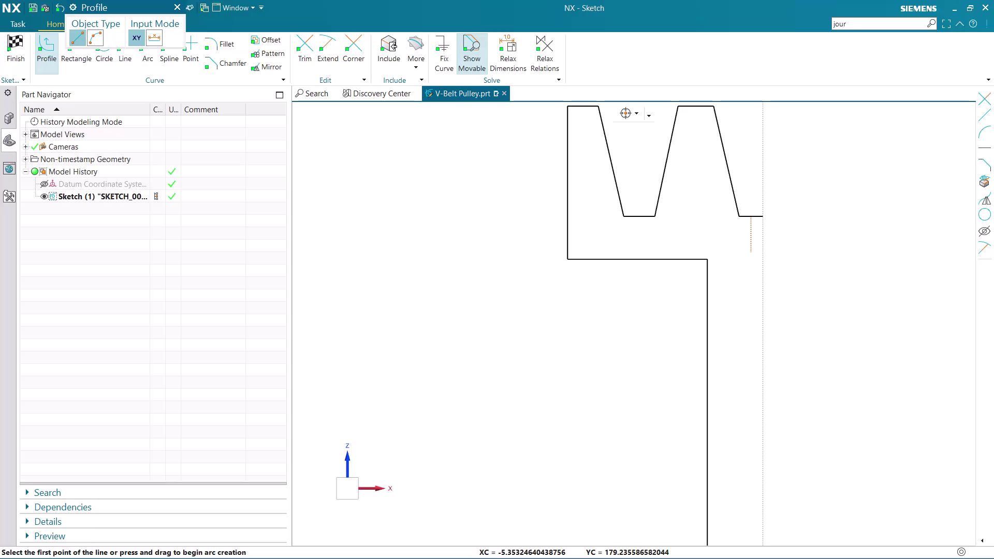
Zoom over the pulley profile and end the Profile tool.
scroll(down, 3)
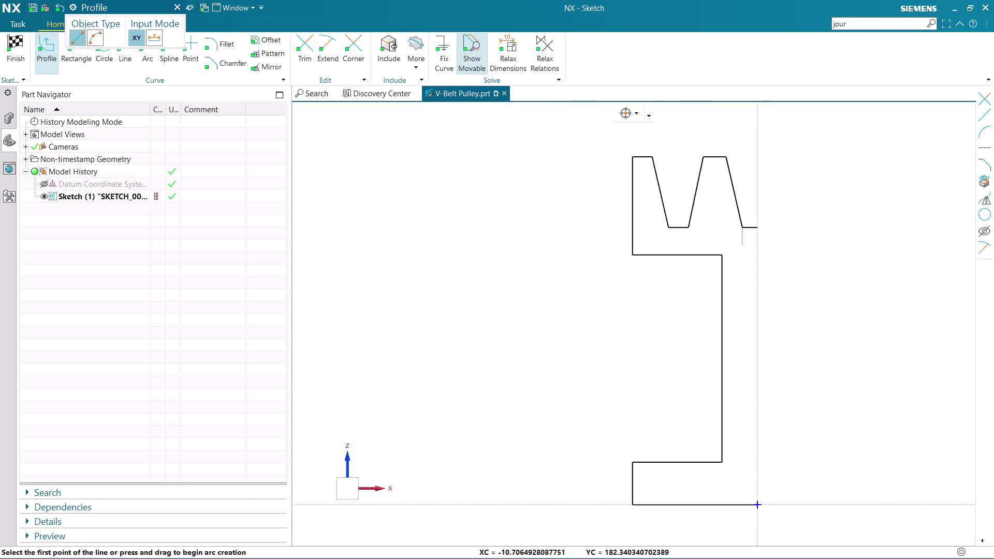
scroll(down, 3)
scroll(down, 3)
scroll(up, 3)
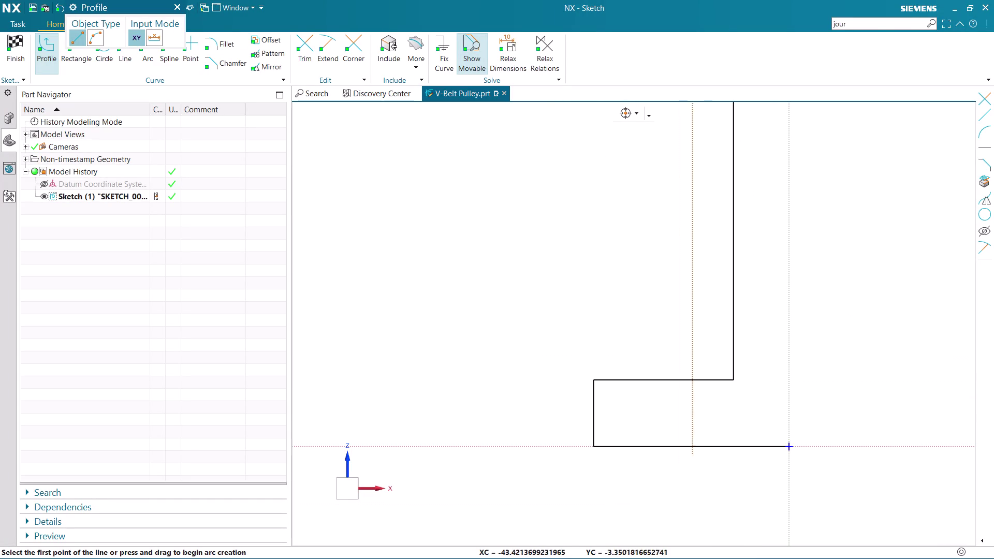
key(Escape)
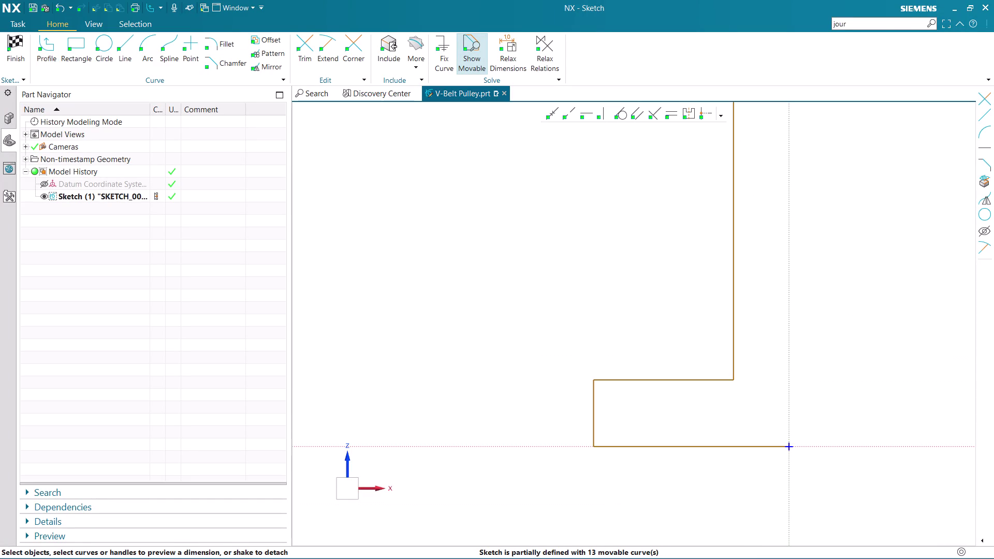
Change the 88 bottom-edge dimension to 35, scaling the entire sketch.
click(706, 450)
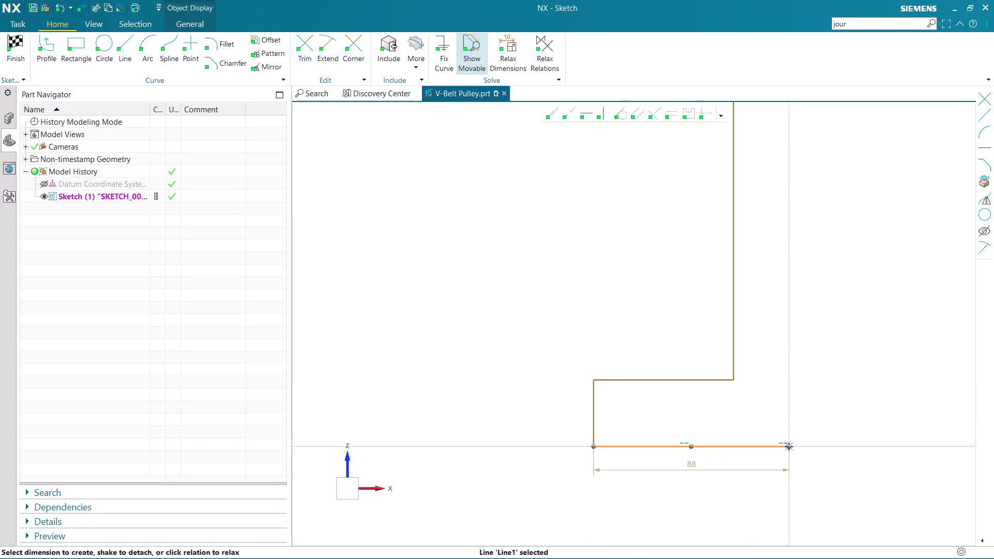
scroll(up, 3)
double_click(700, 461)
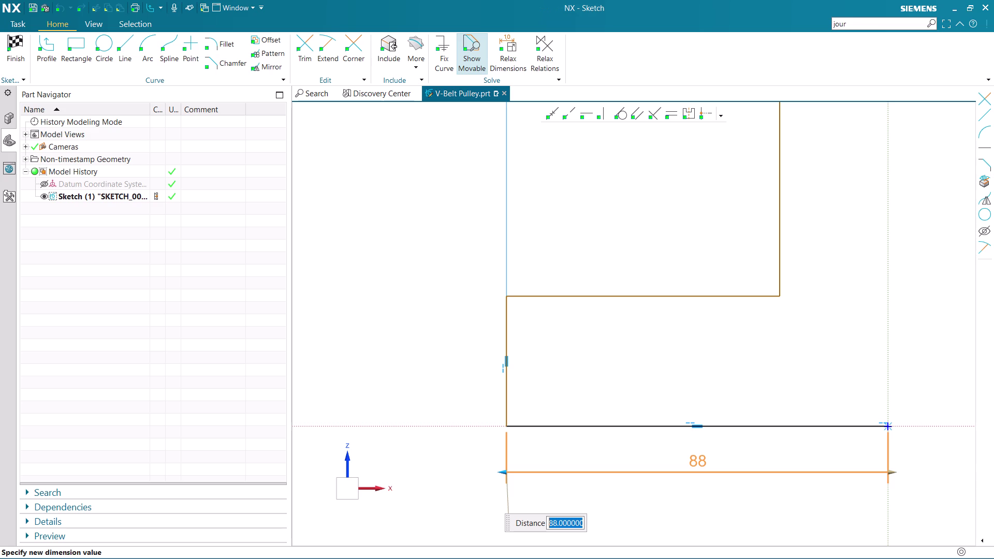
text(35)
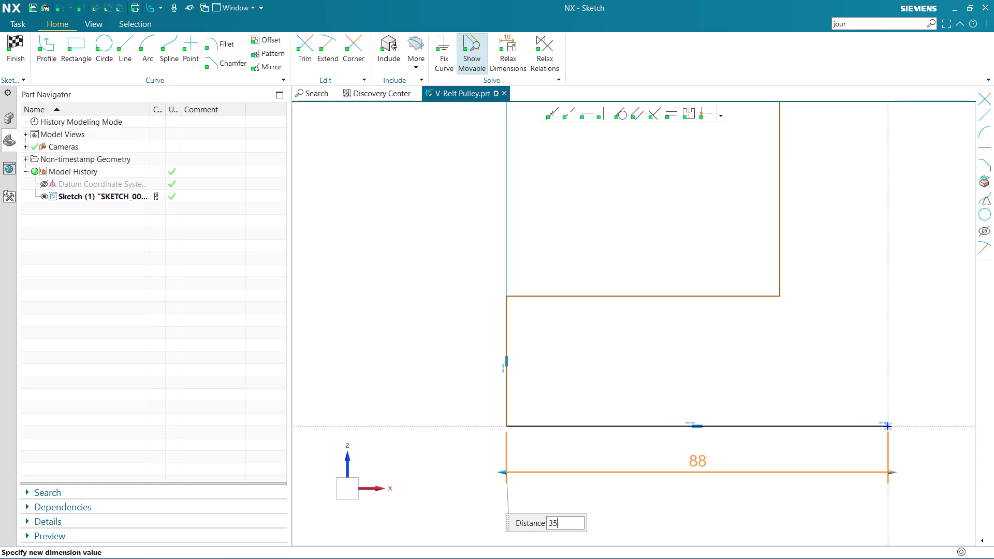
key(Return)
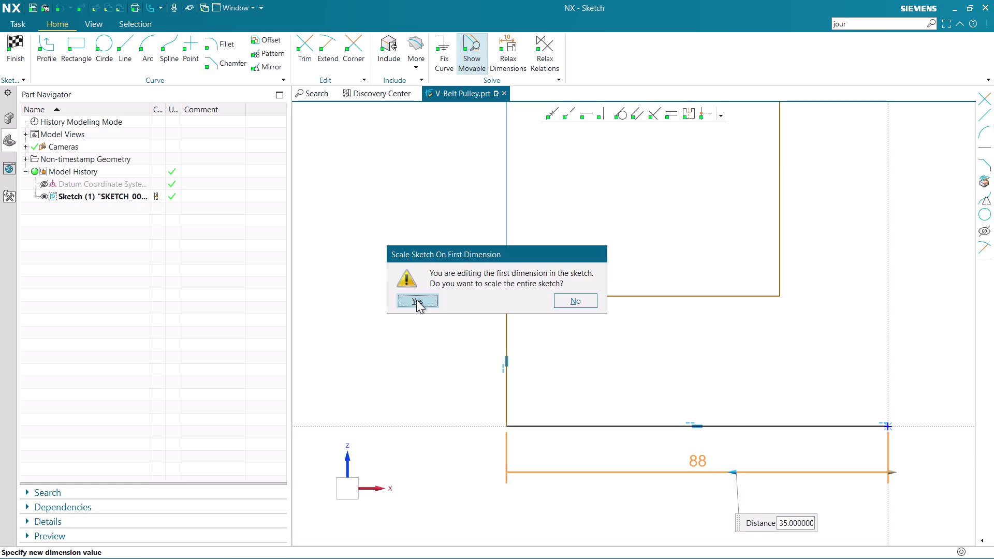
click(417, 300)
scroll(down, 3)
scroll(up, 3)
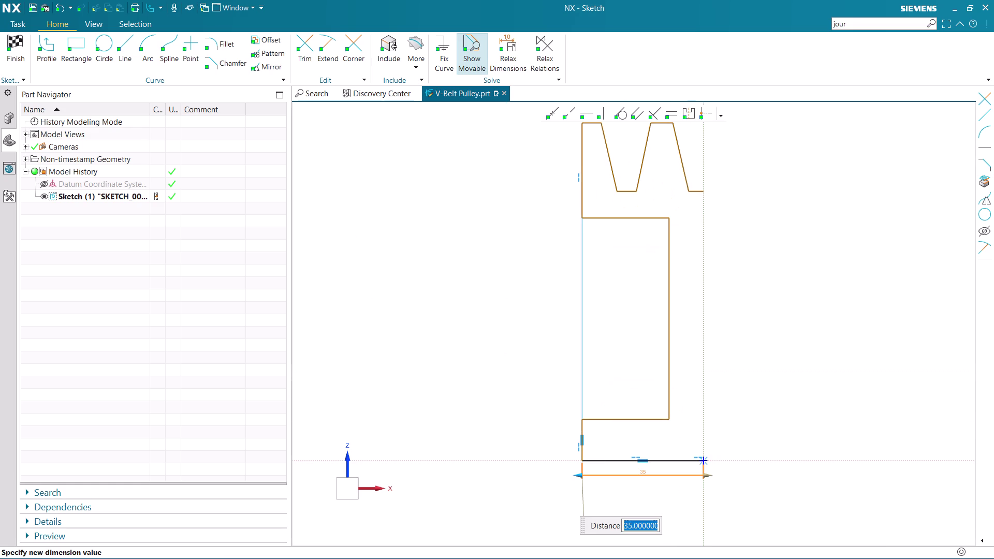
middle_click(690, 420)
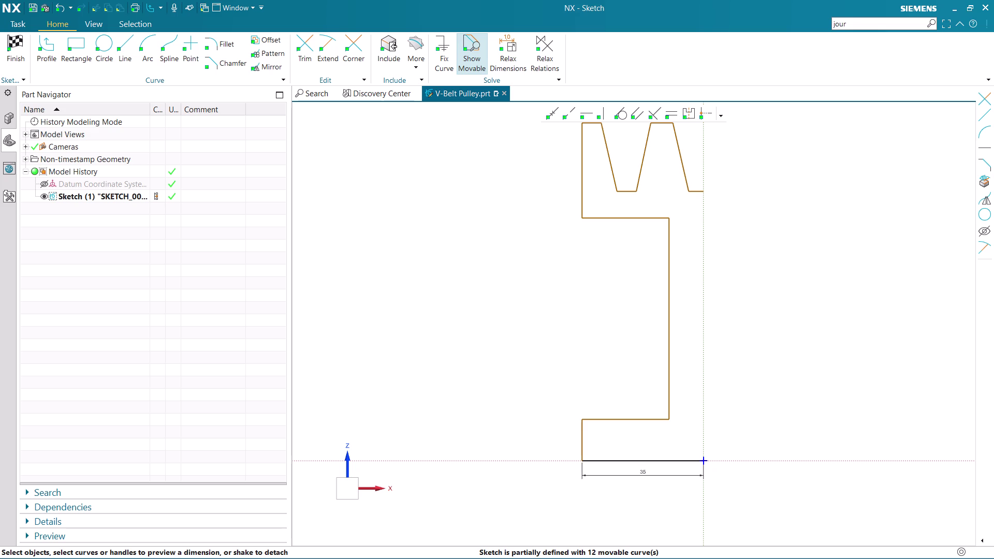
Zoom in and out to inspect the rescaled profile and its grooves.
scroll(up, 3)
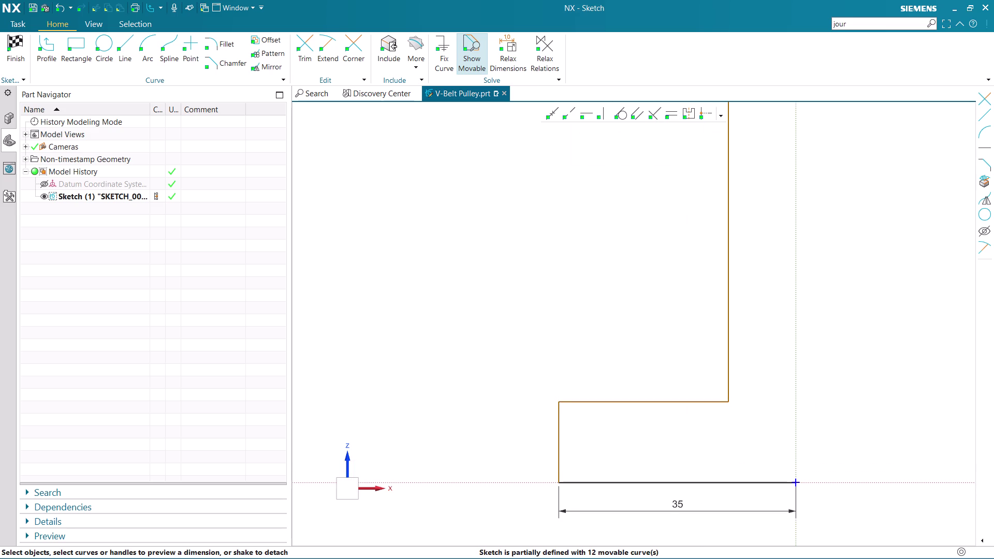
scroll(up, 3)
scroll(down, 3)
scroll(down, 3)
scroll(up, 3)
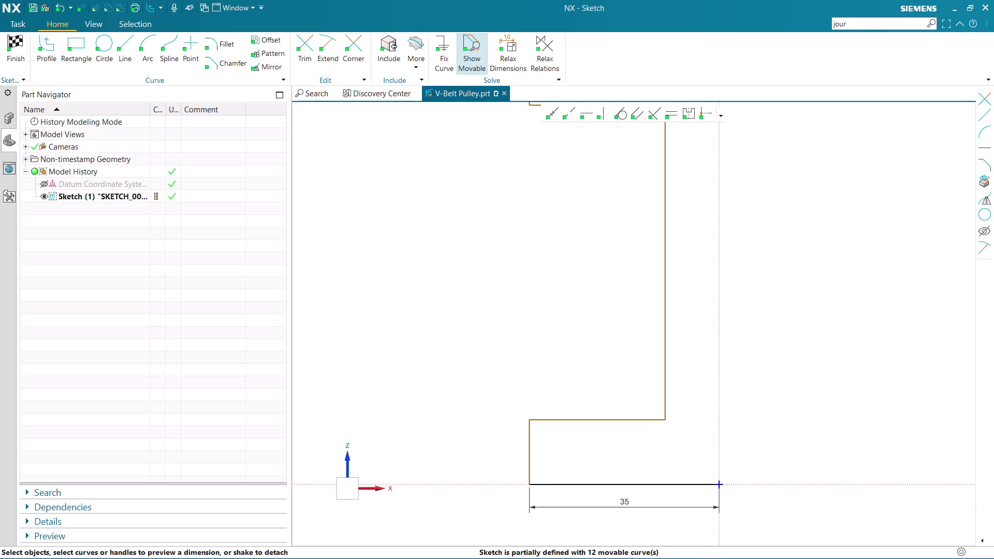
scroll(down, 3)
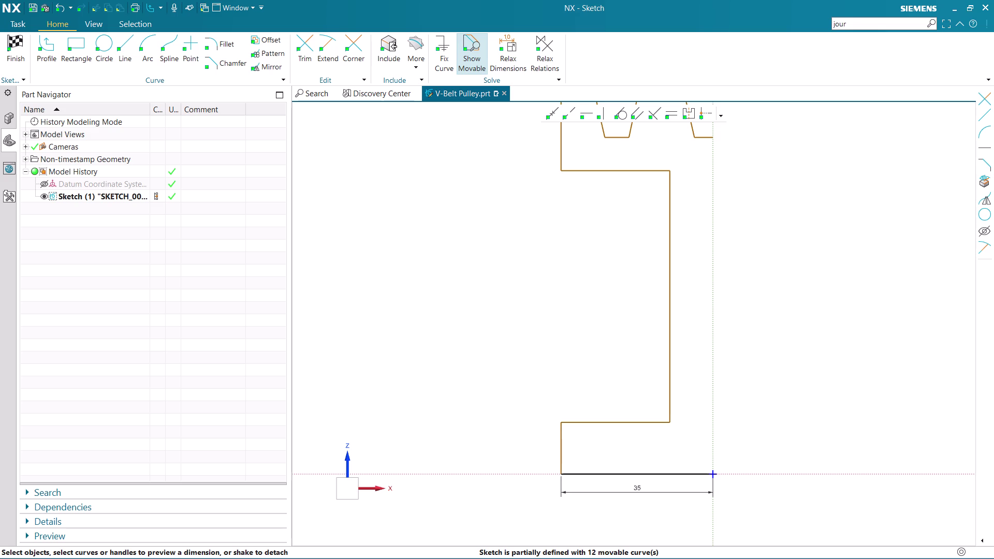
scroll(down, 3)
scroll(up, 3)
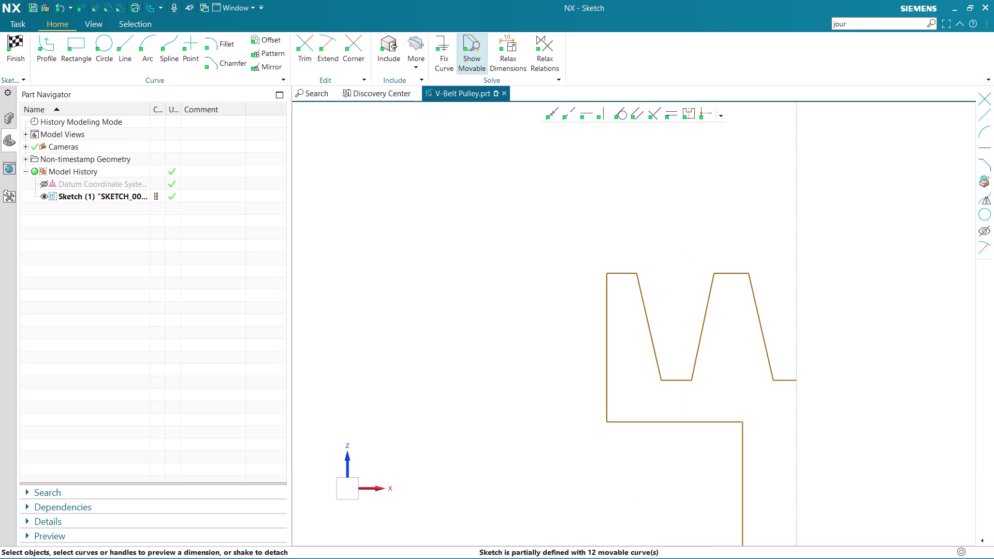
Add an angular dimension of about 24.9° between the first groove's two flanks.
key(d)
click(190, 151)
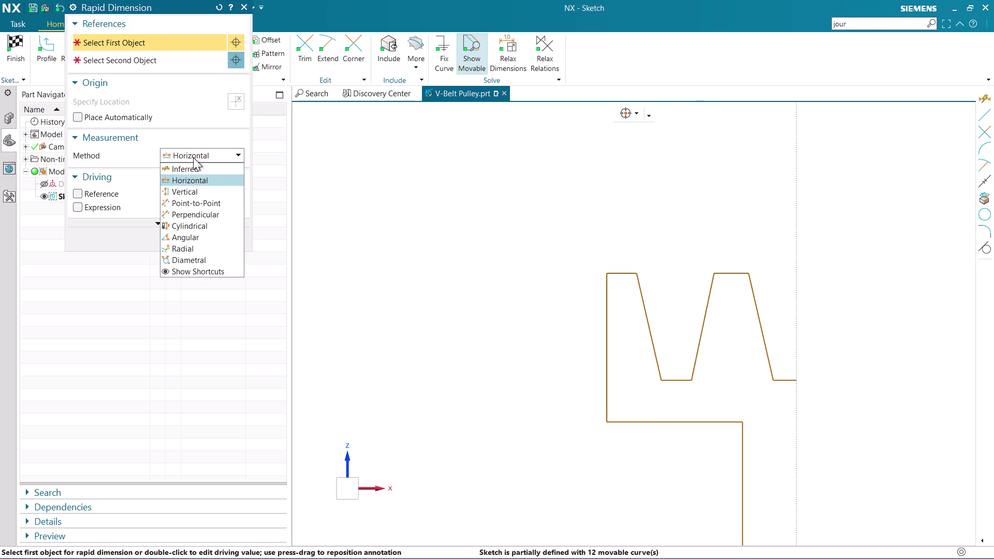
click(197, 241)
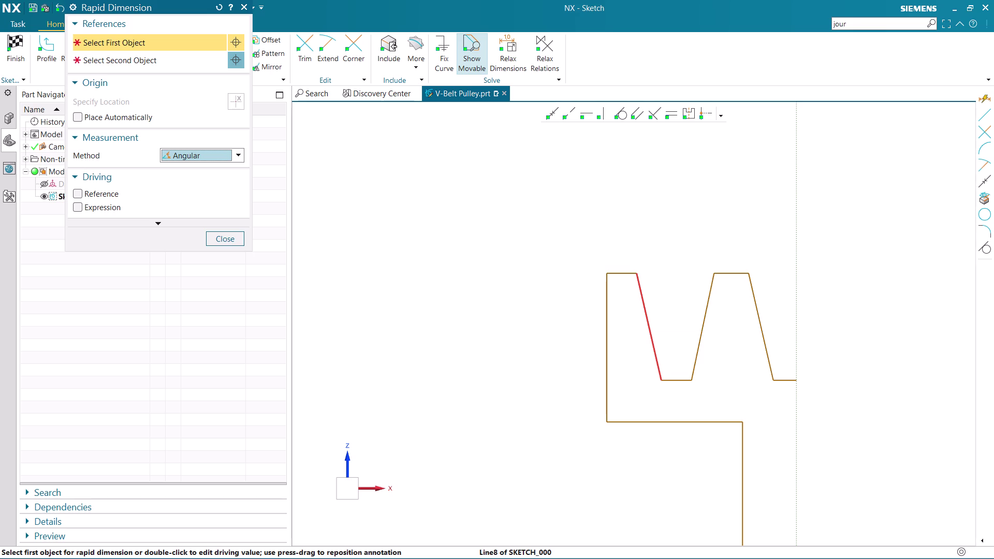
click(646, 315)
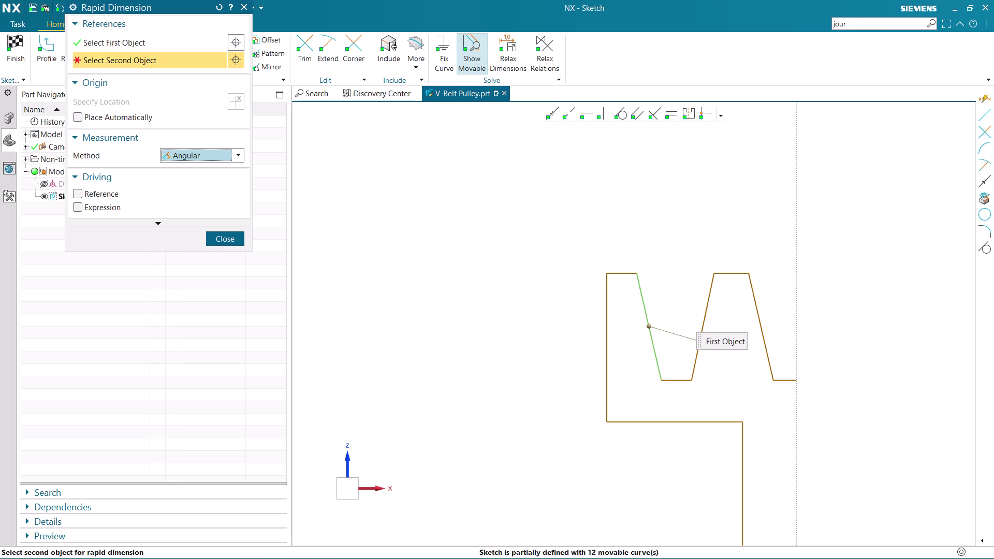
click(705, 316)
click(682, 295)
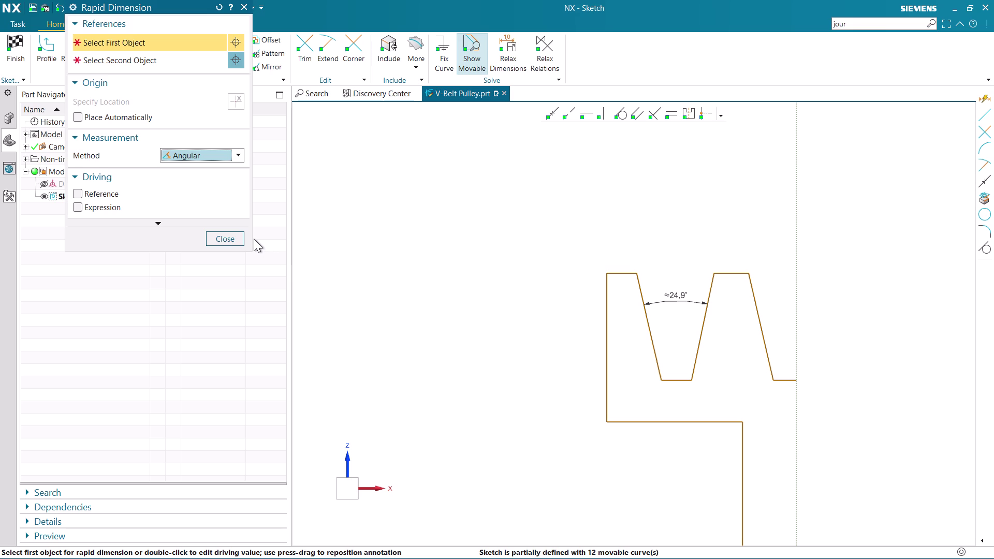
click(216, 237)
scroll(up, 3)
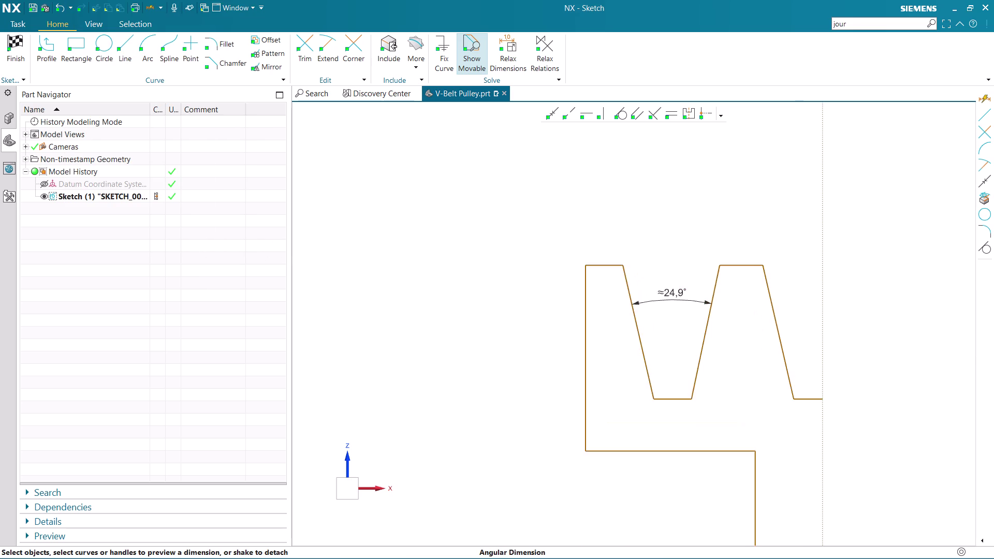
double_click(675, 290)
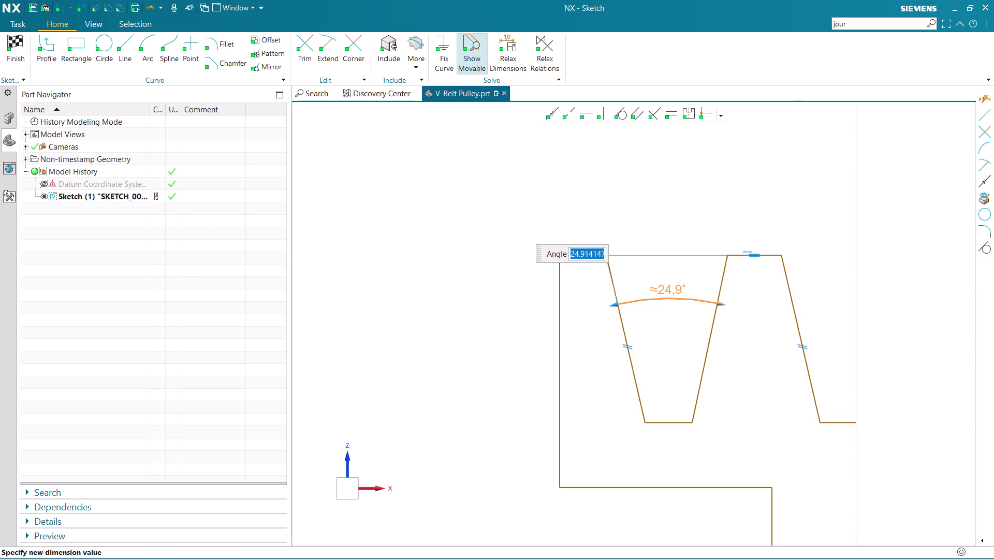
key(4)
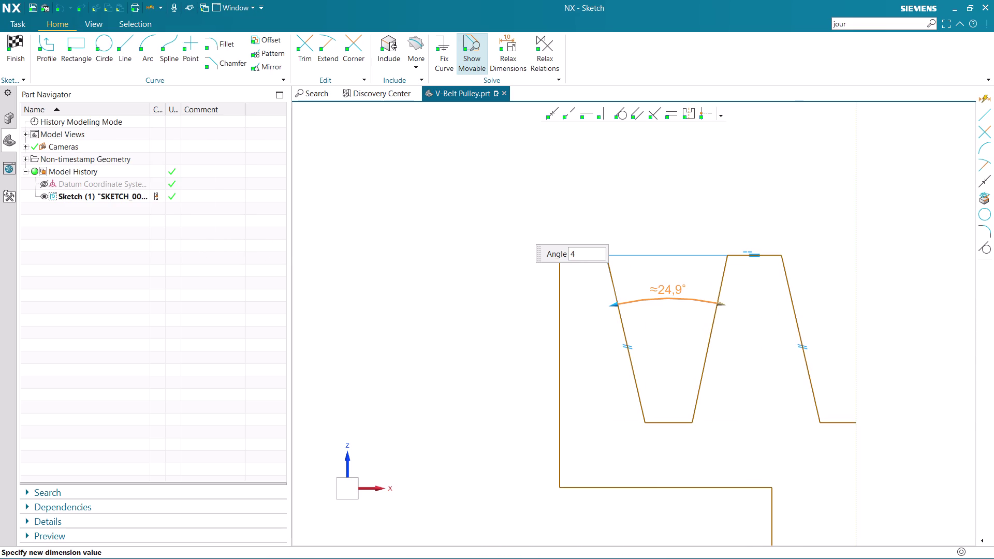
key(0)
key(Return)
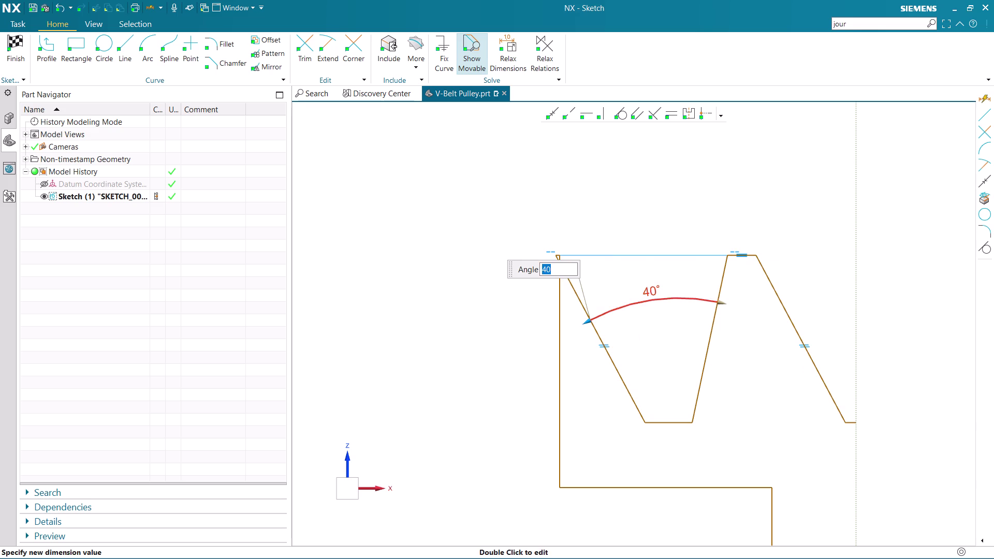
scroll(down, 3)
scroll(up, 3)
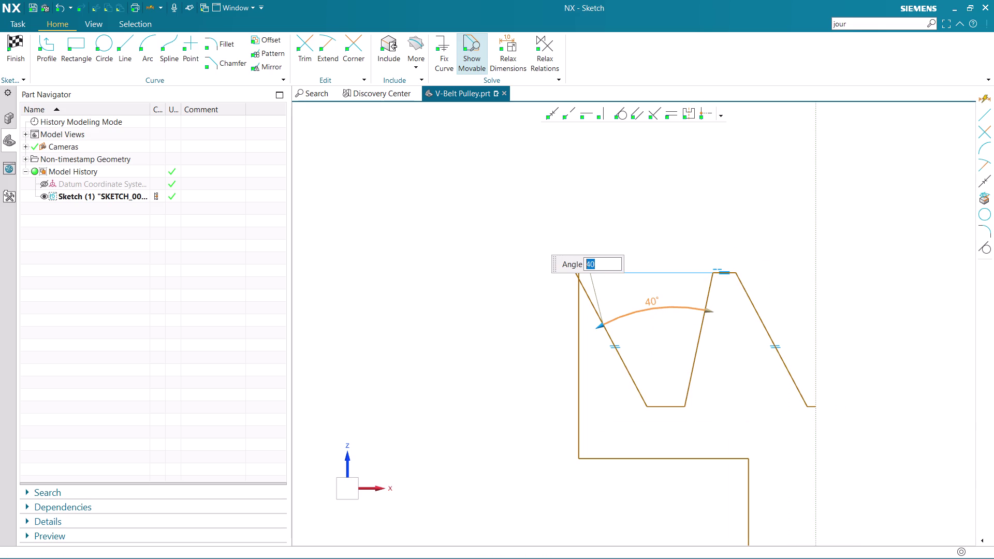
scroll(up, 3)
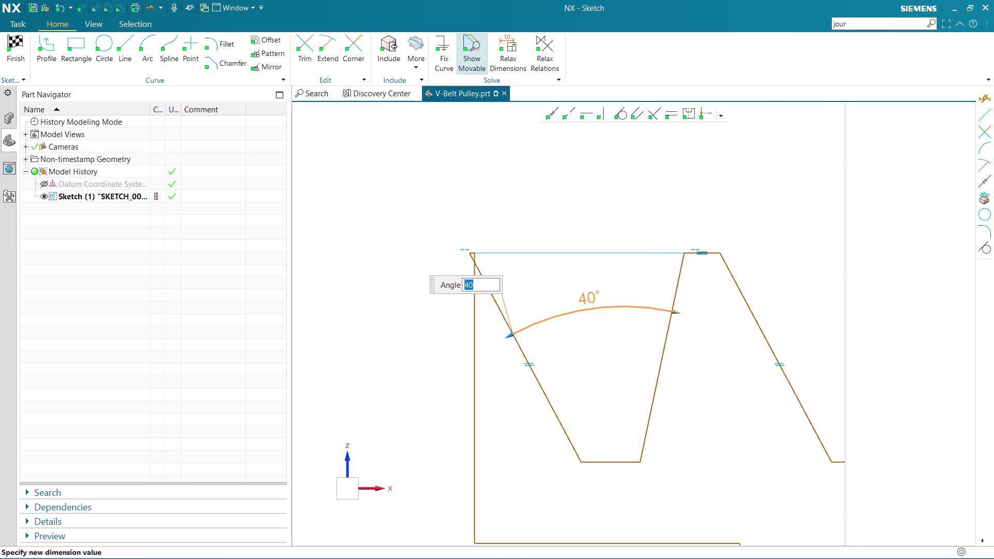
scroll(down, 3)
scroll(down, 3)
scroll(up, 3)
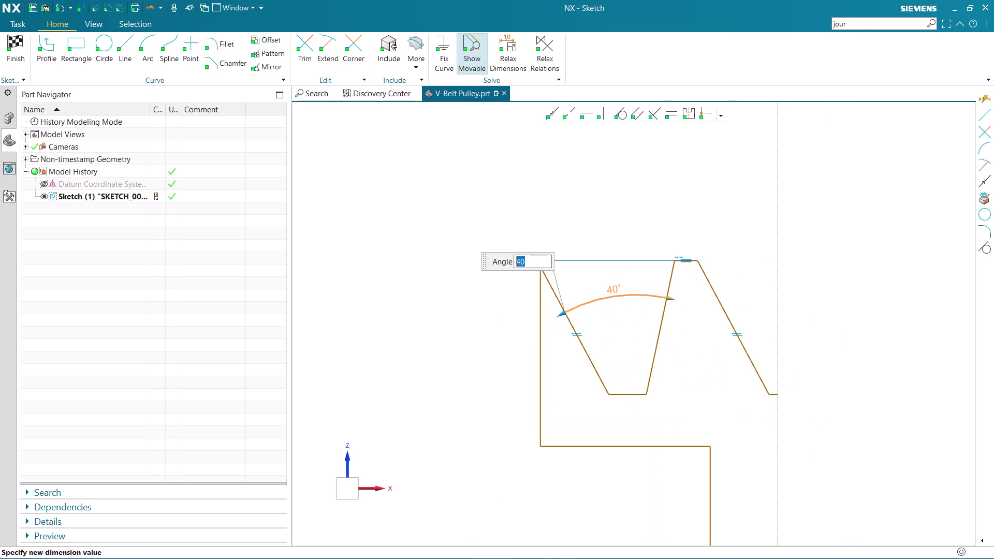
scroll(up, 3)
scroll(down, 3)
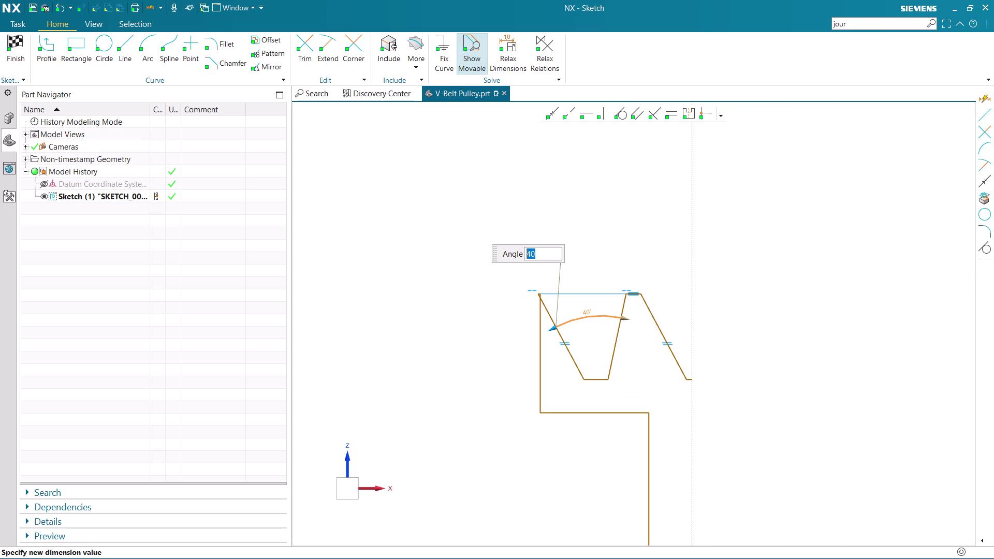
scroll(up, 3)
scroll(up, 3)
scroll(up, 3)
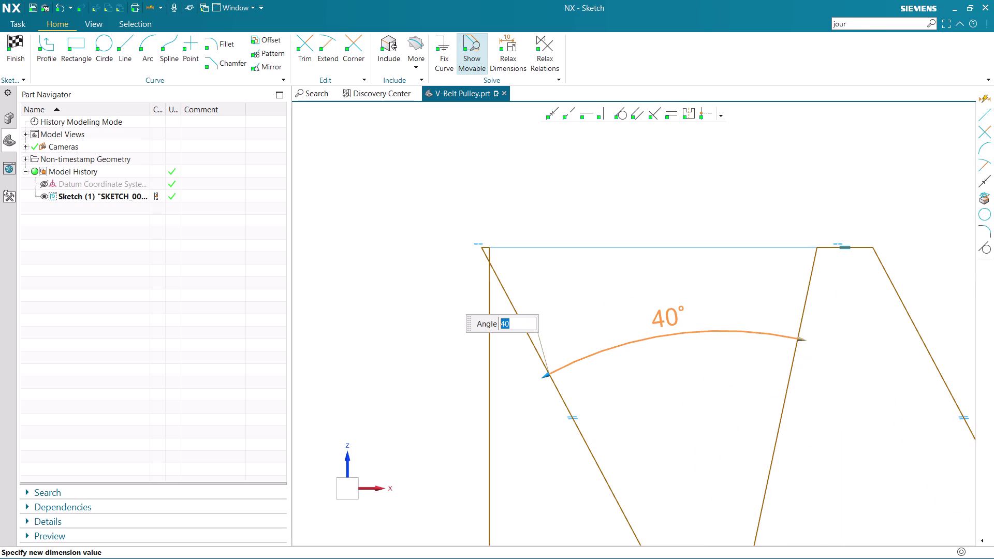
scroll(up, 3)
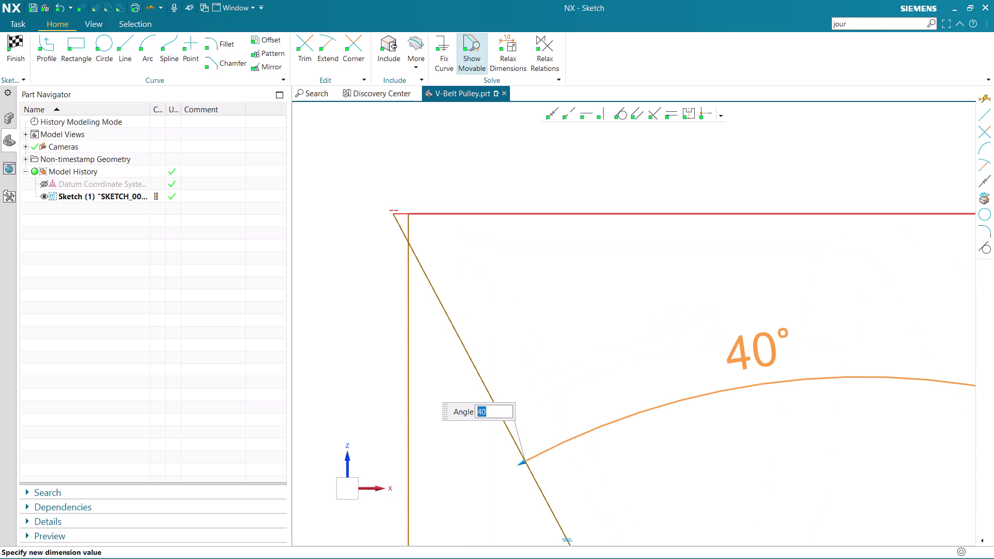
scroll(down, 3)
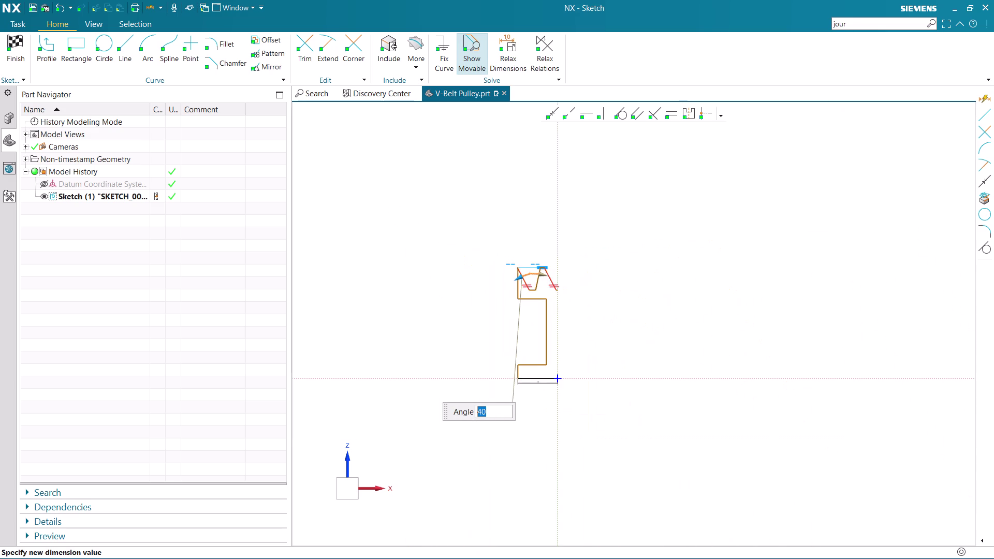
scroll(up, 3)
scroll(down, 3)
scroll(up, 3)
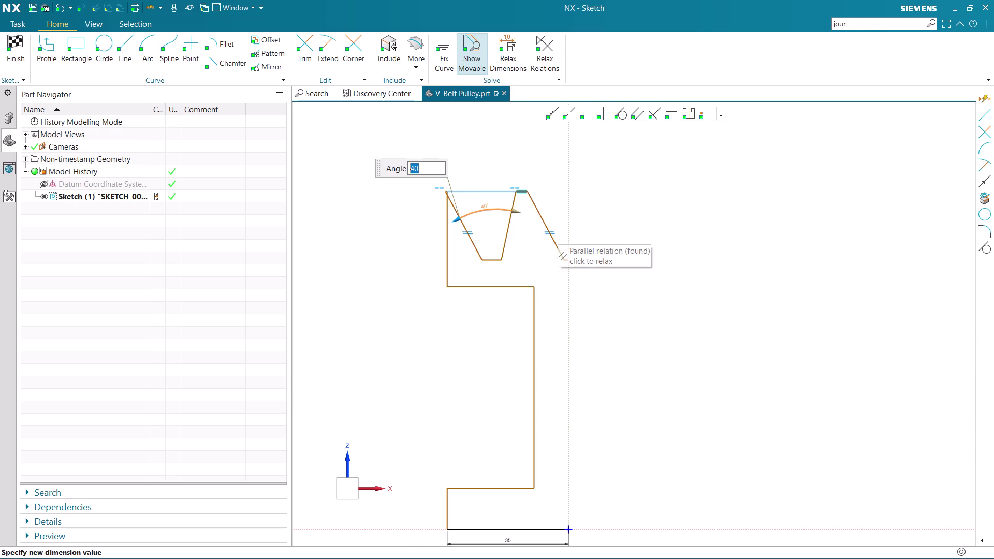
key(ctrl+z)
scroll(up, 3)
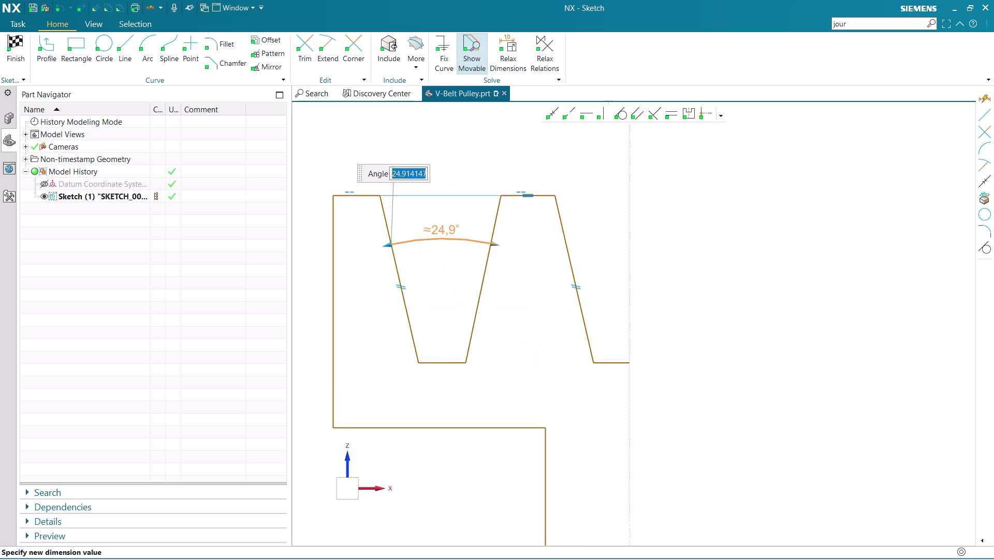
click(511, 200)
scroll(up, 3)
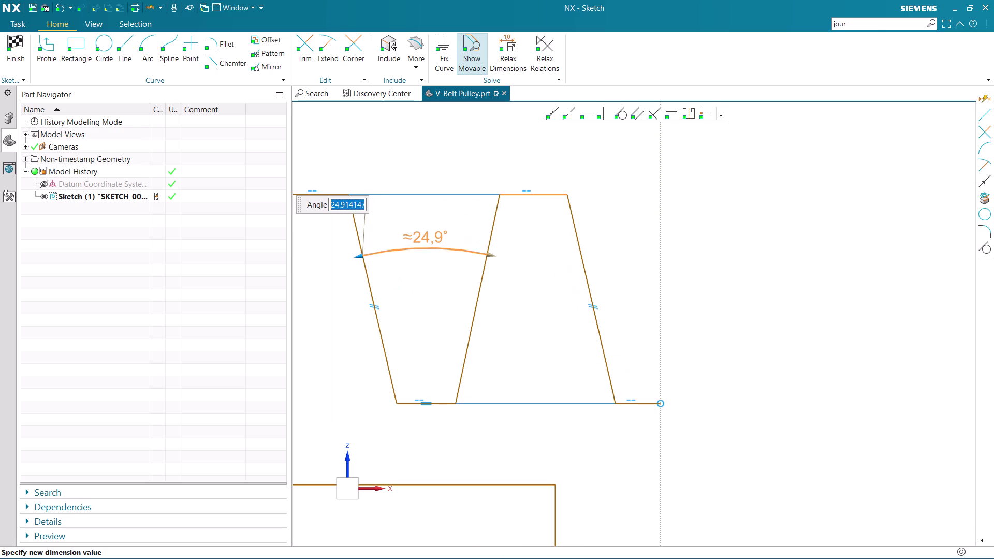
scroll(up, 3)
scroll(up, 3)
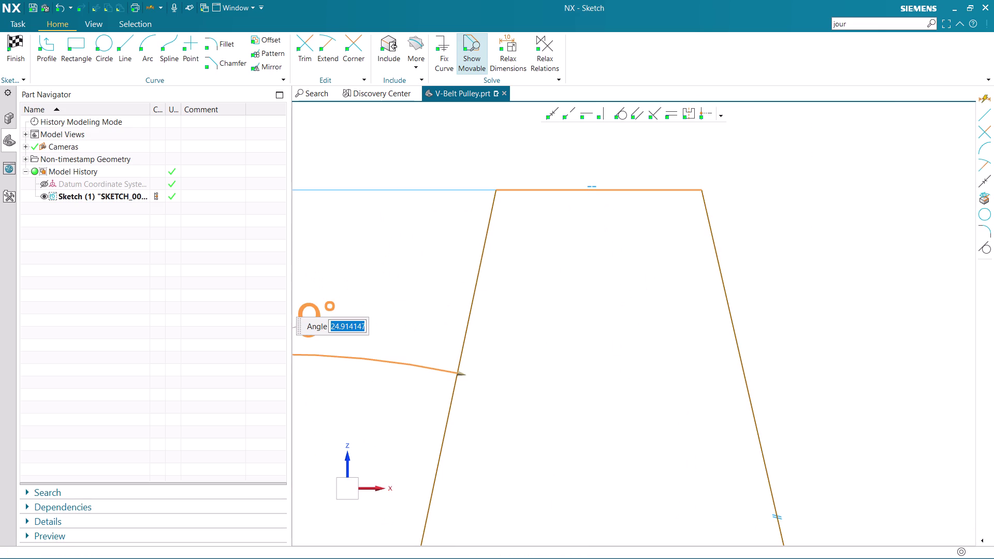
scroll(down, 3)
key(ctrl+z)
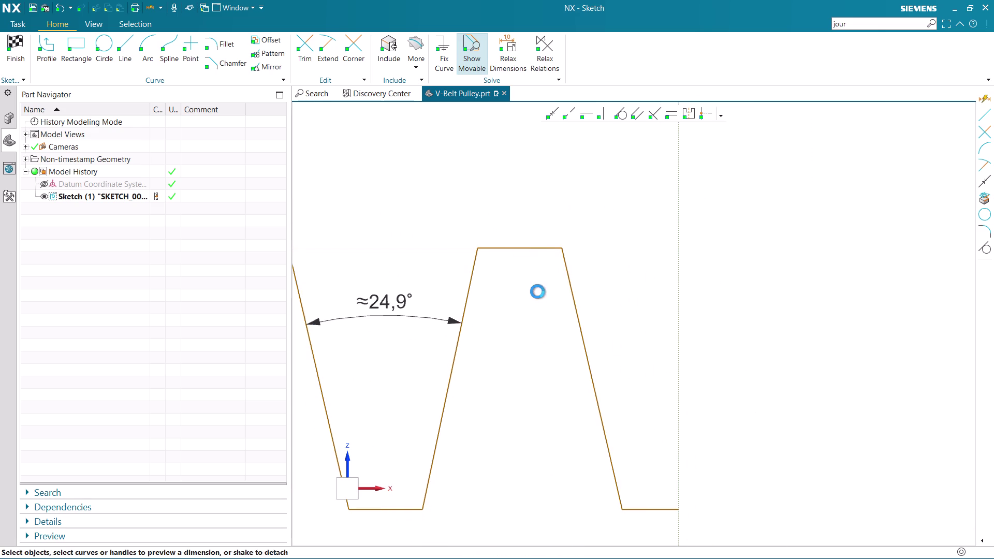
key(ctrl+z)
key(ctrl+z)
key(ctrl+z)
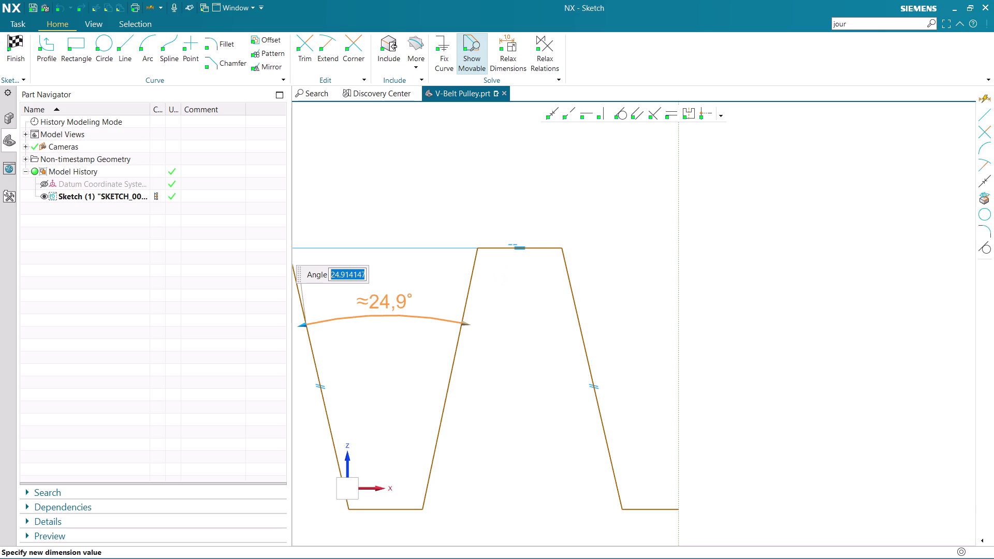
key(Escape)
click(401, 300)
key(Delete)
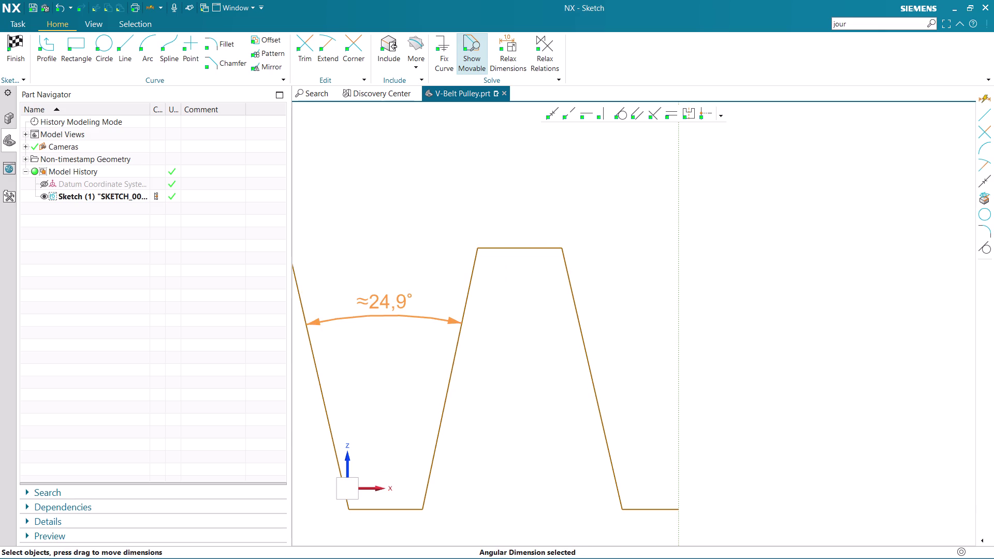
scroll(up, 3)
click(474, 248)
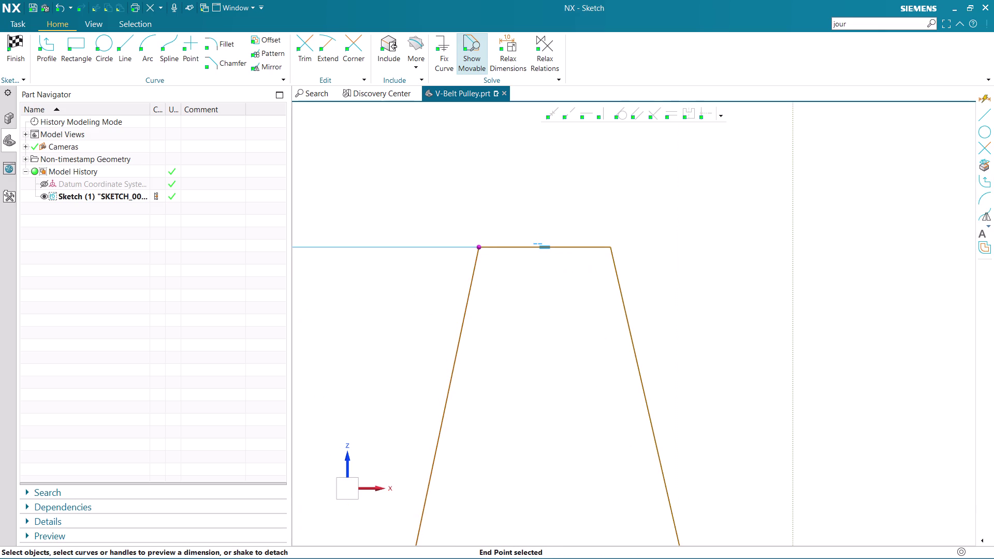
drag(480, 248, 534, 250)
scroll(up, 3)
scroll(up, 3)
Dimension the top land left of the first groove to a width of 5.
scroll(down, 3)
scroll(up, 3)
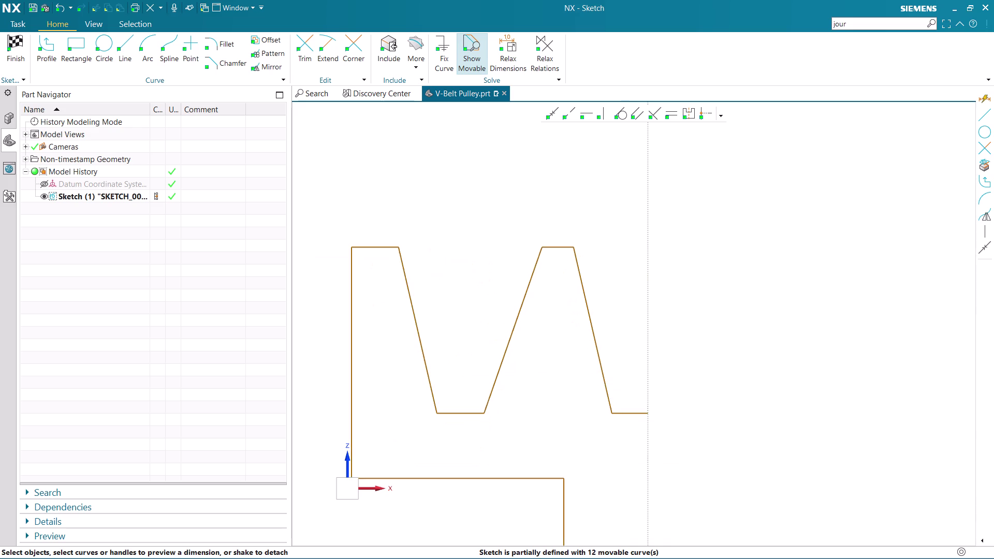
scroll(down, 3)
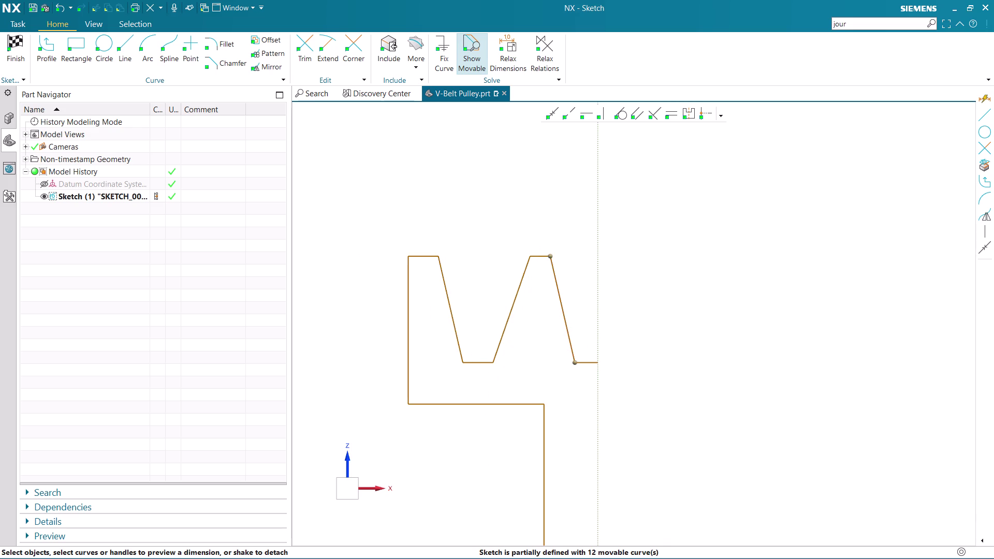
click(427, 255)
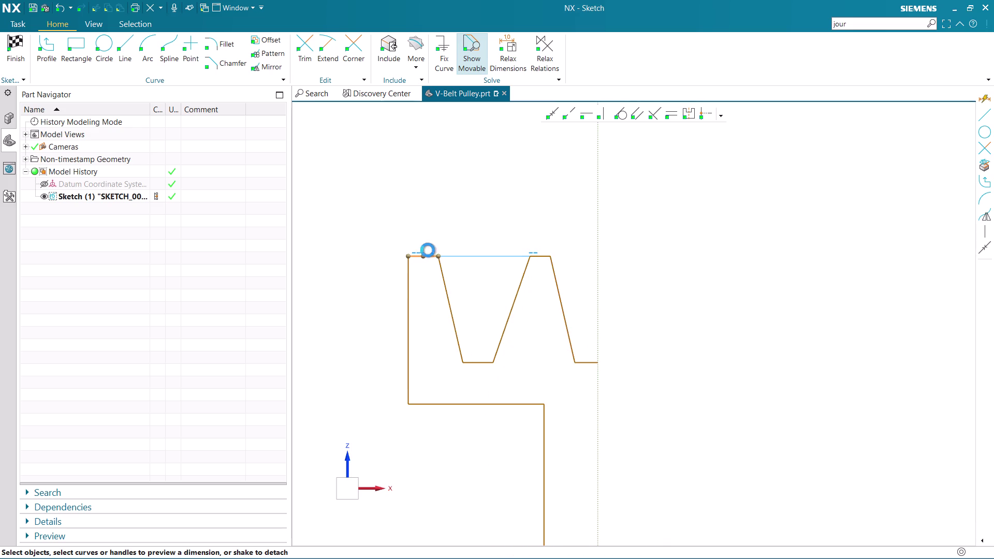
triple_click(425, 274)
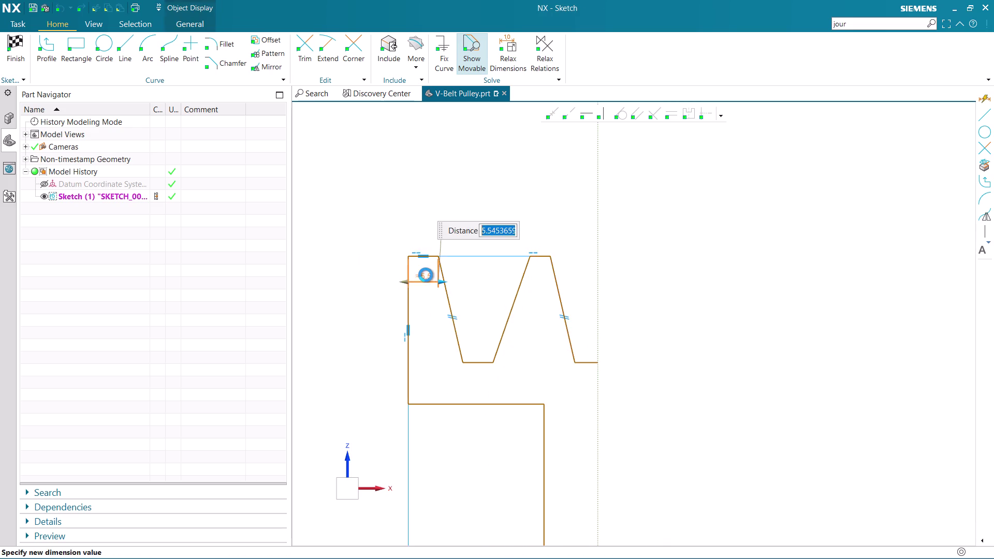
double_click(425, 275)
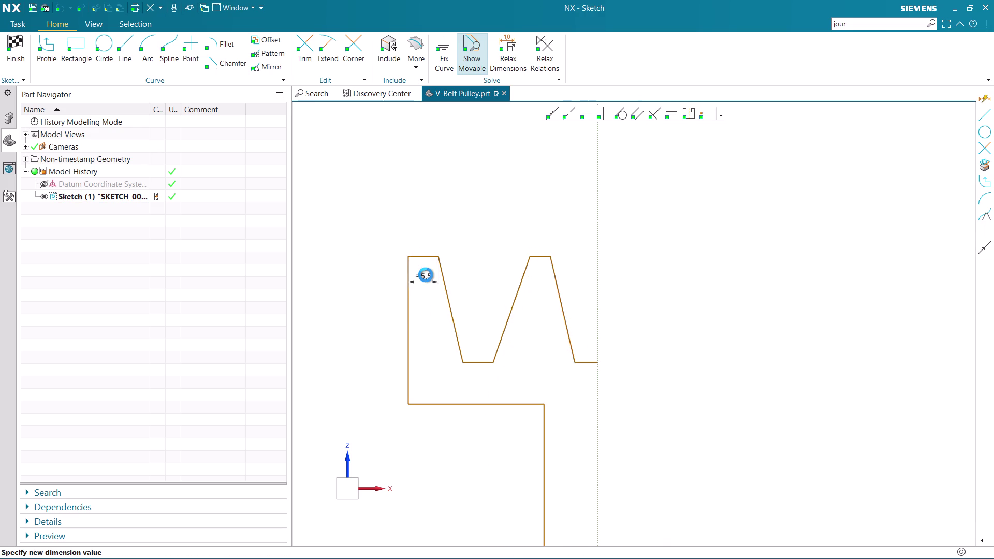
key(5)
key(Return)
key(Return)
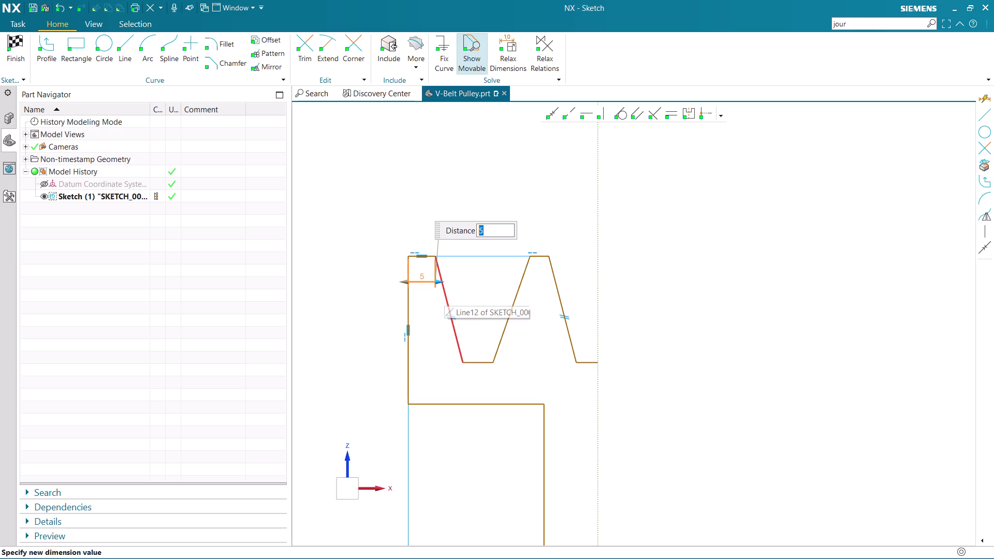
click(589, 227)
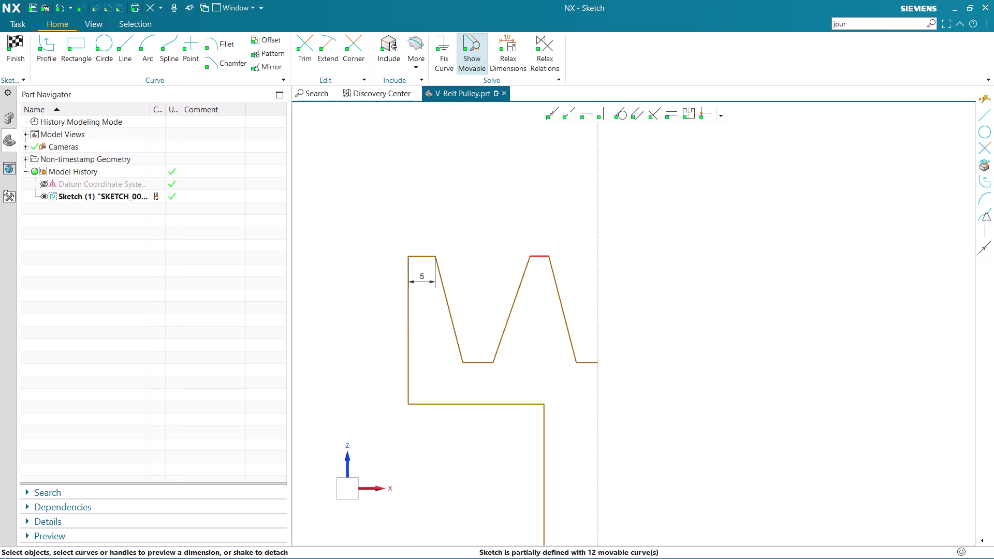
scroll(up, 3)
click(542, 261)
Add a width dimension on the groove peak top, keeping its measured 3.4.
double_click(543, 308)
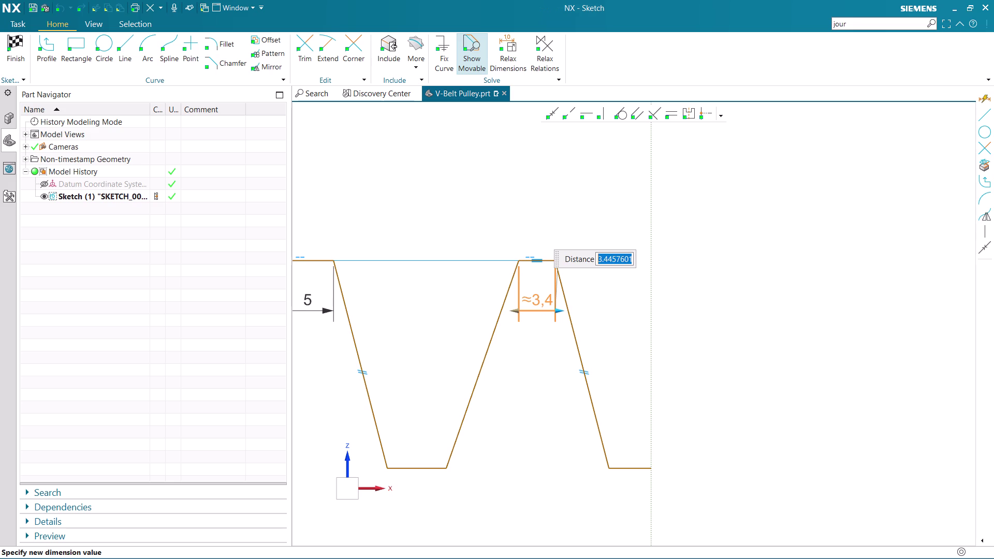
key(Escape)
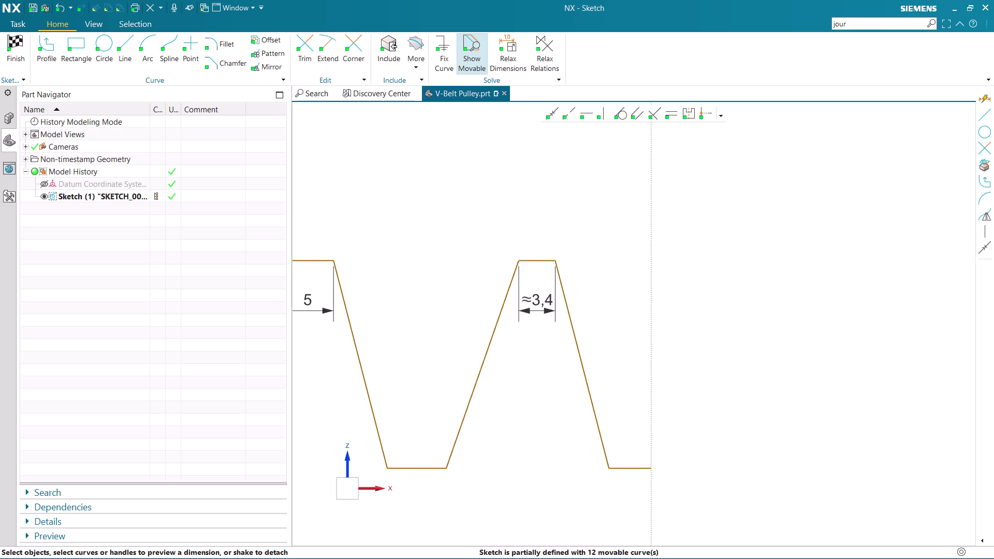
scroll(down, 3)
scroll(up, 3)
Change the left top land width dimension from 5 to 10.
double_click(490, 323)
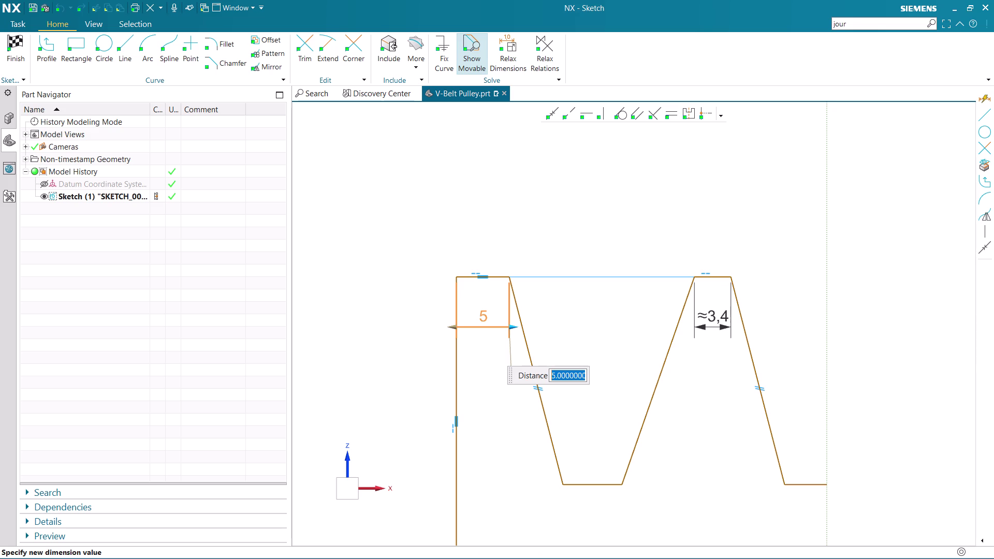
text(10)
key(Return)
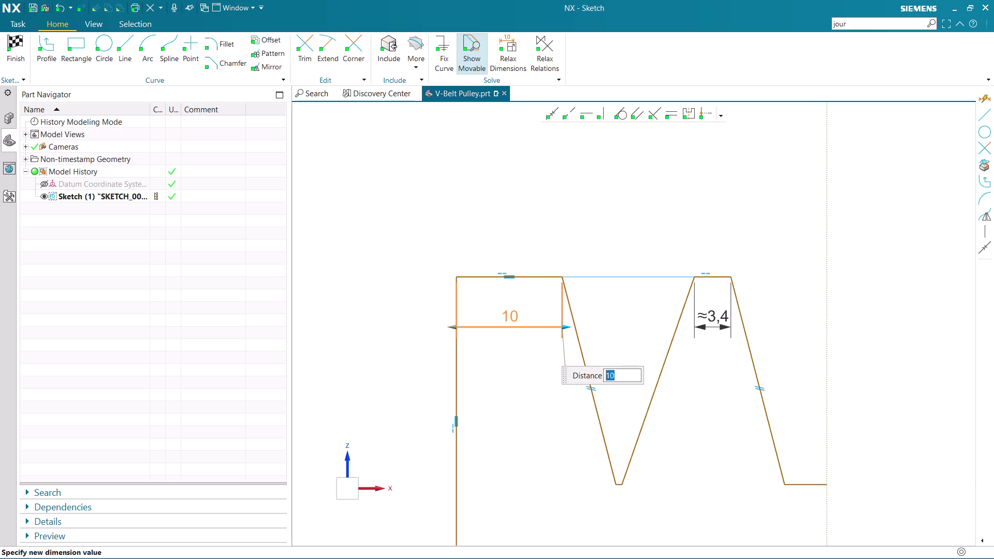
drag(514, 317, 511, 248)
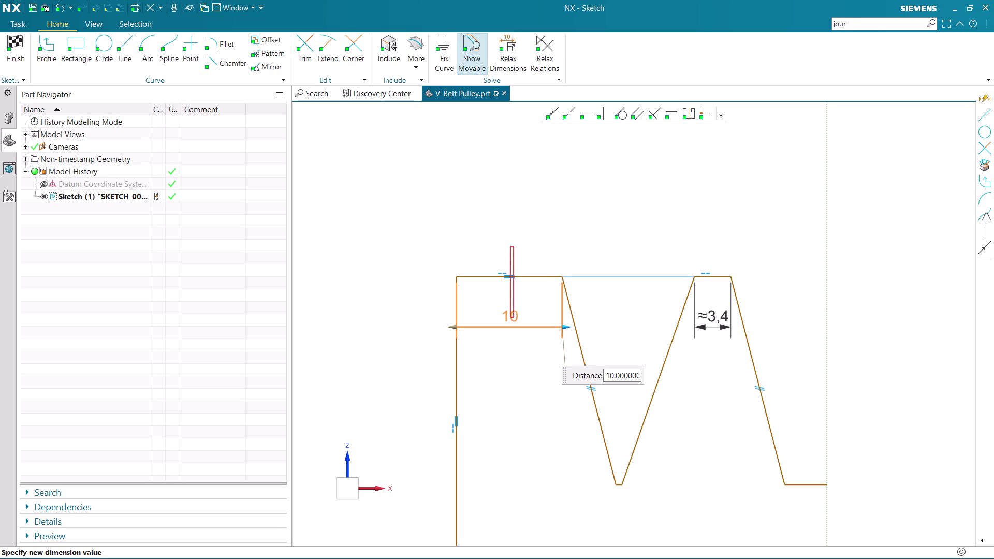
drag(511, 248, 515, 220)
key(Escape)
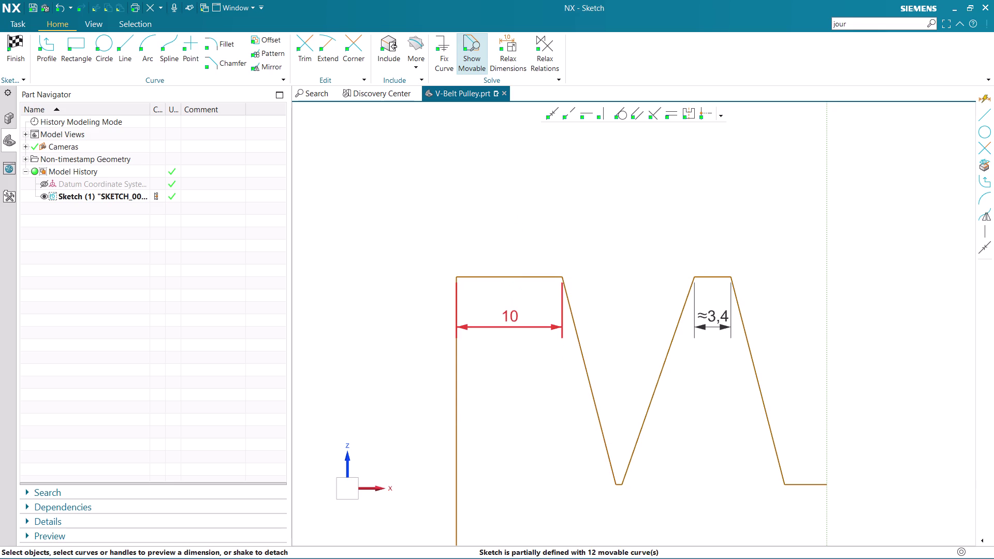
drag(515, 325, 524, 221)
scroll(down, 3)
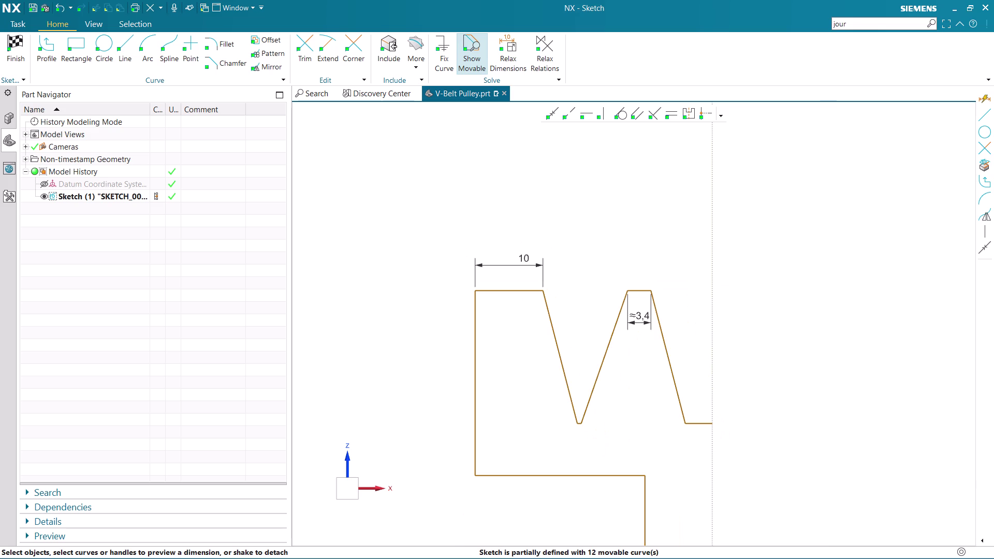
scroll(up, 3)
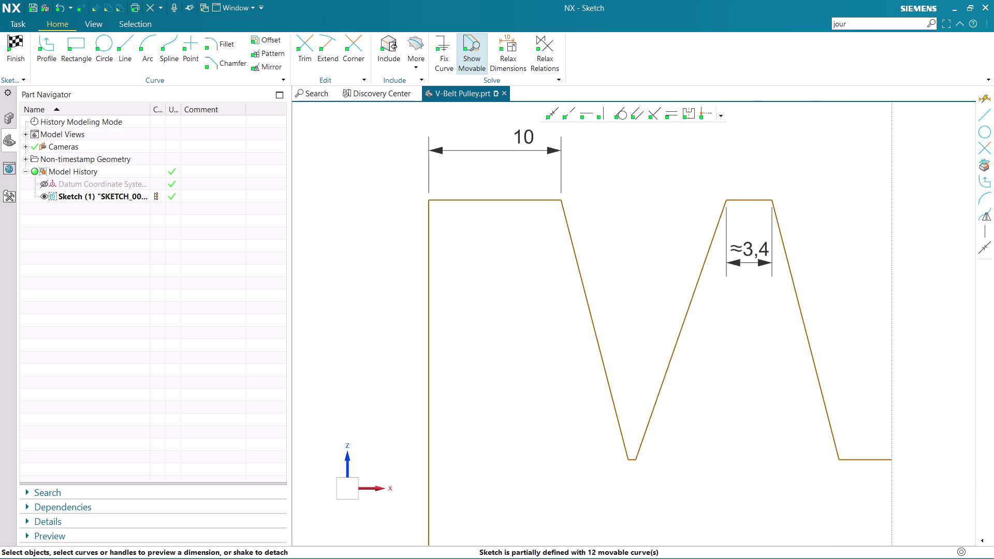
scroll(down, 3)
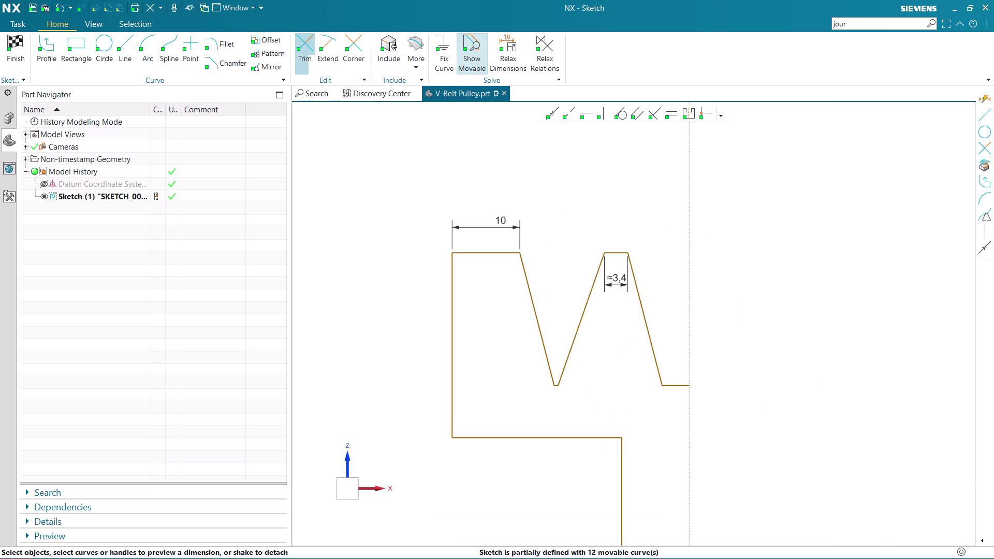
Change the peak top width dimension from 3.4 to 5.
double_click(620, 283)
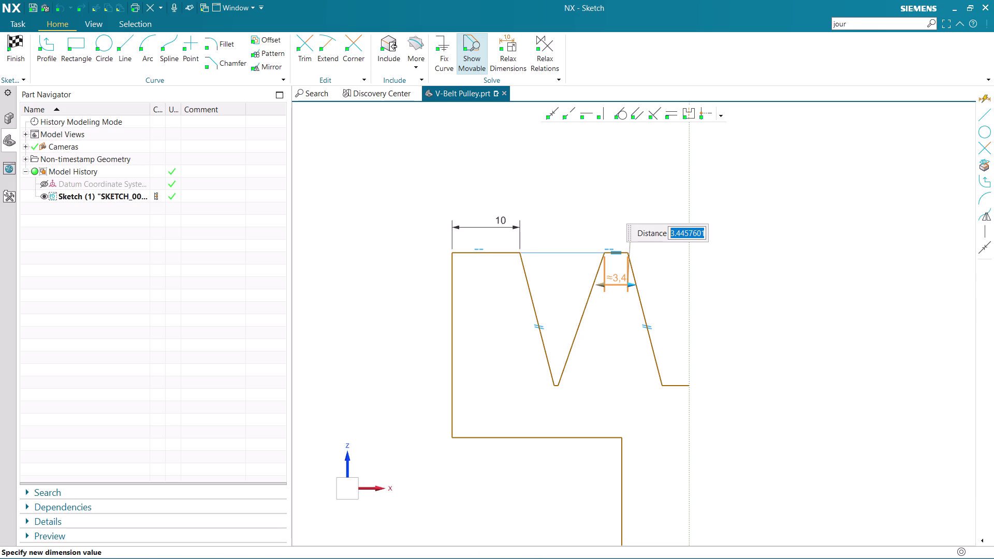
key(5)
key(Return)
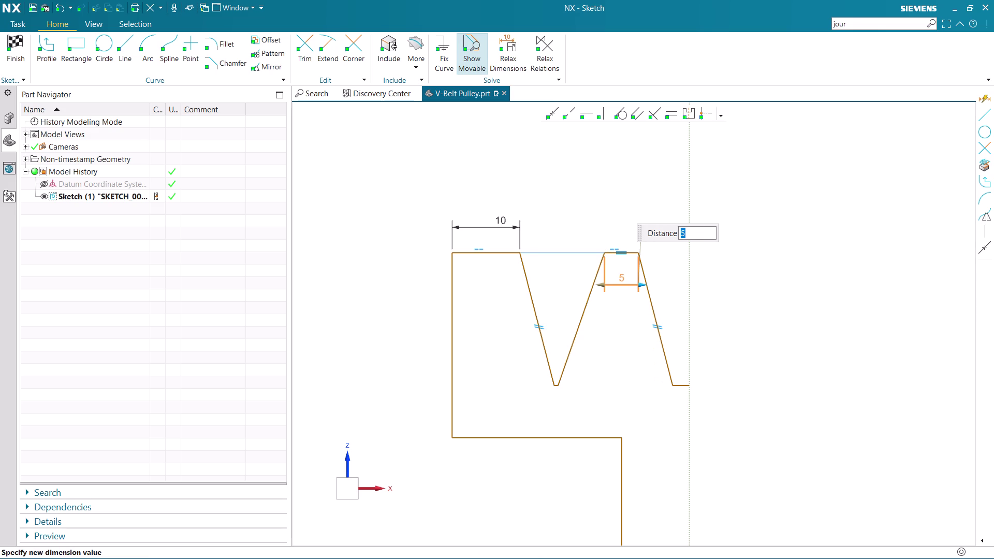
middle_click(628, 276)
scroll(up, 3)
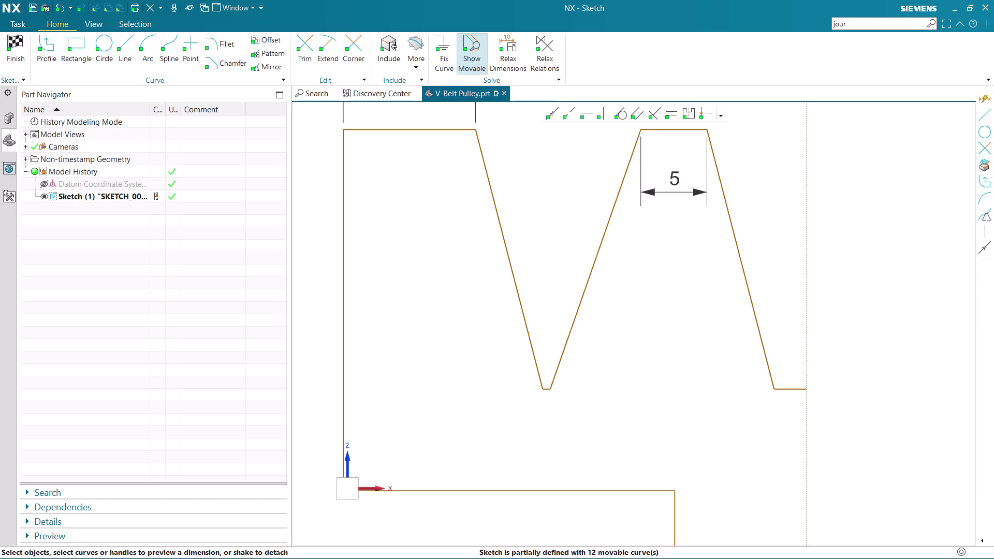
Delete the short line at the profile's right end.
click(791, 393)
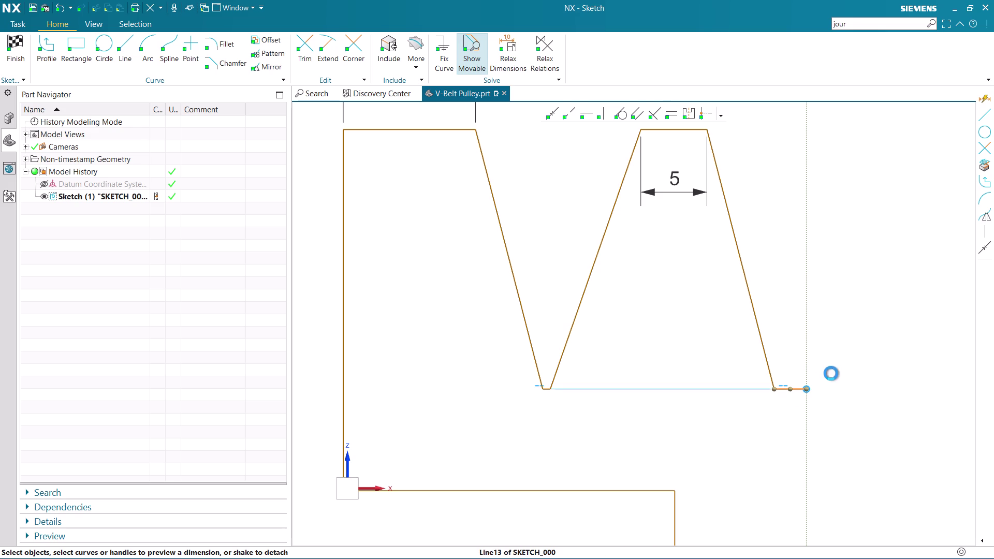
key(Delete)
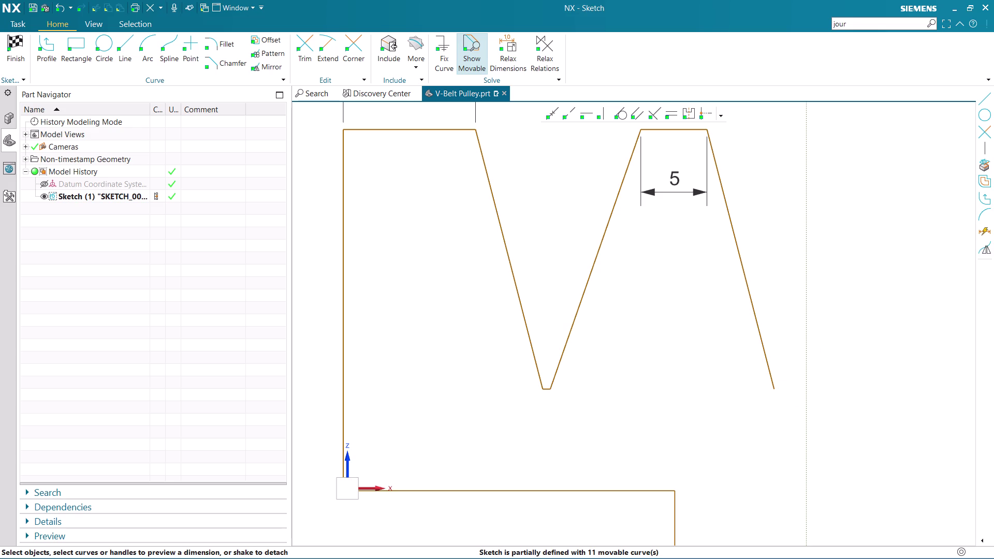
scroll(up, 3)
scroll(up, 3)
Dimension the groove bottom line to a width of 5.
click(655, 475)
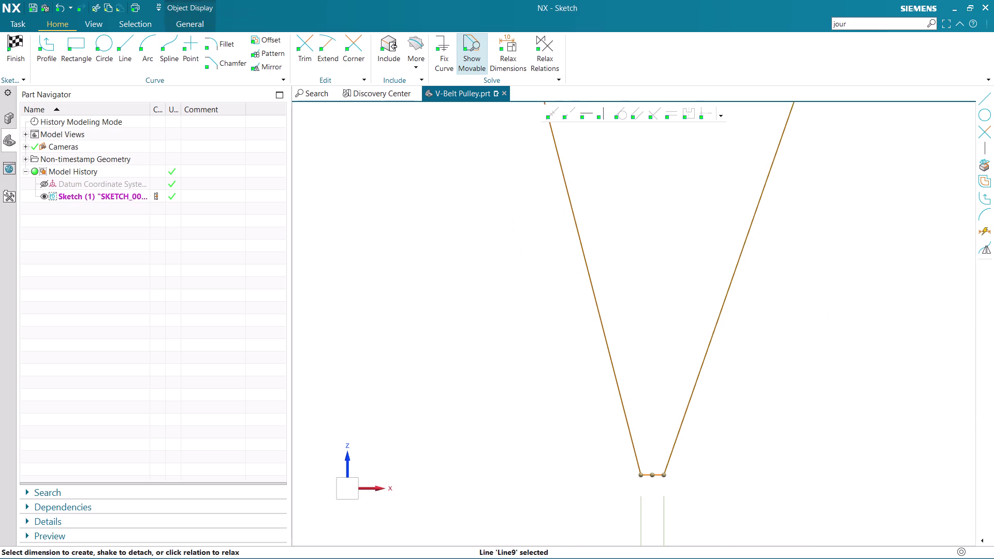
scroll(down, 3)
scroll(down, 3)
double_click(657, 517)
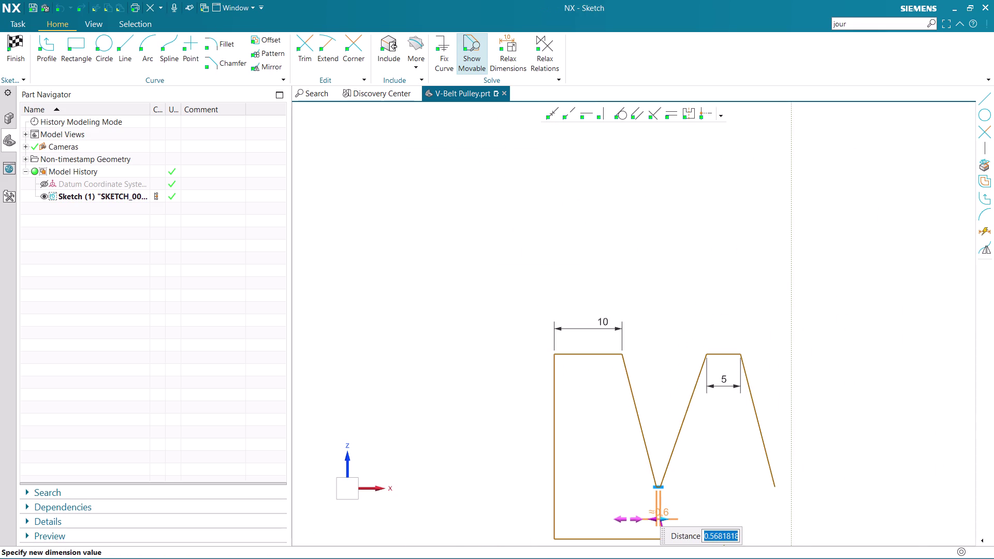
key(5)
key(Return)
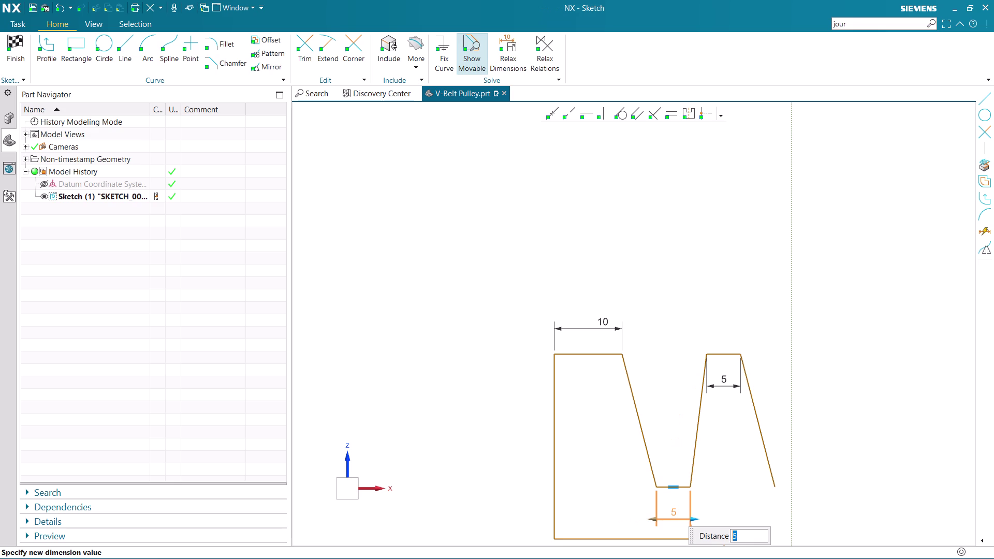
middle_click(728, 446)
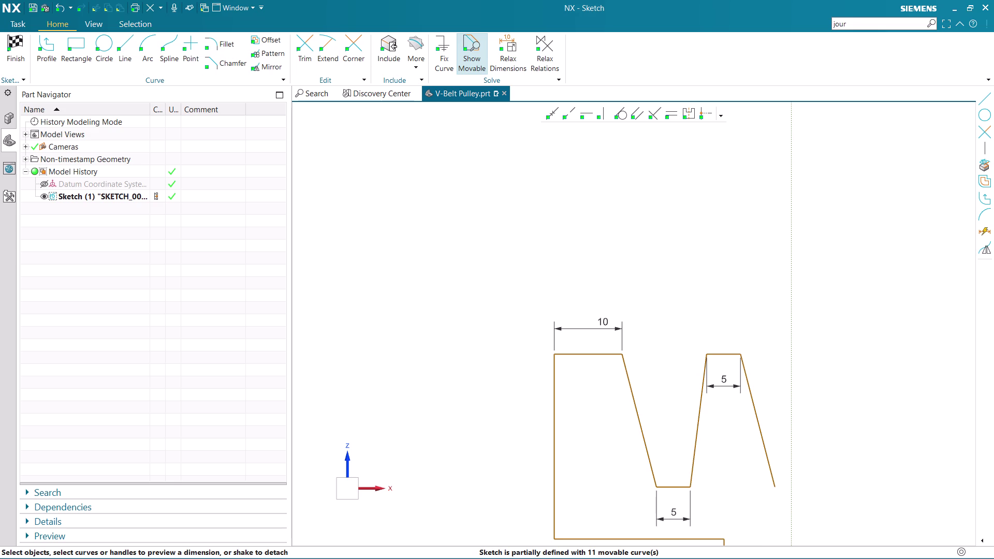
key(d)
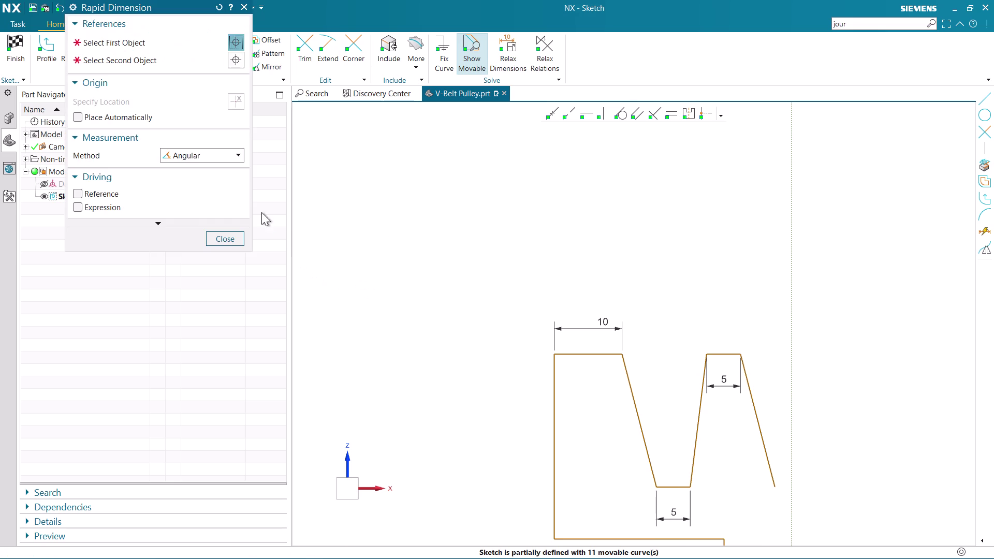
click(638, 395)
click(699, 413)
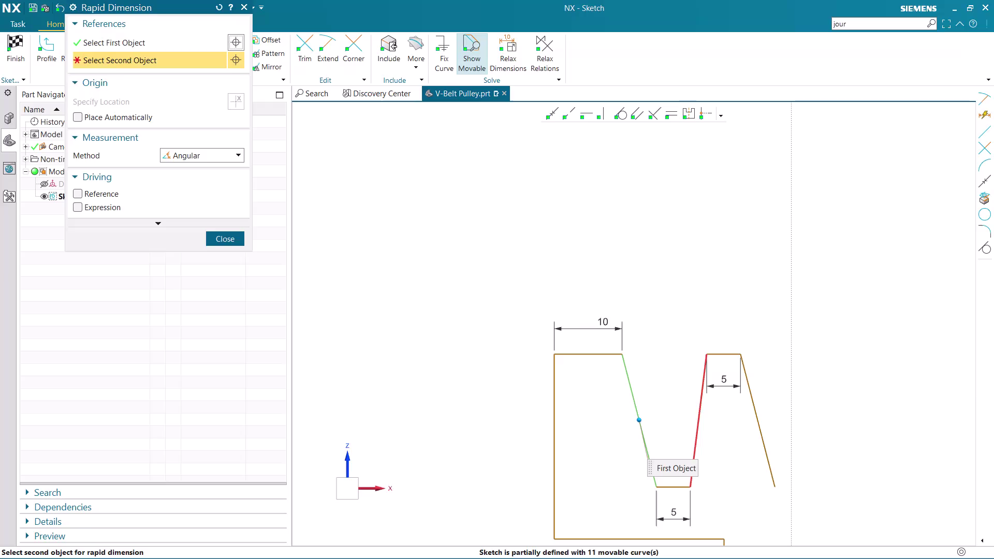
click(669, 394)
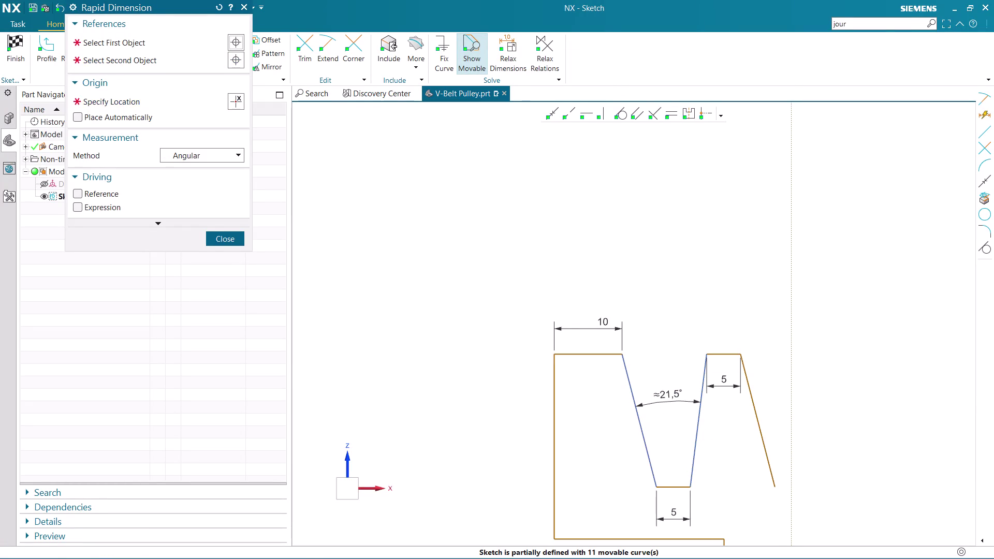
click(217, 235)
double_click(675, 389)
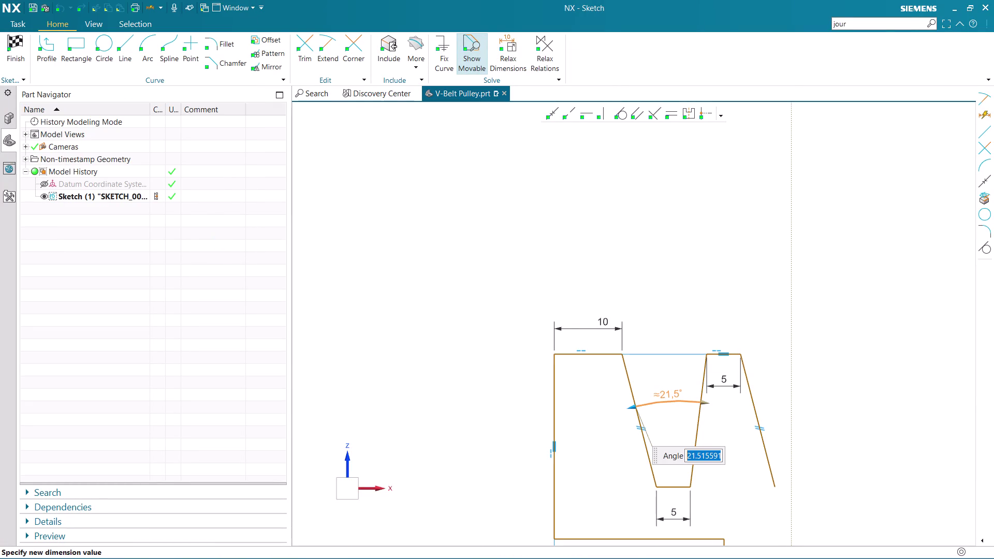
key(4)
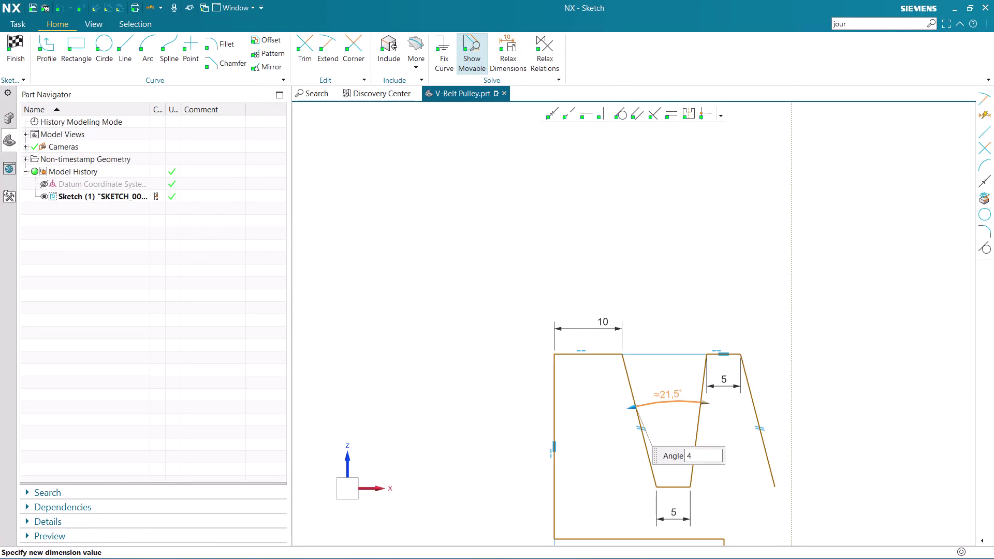
key(0)
key(Return)
scroll(down, 3)
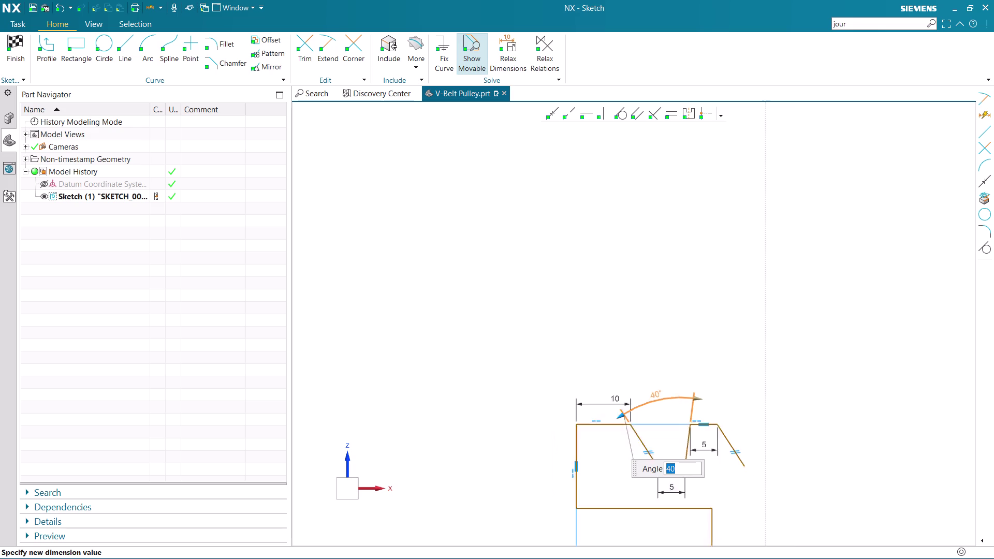
scroll(down, 3)
scroll(down, 3)
scroll(up, 3)
scroll(up, 3)
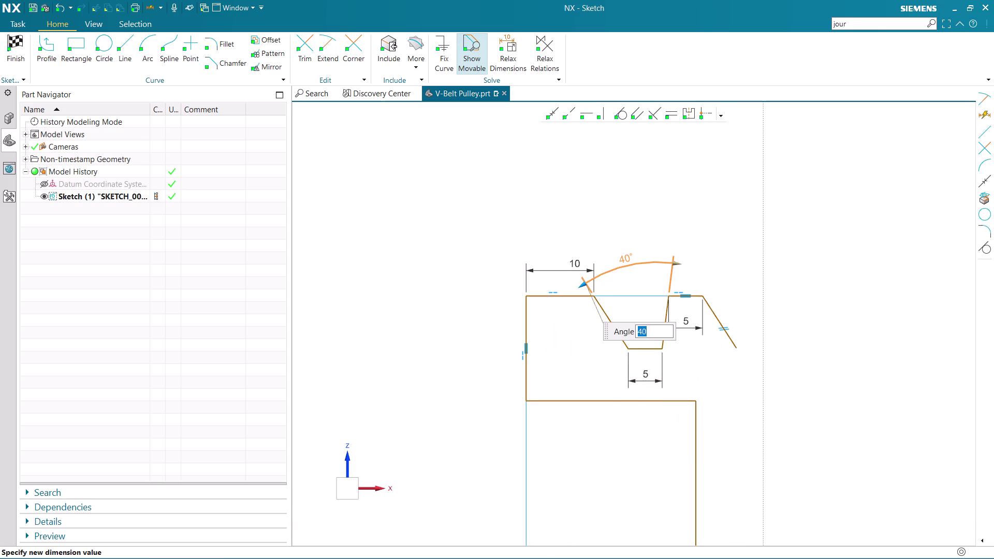
scroll(up, 3)
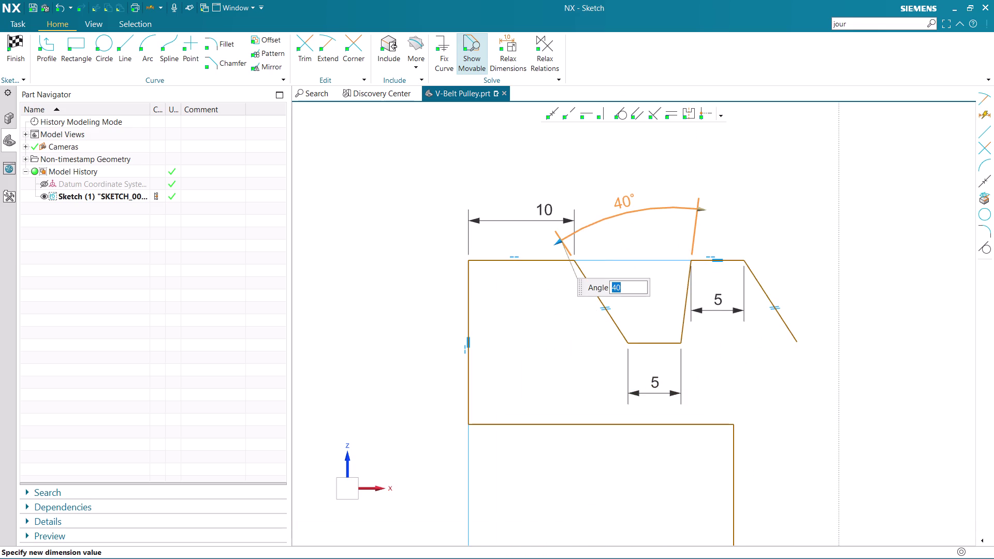
drag(626, 202, 687, 191)
drag(627, 201, 655, 201)
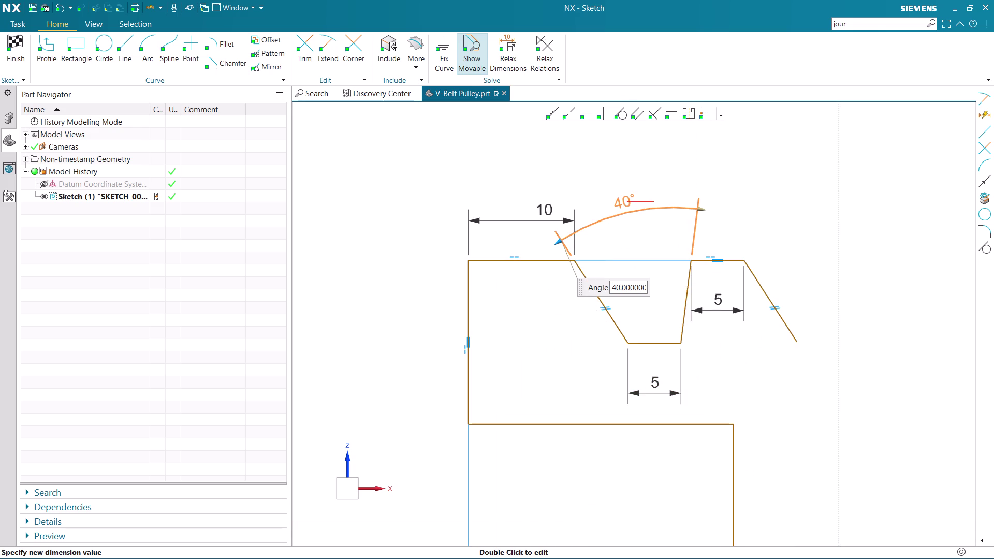
drag(655, 201, 688, 220)
drag(703, 206, 714, 229)
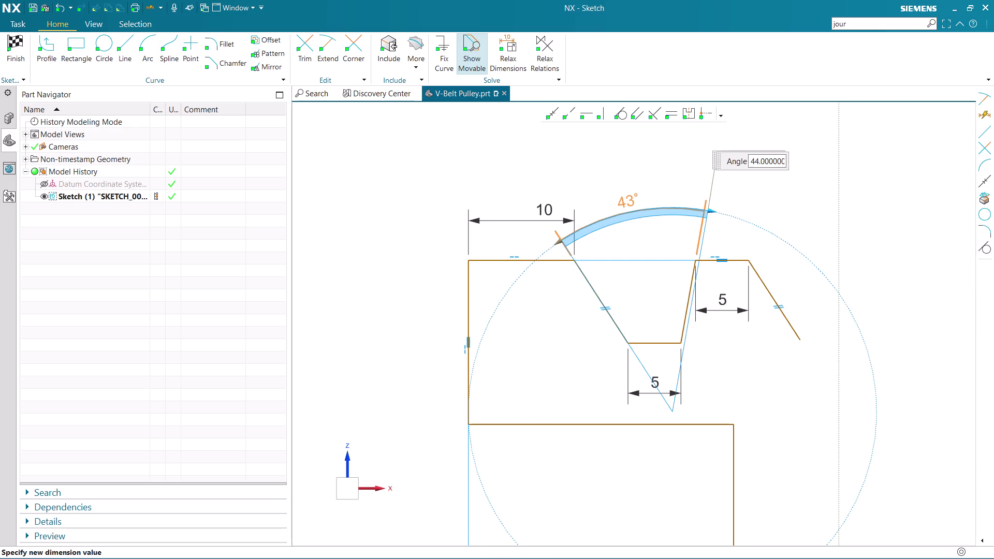
drag(713, 228, 715, 240)
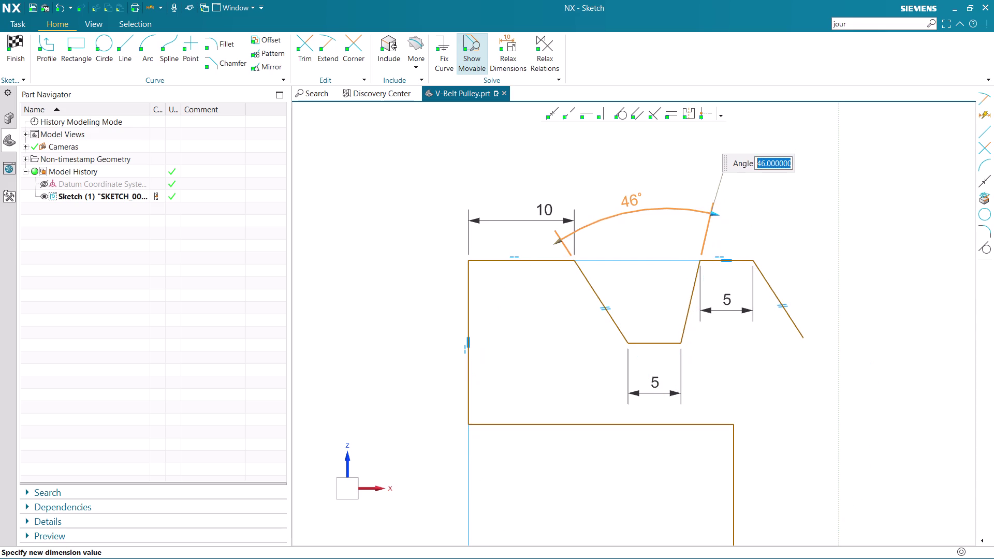
key(ctrl+z)
key(ctrl+z)
key(ctrl+z)
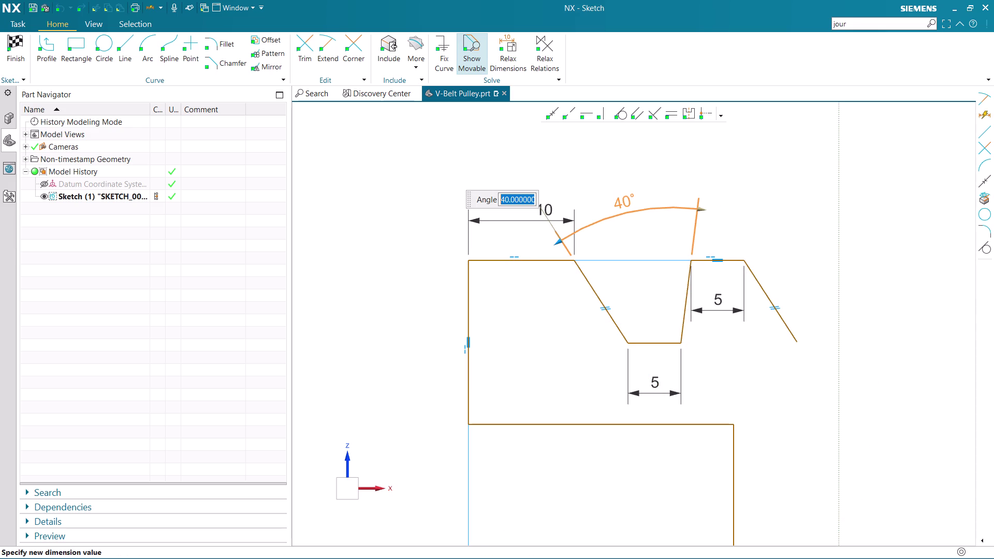
key(Escape)
key(ctrl+z)
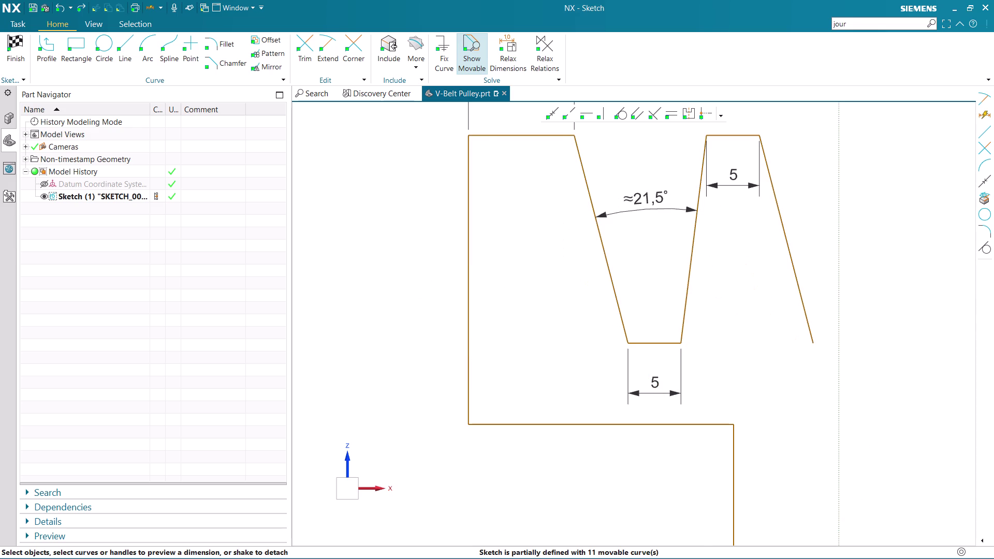
scroll(down, 3)
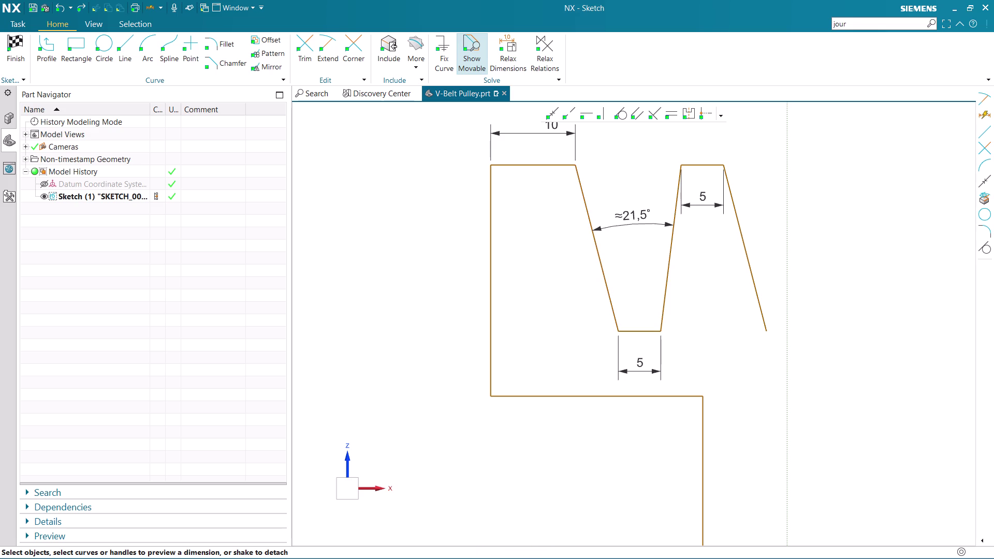
key(ctrl+z)
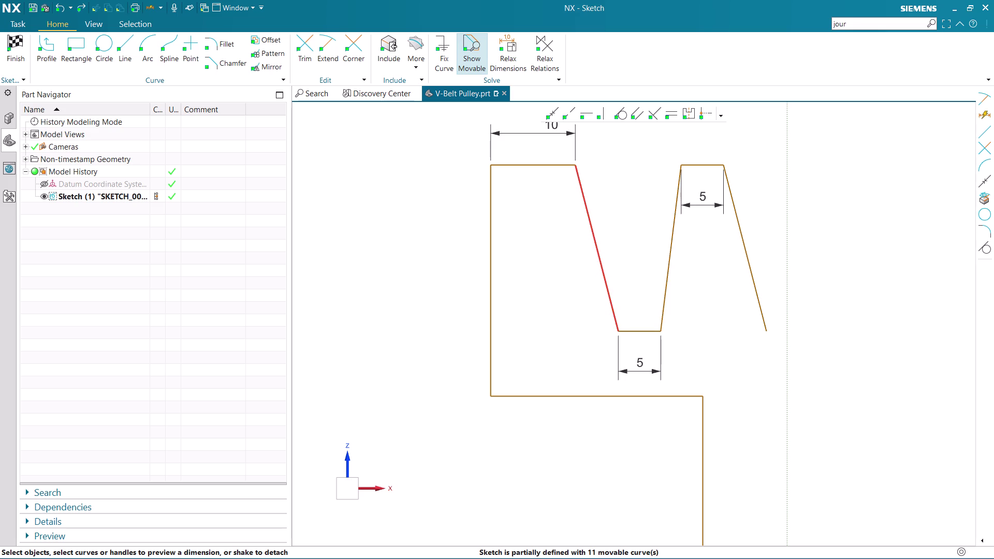
Add a vertical groove depth dimension of 18 from the top edge to the groove bottom.
click(591, 232)
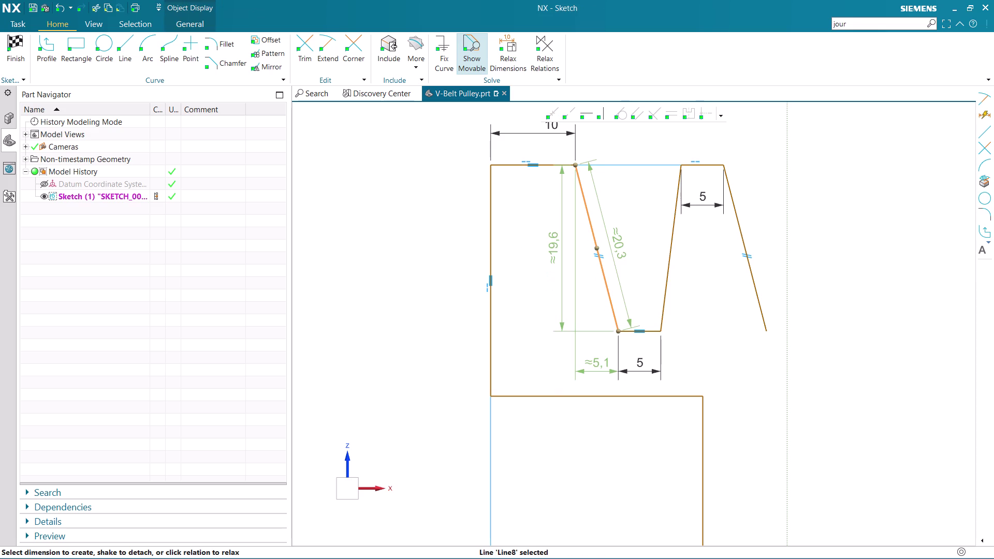
drag(558, 256, 479, 254)
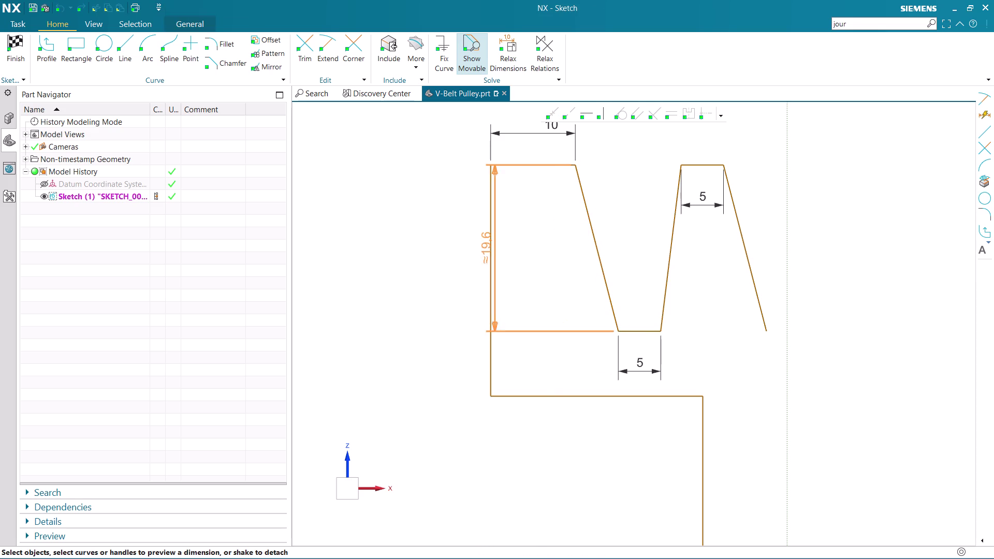
drag(480, 254, 433, 253)
double_click(436, 247)
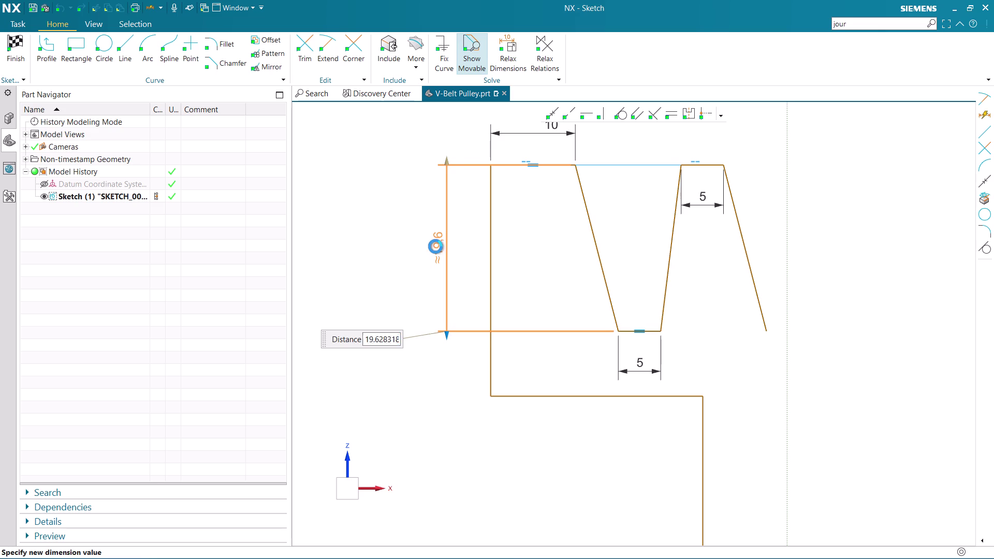
double_click(438, 243)
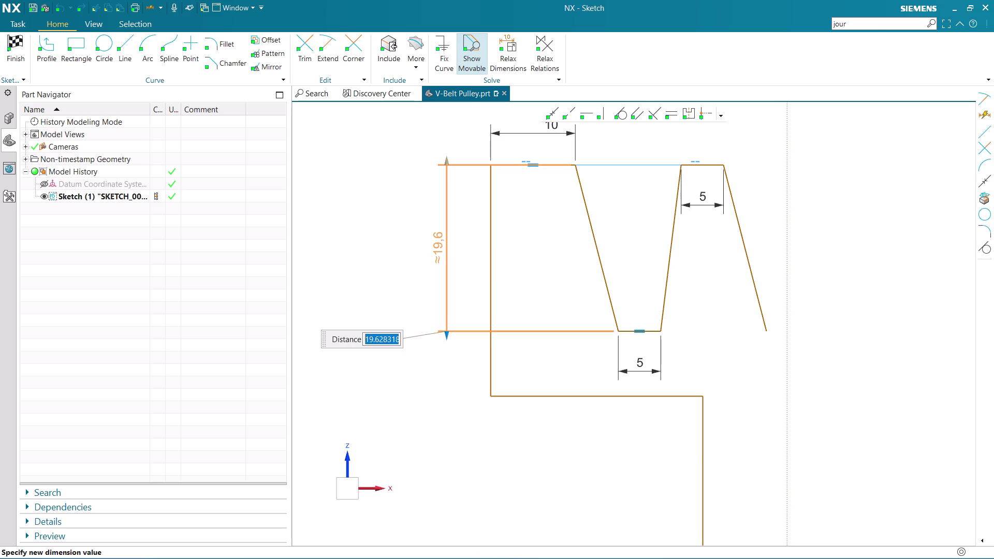
text(18)
key(Return)
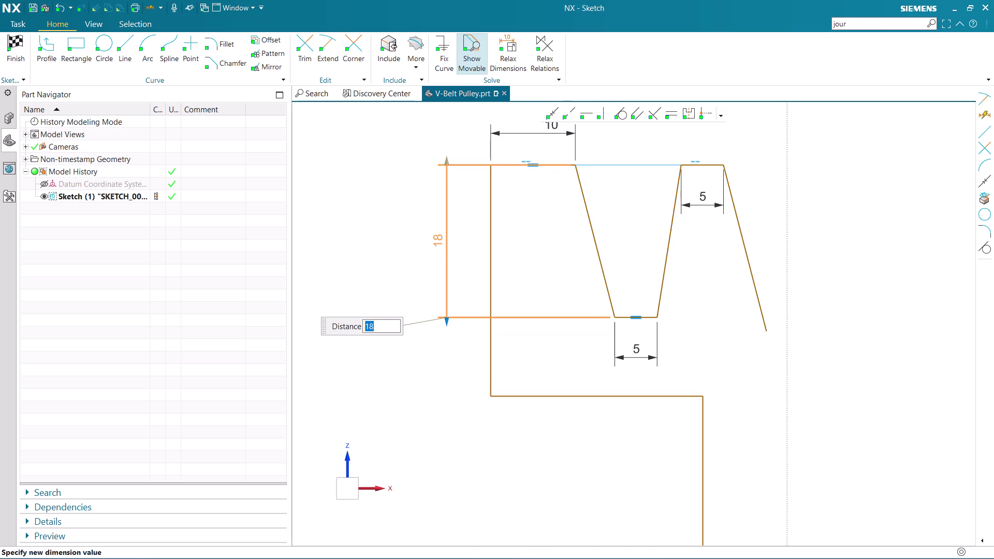
middle_click(478, 239)
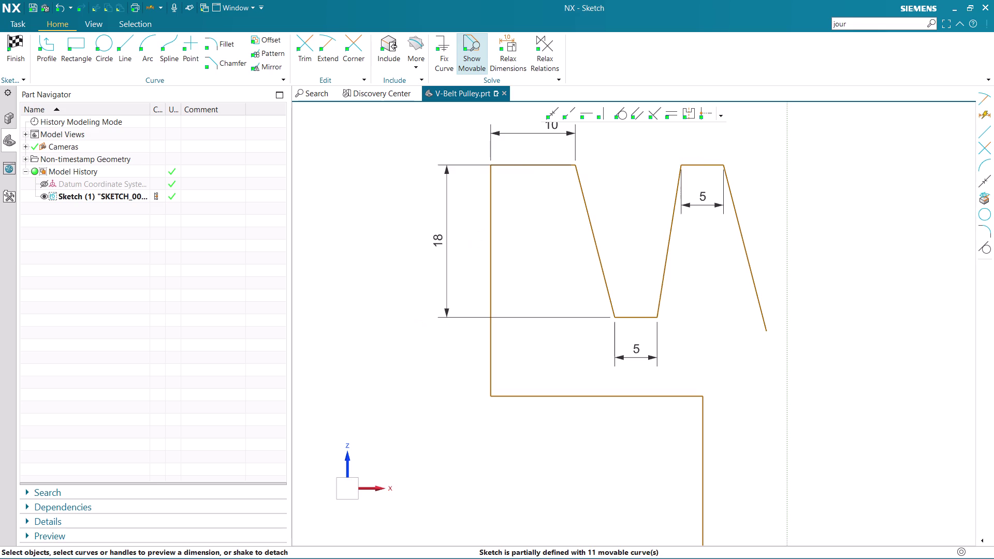
scroll(down, 3)
scroll(up, 3)
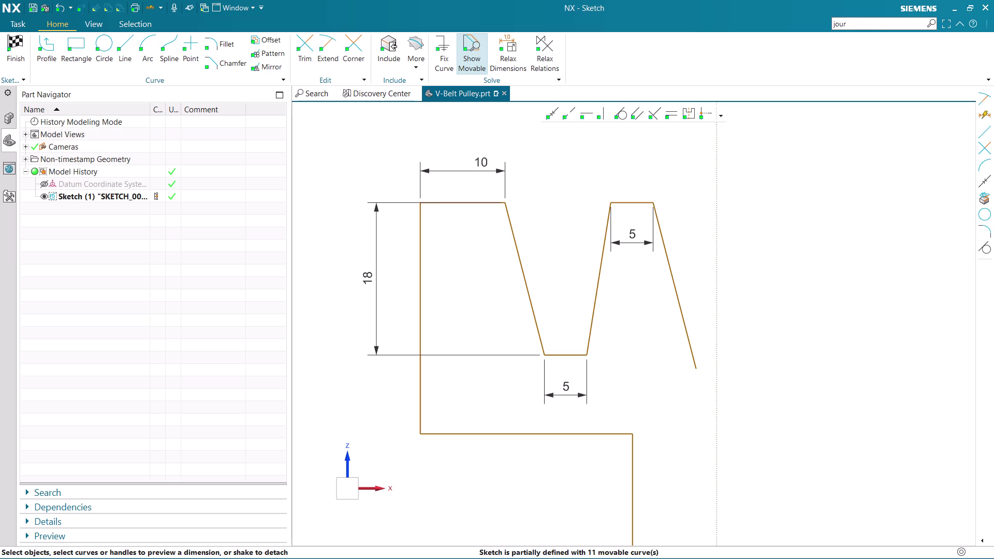
Add a 40° angle dimension between the groove's two sloping sides.
key(d)
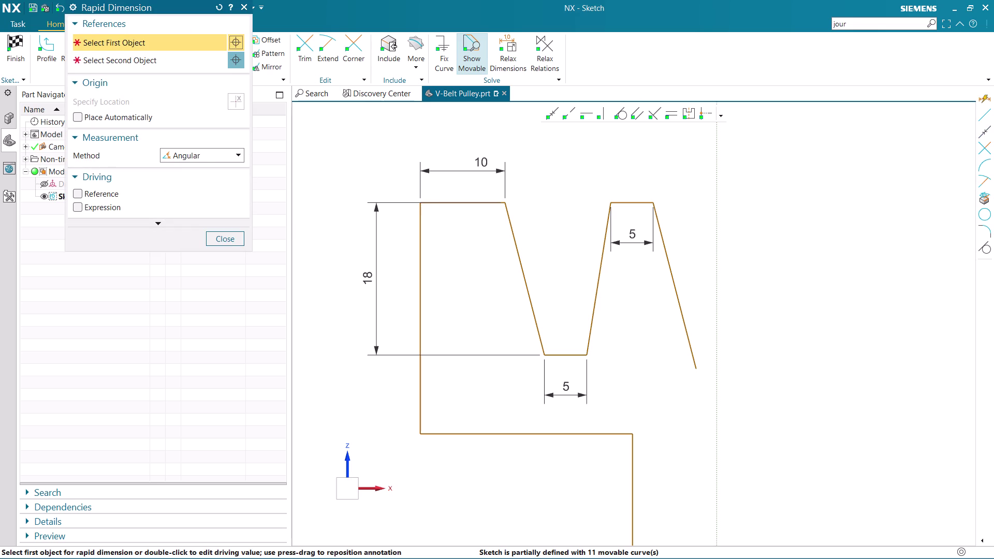
click(521, 254)
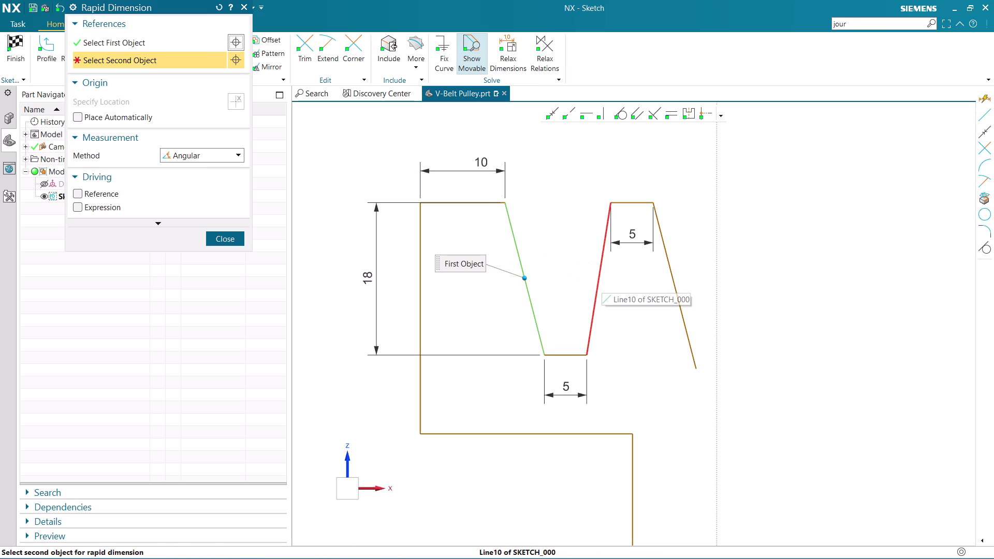
click(598, 279)
click(564, 261)
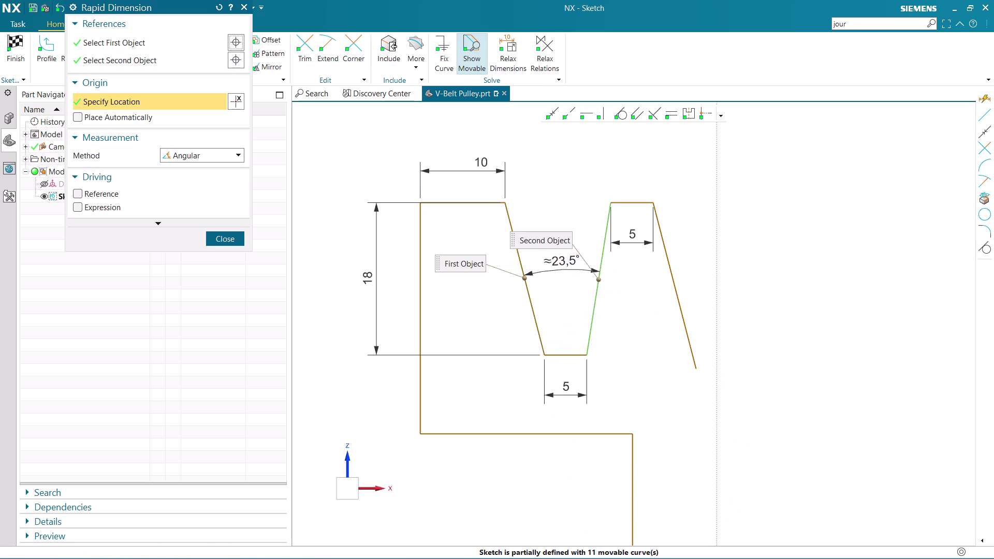
key(Escape)
double_click(562, 262)
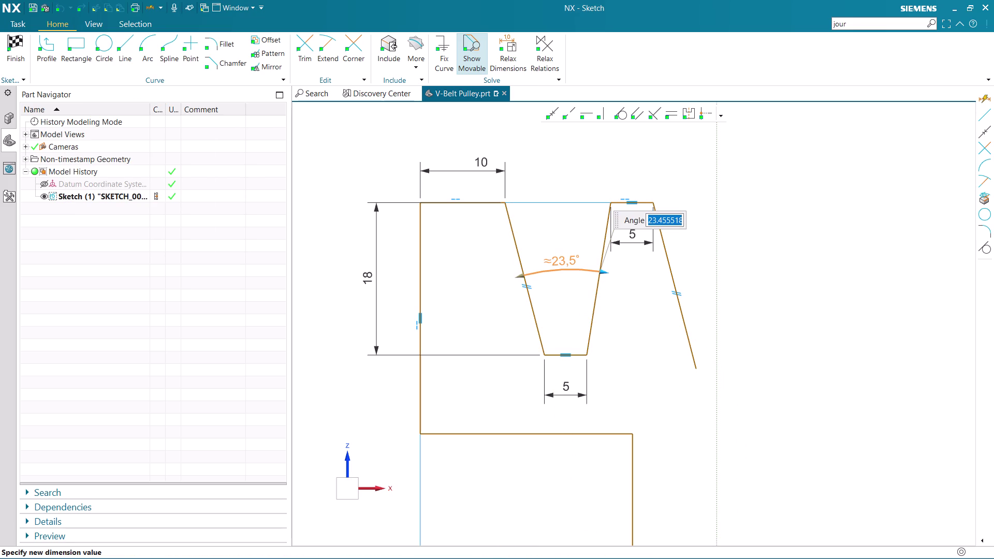
text(40)
key(Return)
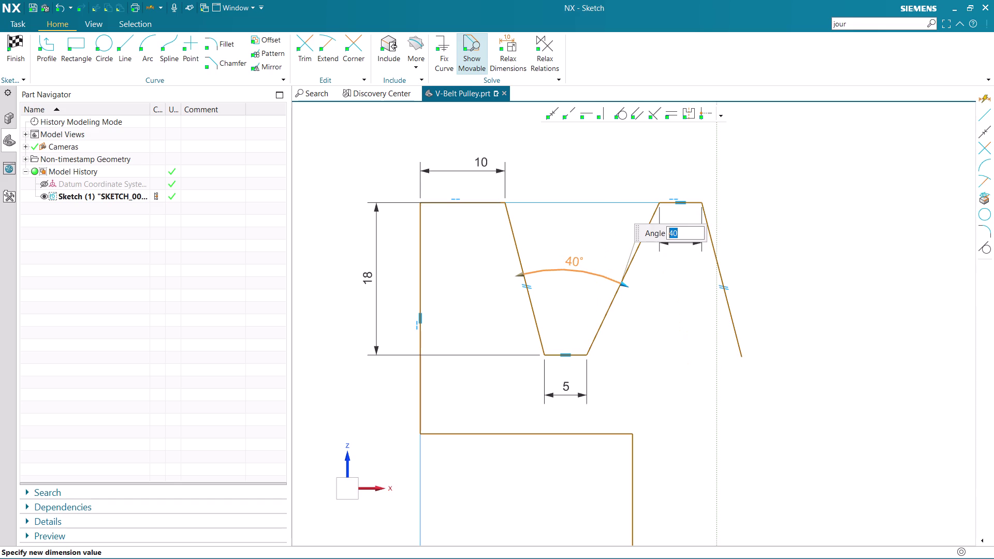
scroll(down, 3)
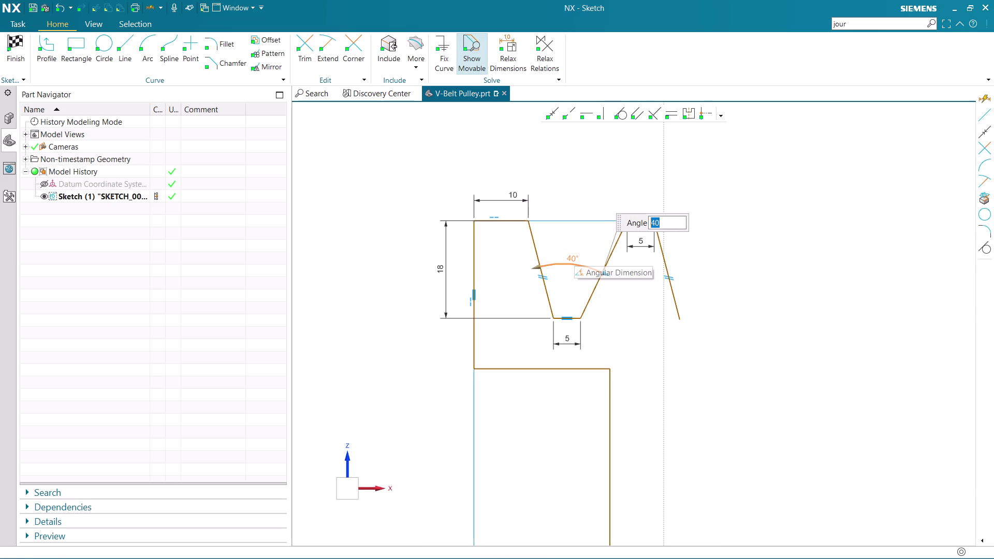
middle_click(576, 199)
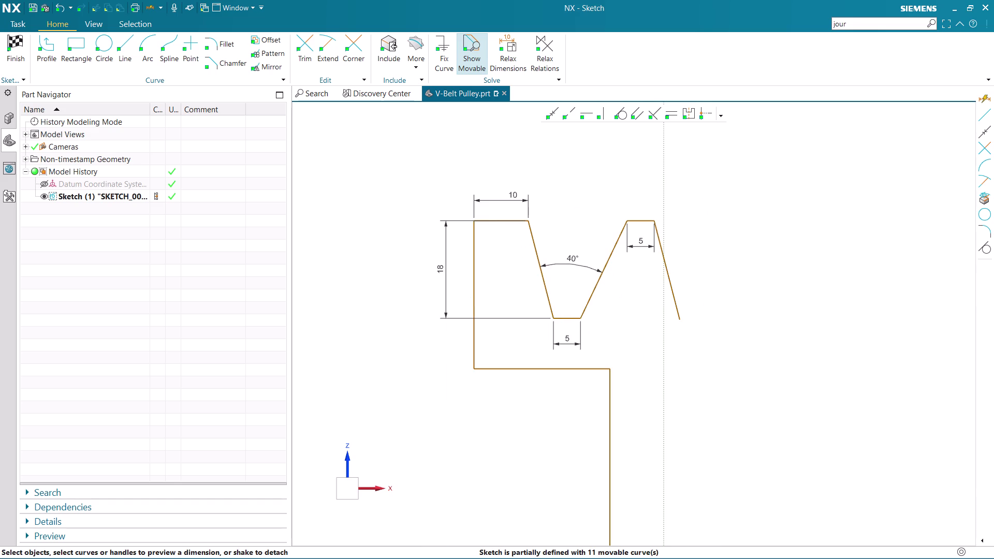
scroll(up, 3)
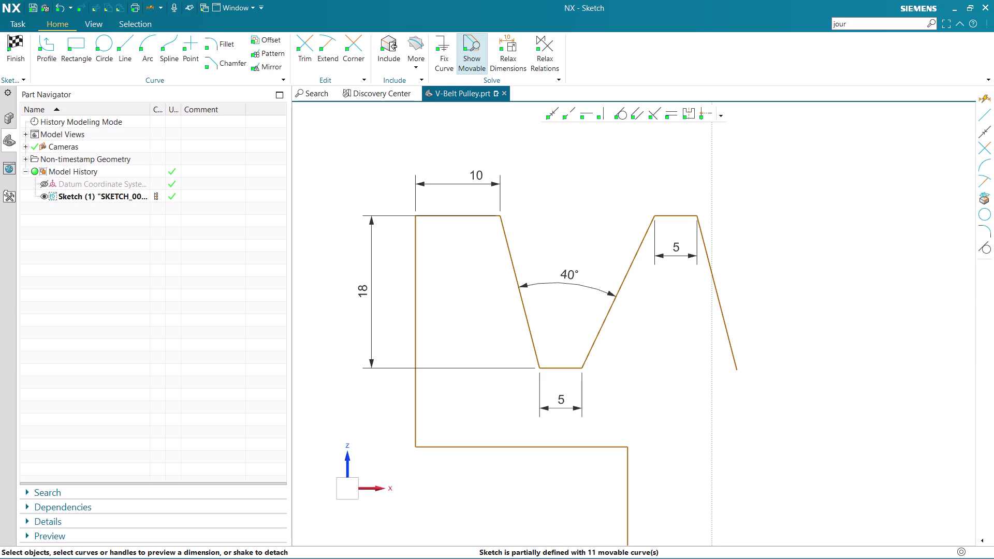
Drag the profile's right side and outer slanted edge to test constraints, then undo.
drag(738, 366, 682, 365)
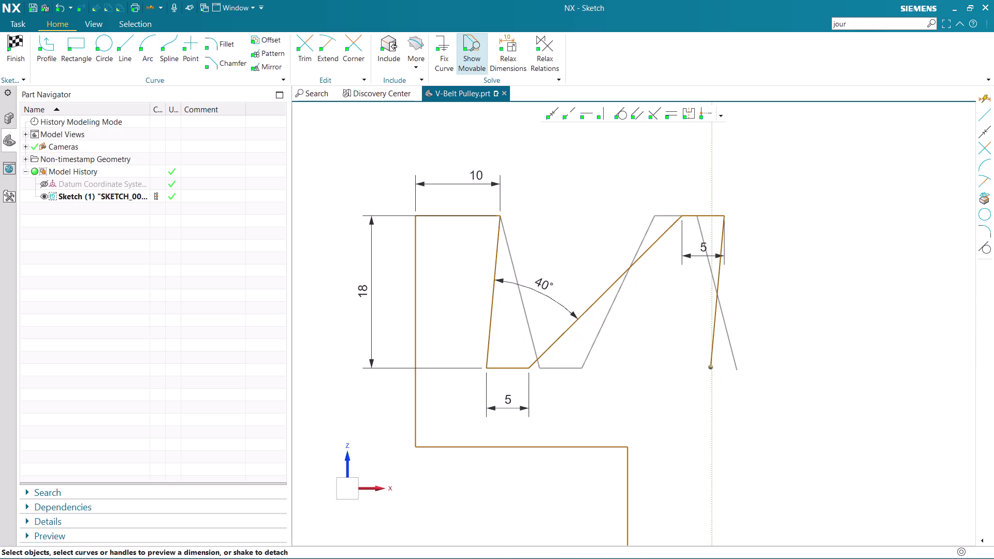
drag(681, 365, 717, 310)
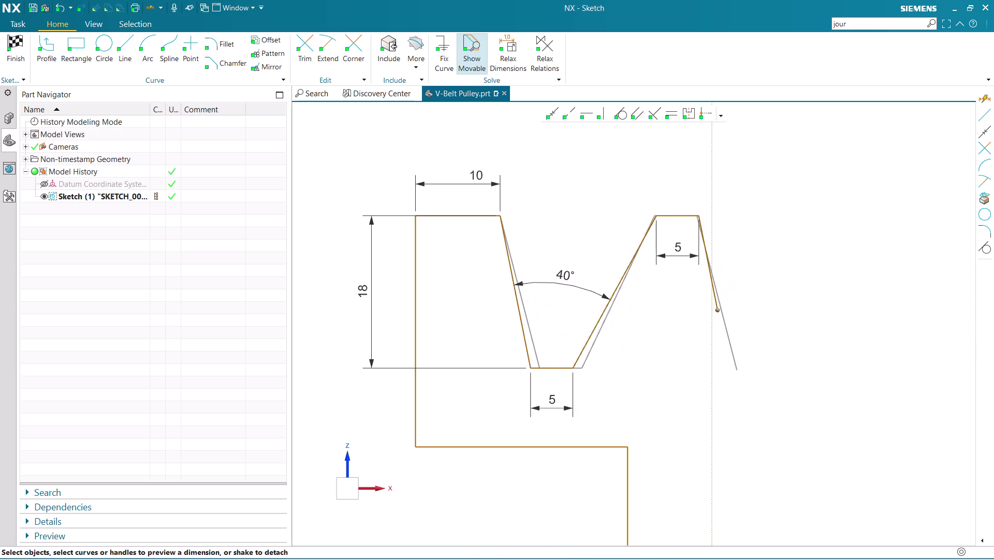
drag(717, 310, 724, 312)
key(ctrl+z)
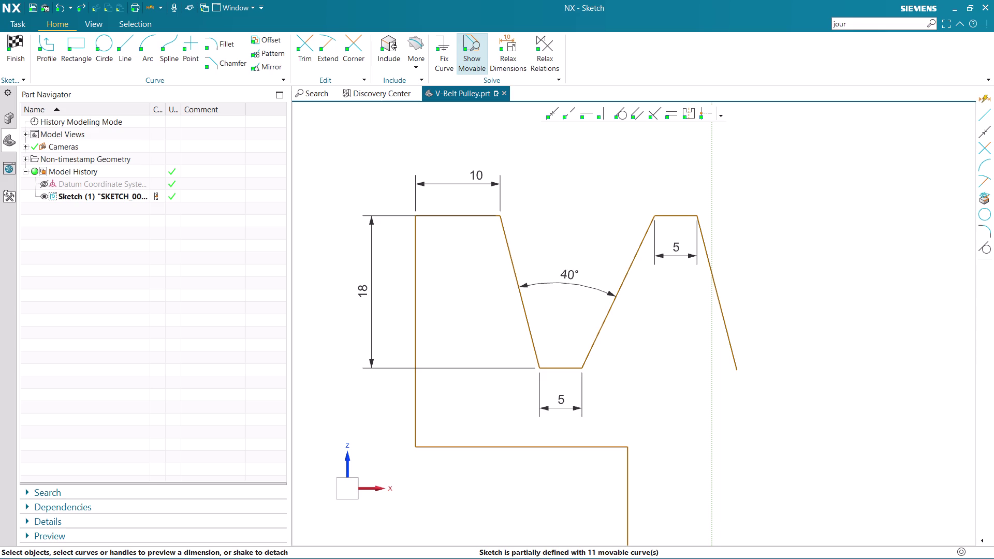
Select the outer slanted groove edge, tilt it further, undo, and zoom to inspect.
click(706, 230)
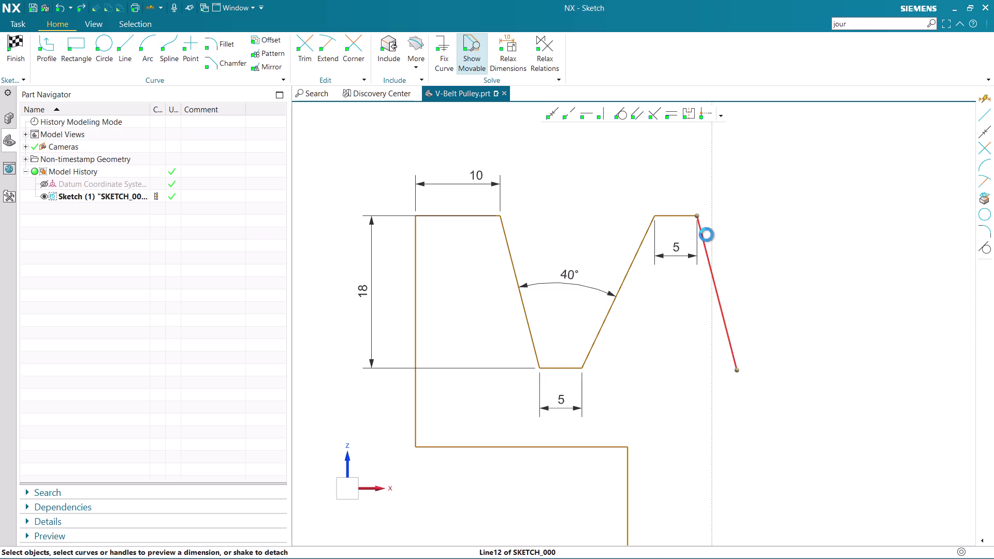
drag(740, 370, 732, 367)
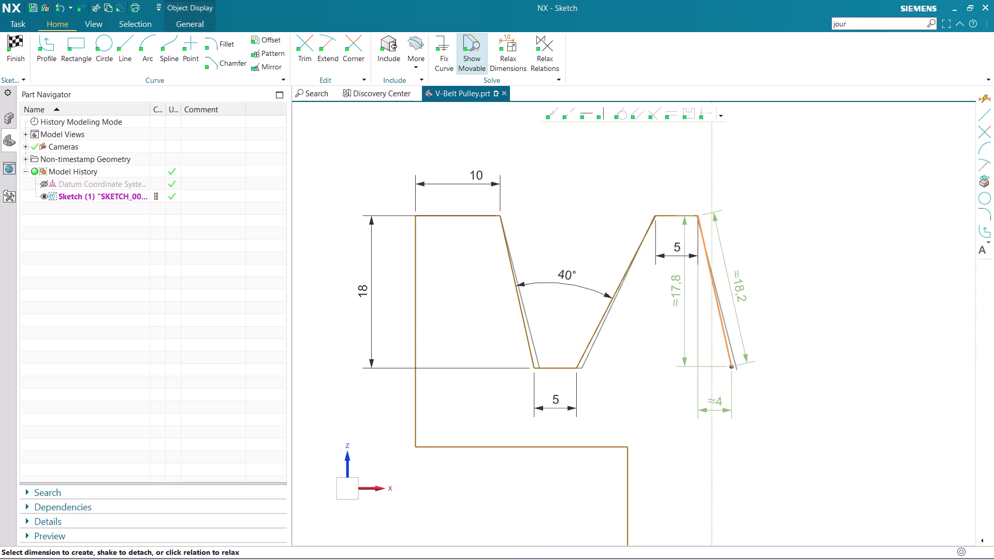
drag(732, 366, 734, 364)
key(ctrl+z)
scroll(down, 3)
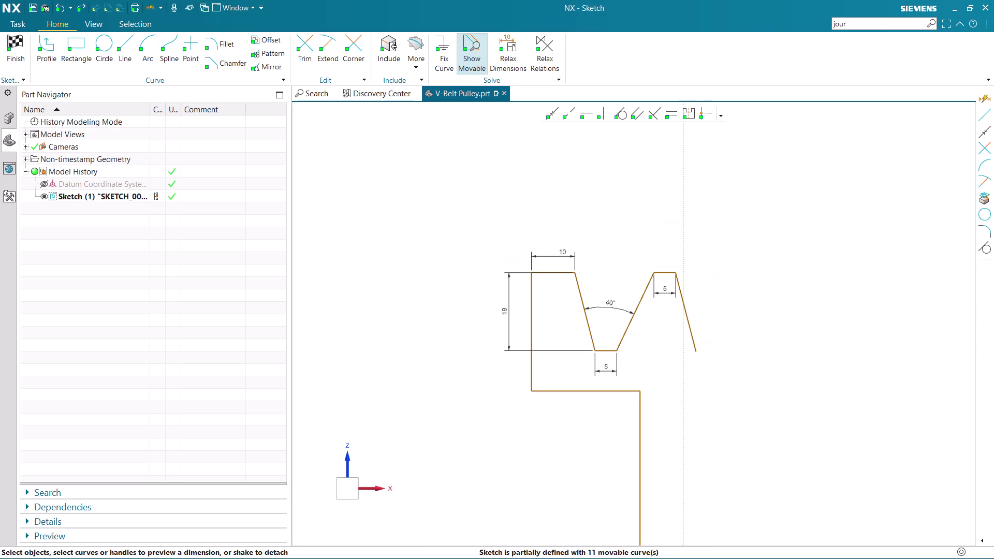
scroll(up, 3)
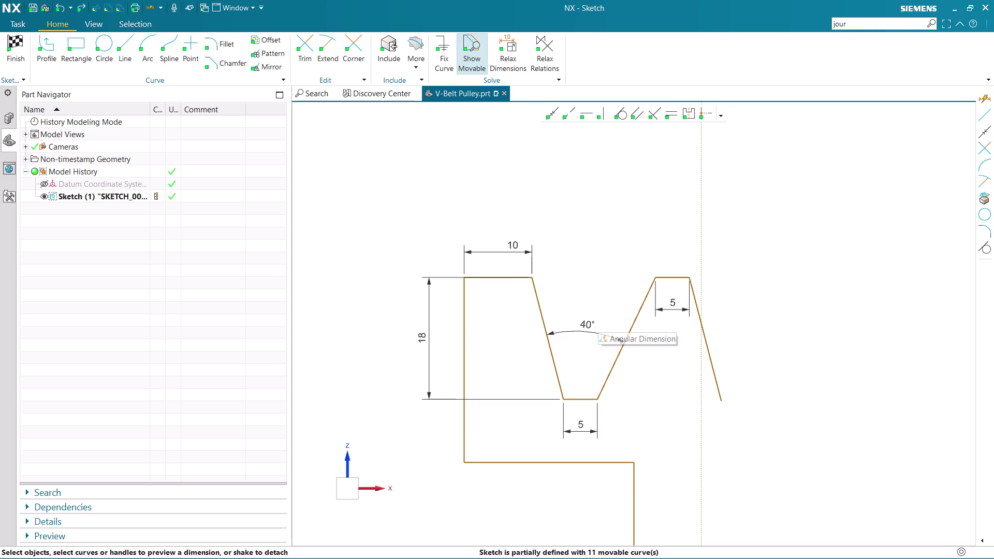
scroll(down, 3)
scroll(down, 3)
scroll(up, 3)
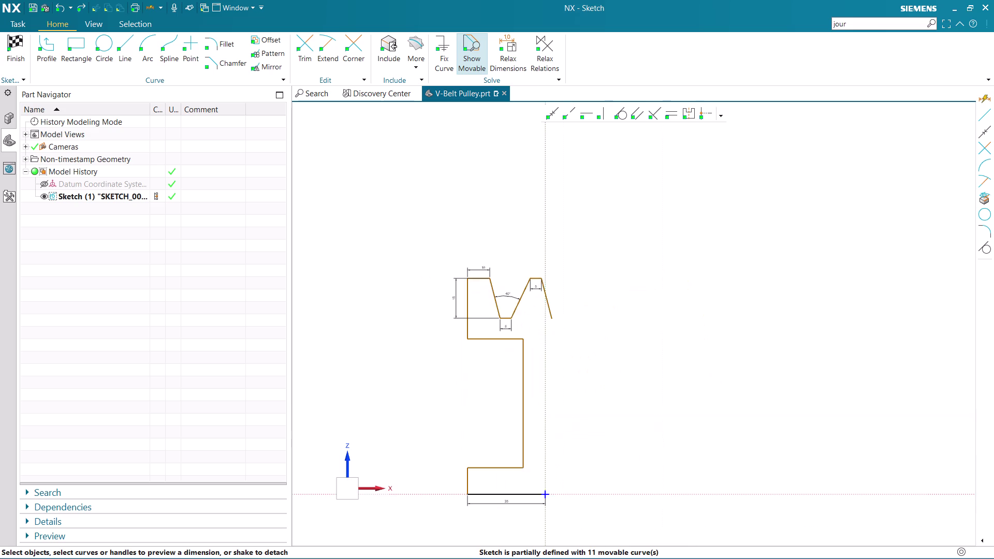
scroll(up, 3)
scroll(down, 3)
scroll(up, 3)
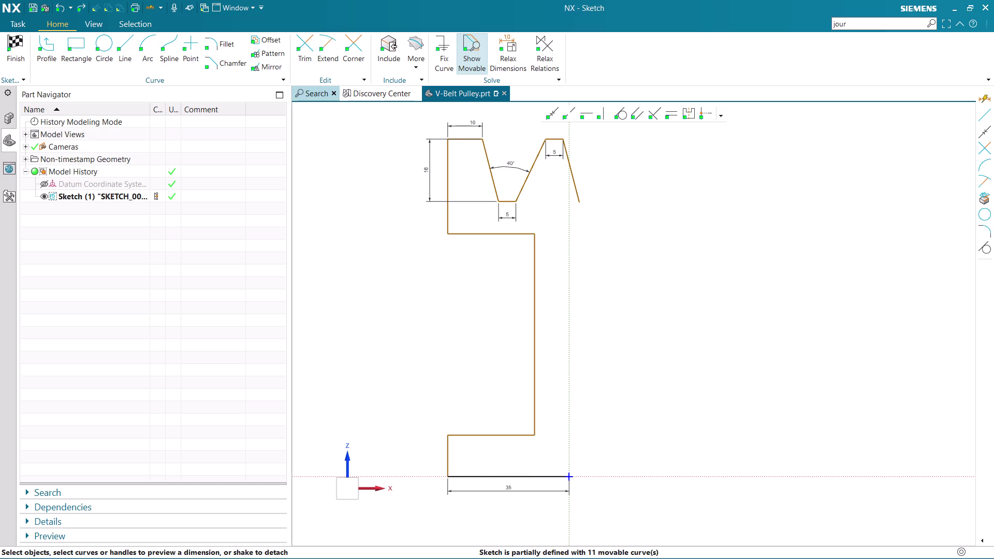
Switch Rapid Dimension to Horizontal, pick the hub corner, then close without adding a dimension.
key(d)
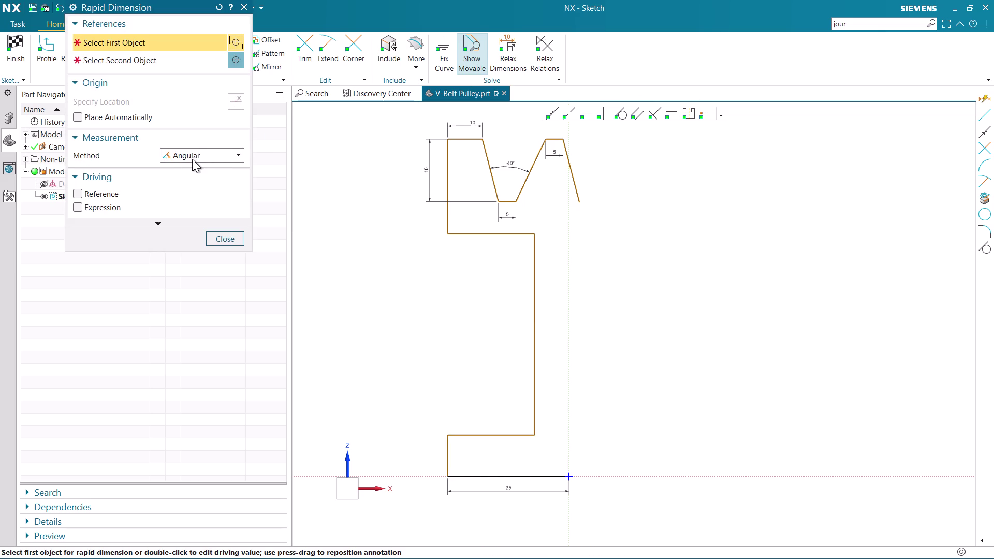
click(192, 159)
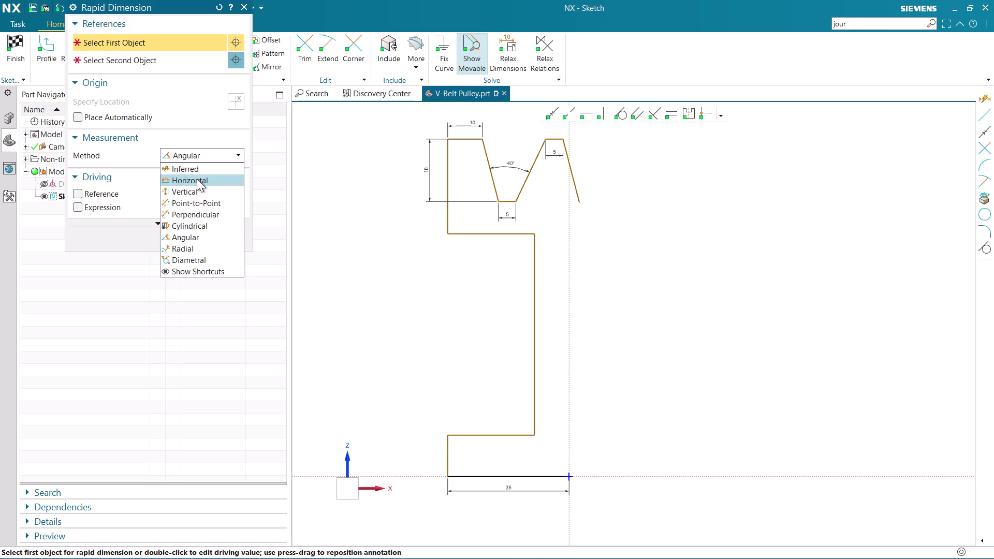
click(197, 179)
click(535, 233)
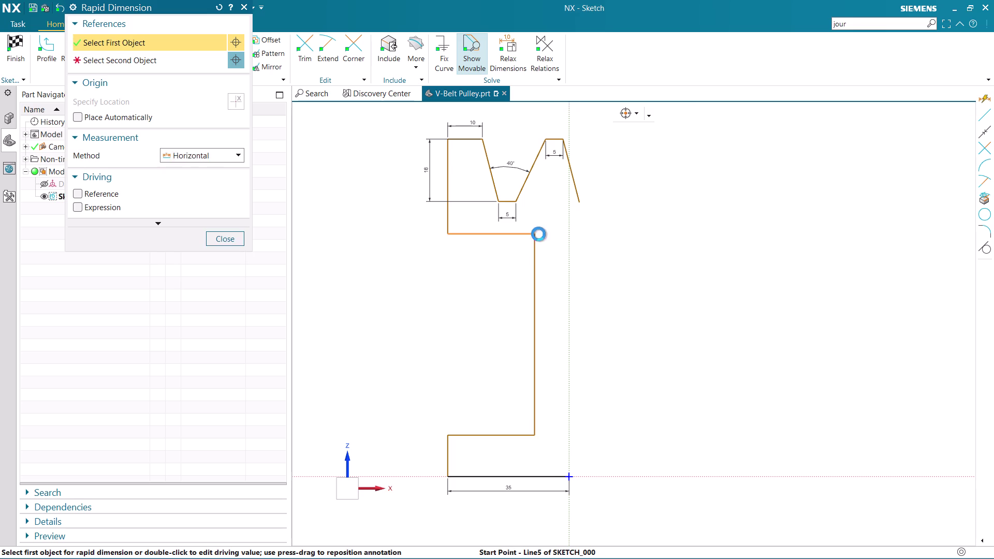
click(570, 235)
scroll(up, 3)
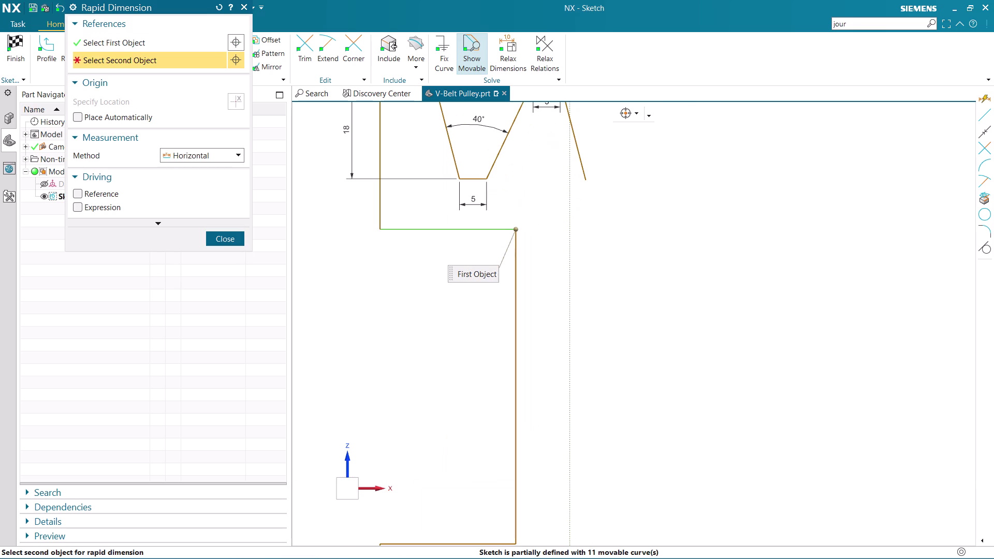
click(243, 238)
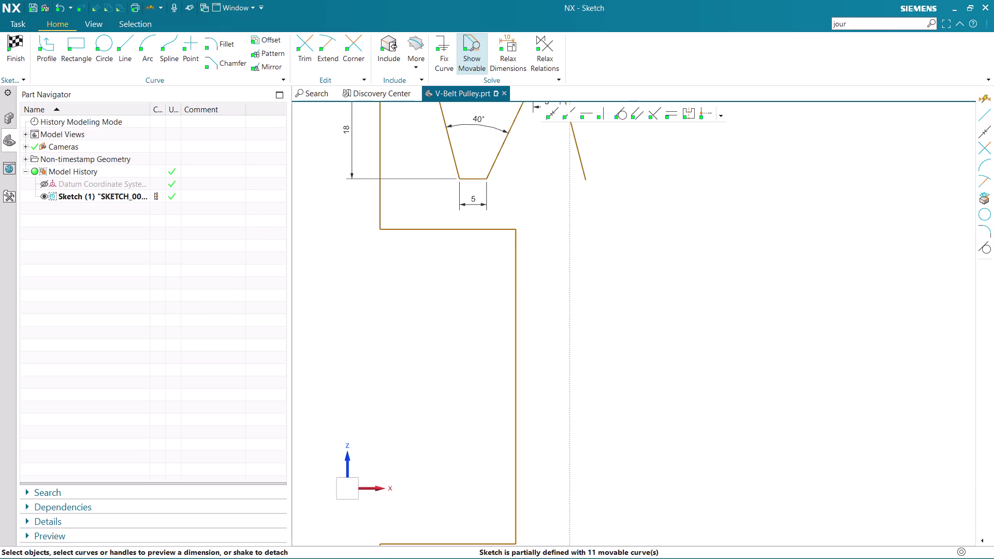
scroll(down, 3)
scroll(up, 3)
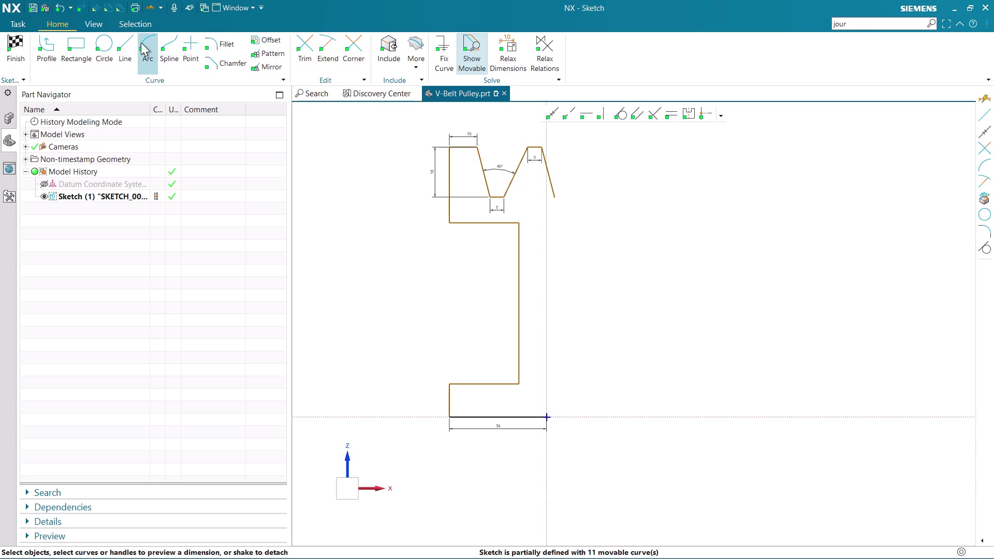
Draw a vertical line through the groove profile and convert it to a reference centerline.
click(127, 42)
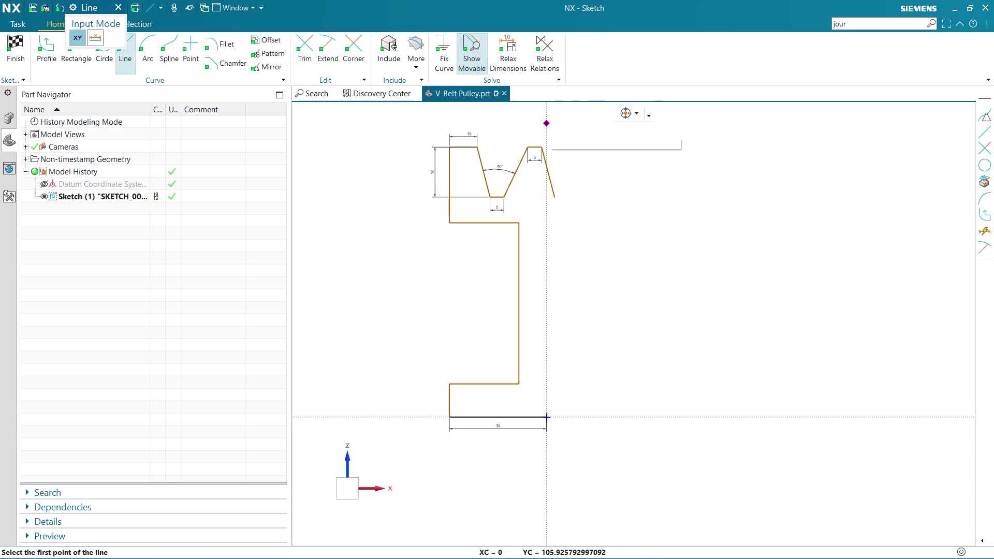
click(548, 123)
click(546, 451)
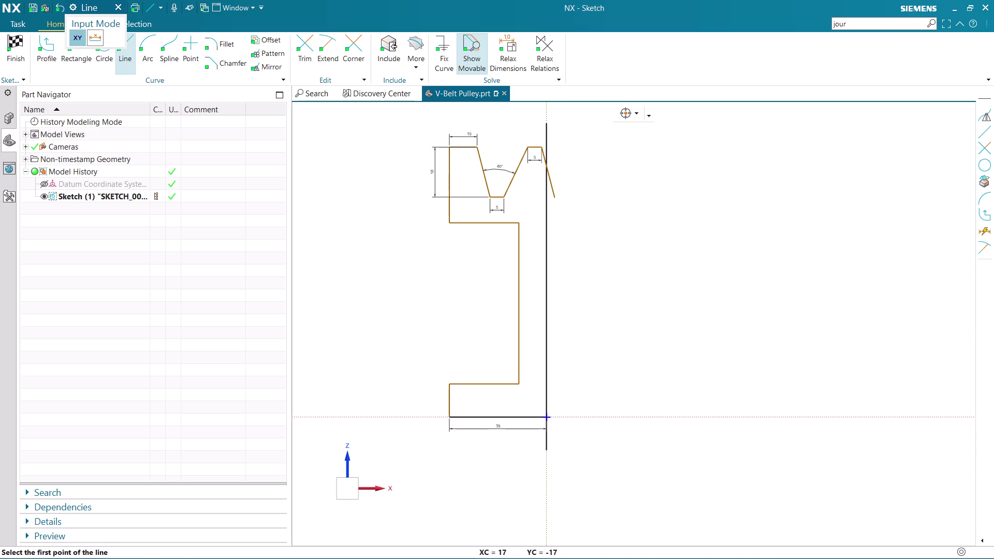
key(Escape)
right_click(547, 326)
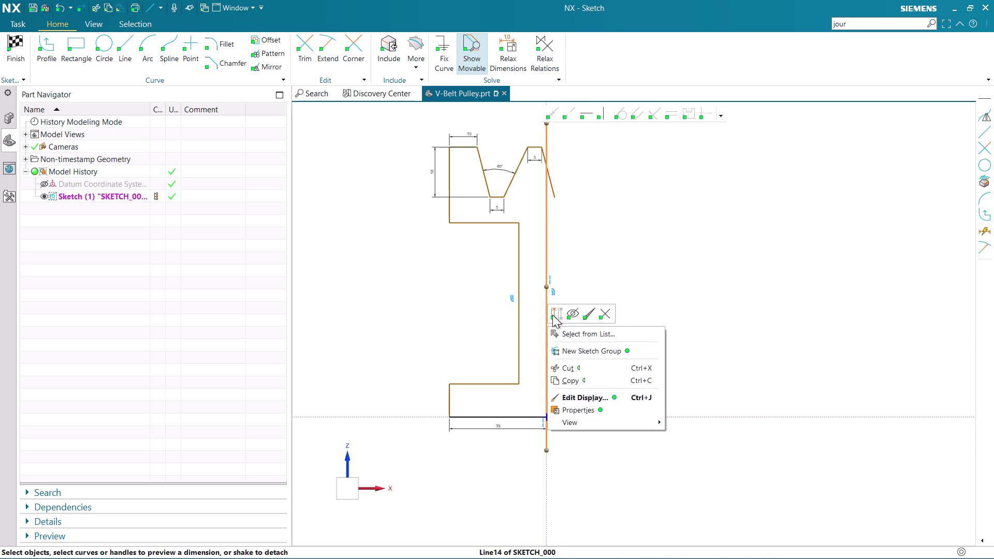
click(553, 315)
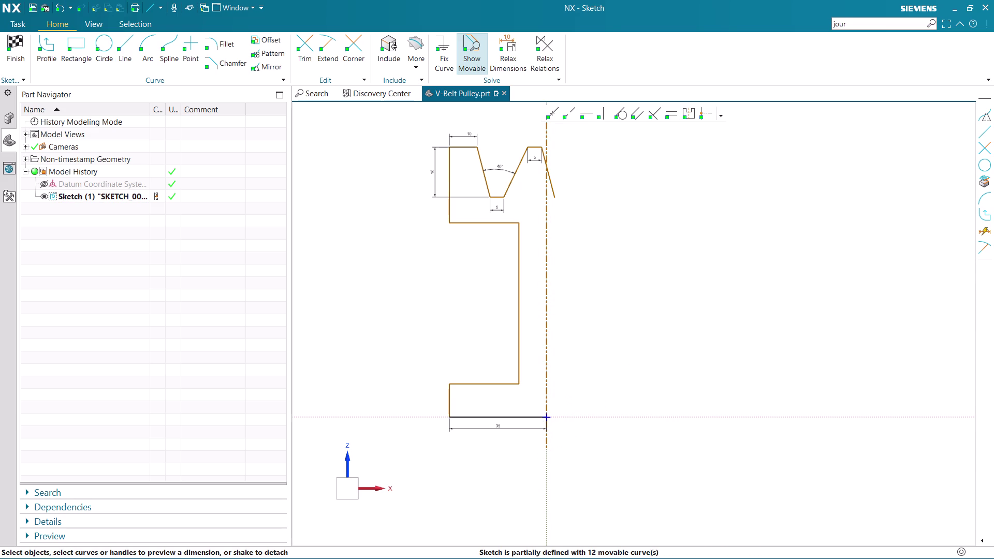
Dimension the centerline 11 horizontally from the hub's inner vertical edge.
key(d)
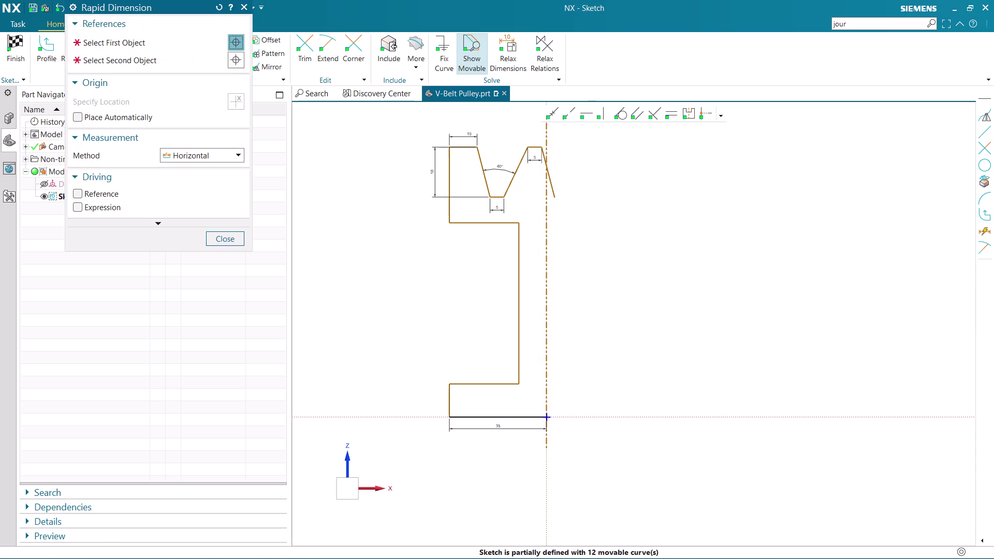
click(519, 224)
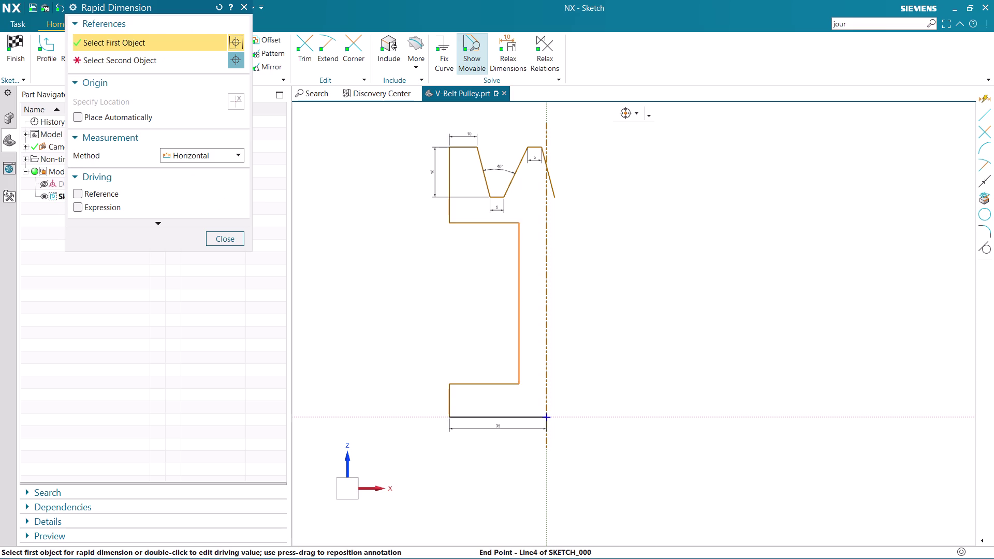
click(545, 225)
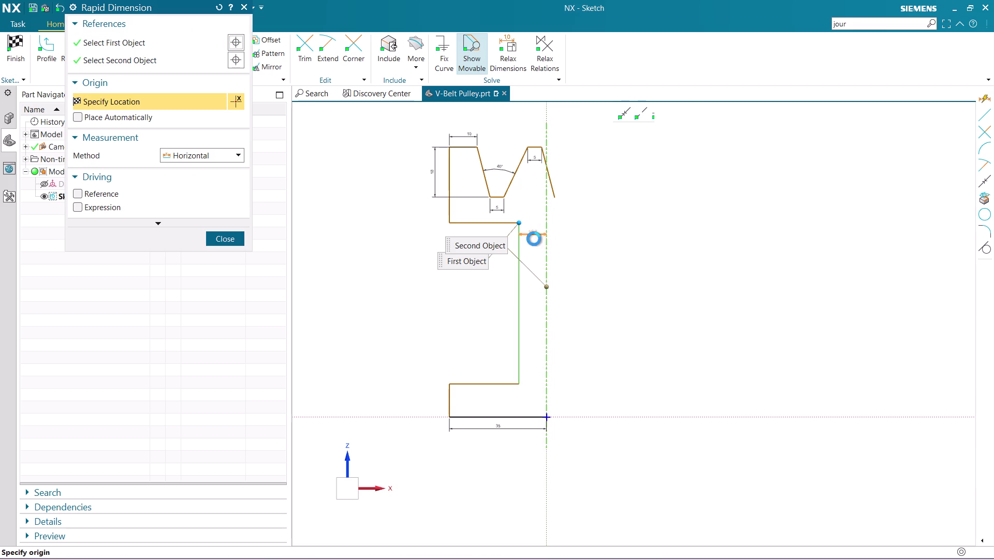
click(584, 302)
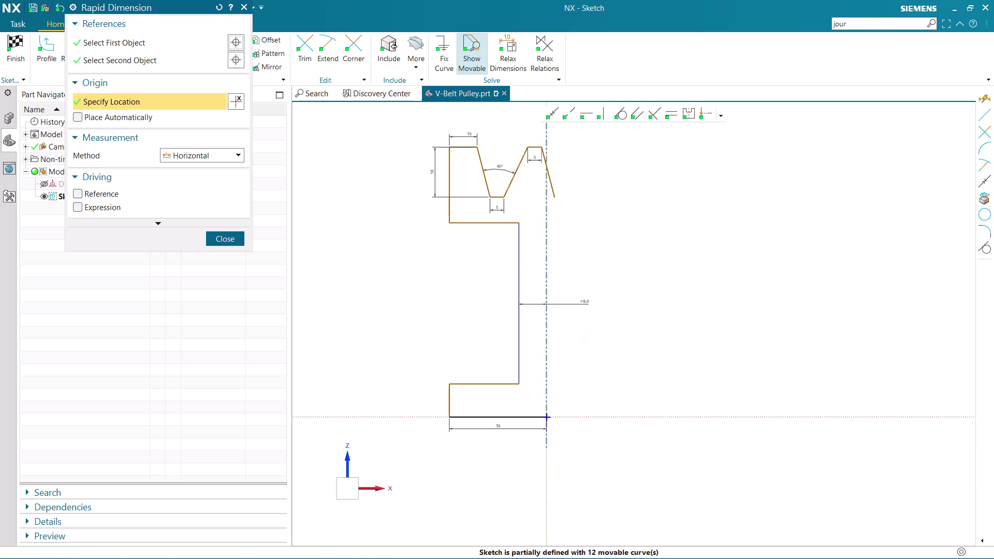
click(233, 237)
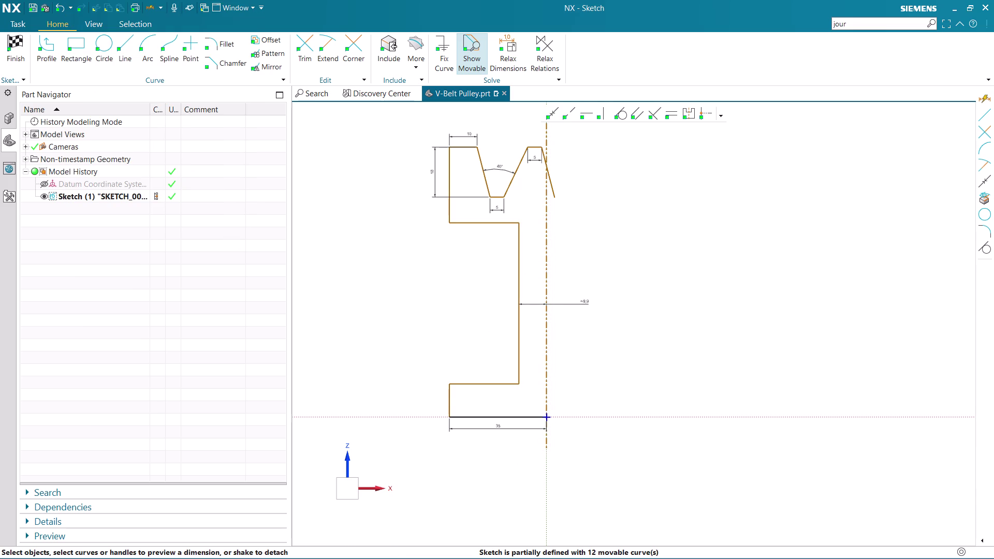
scroll(up, 3)
scroll(up, 3)
double_click(738, 321)
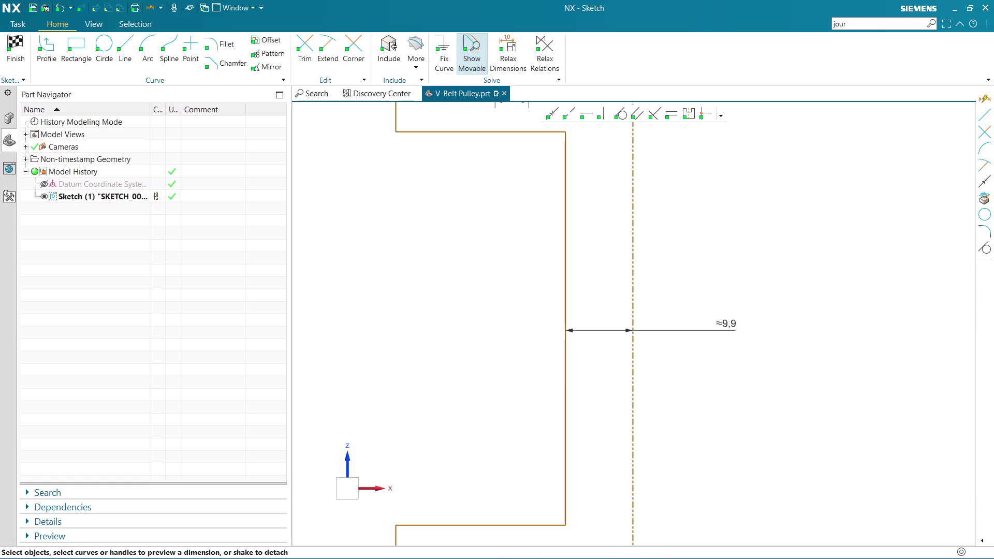
text(11)
key(Return)
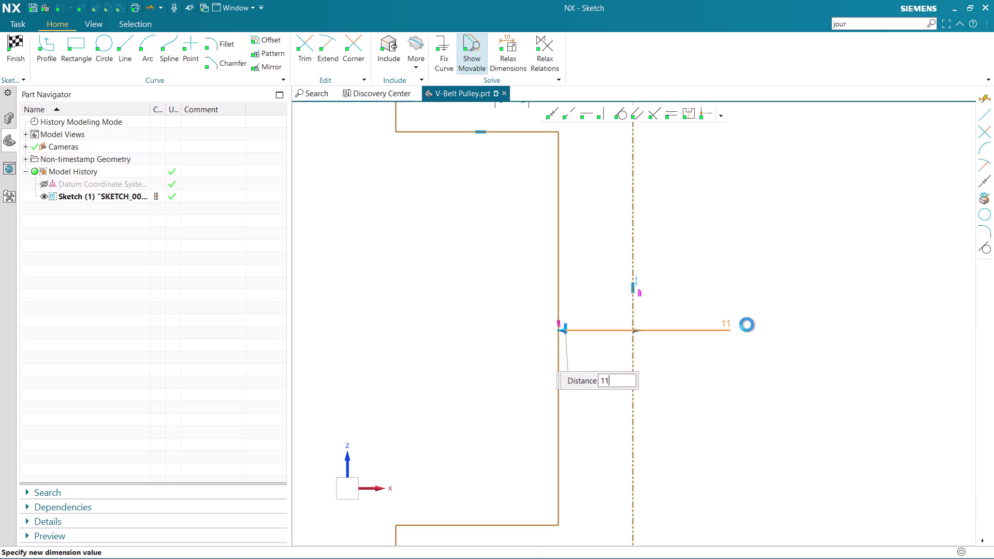
scroll(down, 3)
scroll(down, 3)
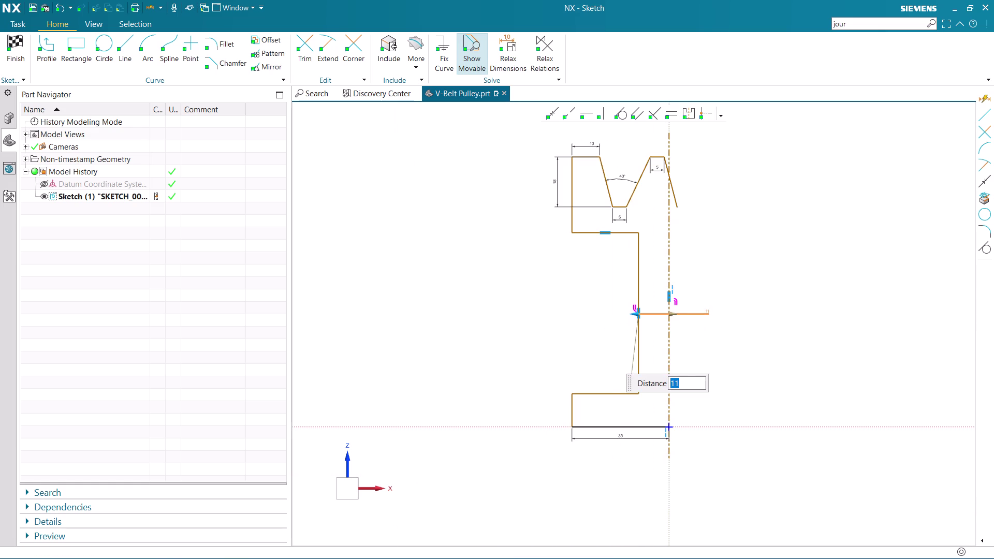
scroll(up, 3)
middle_click(702, 284)
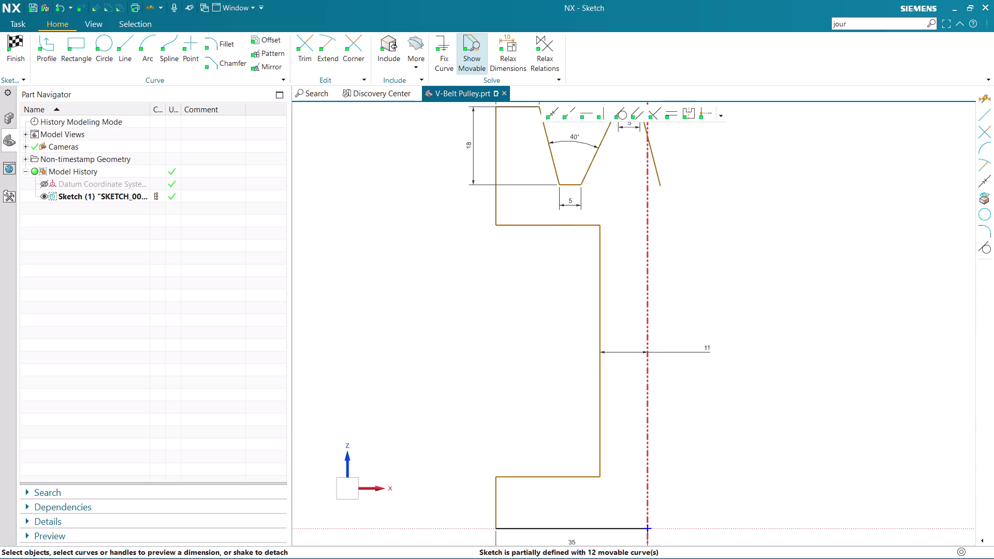
scroll(down, 3)
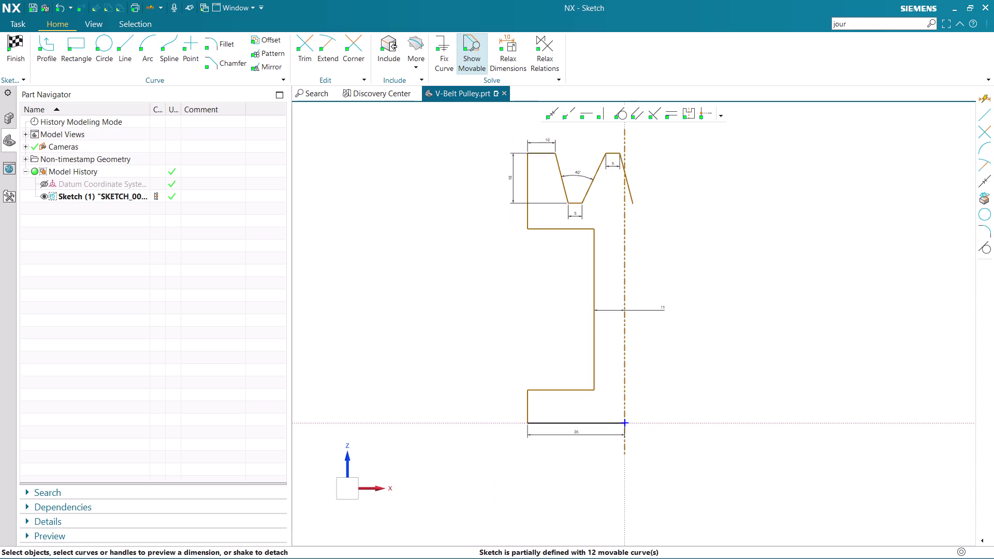
scroll(up, 3)
Delete the short slanted groove line and the dash-dot centre line, removing the 11 dimension.
click(618, 231)
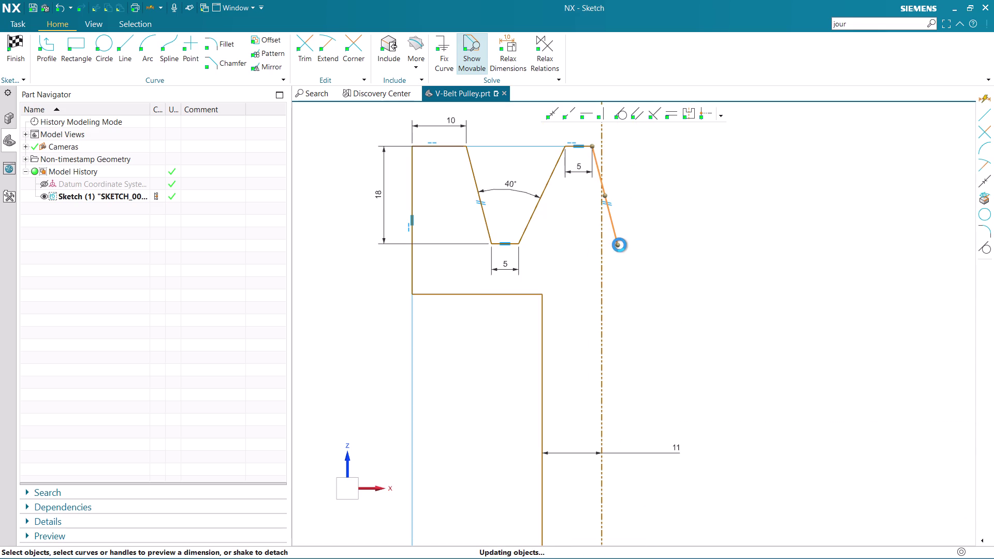
drag(618, 245, 570, 245)
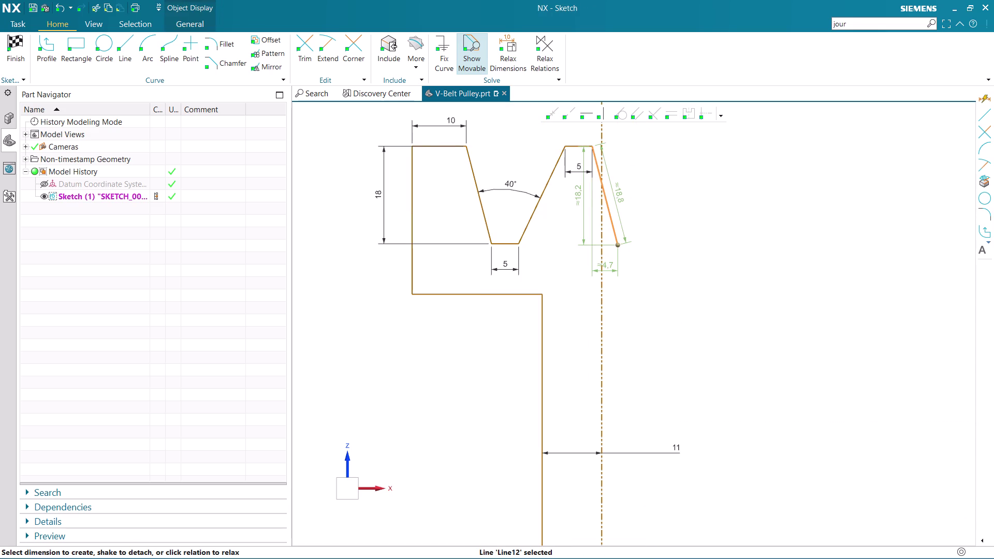
drag(570, 245, 624, 178)
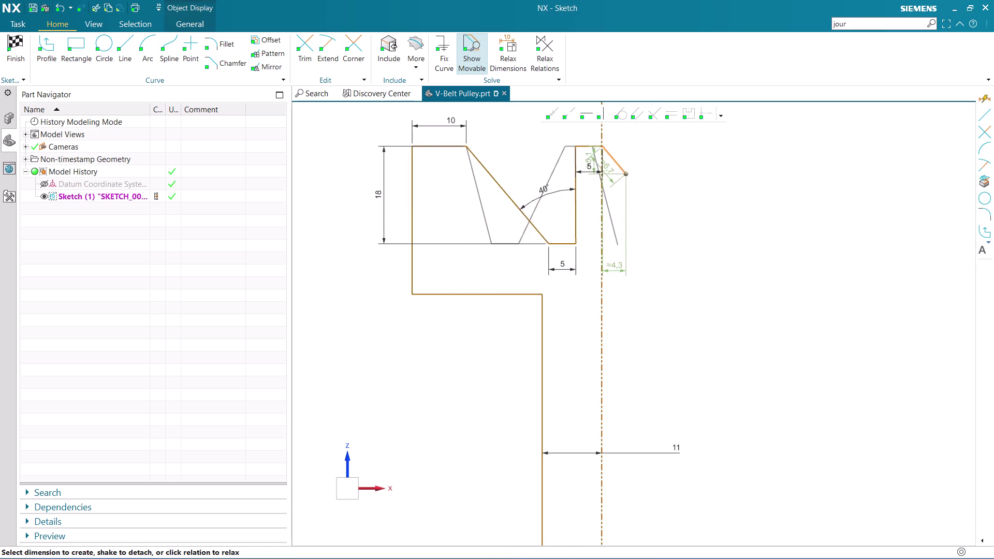
drag(625, 177, 605, 193)
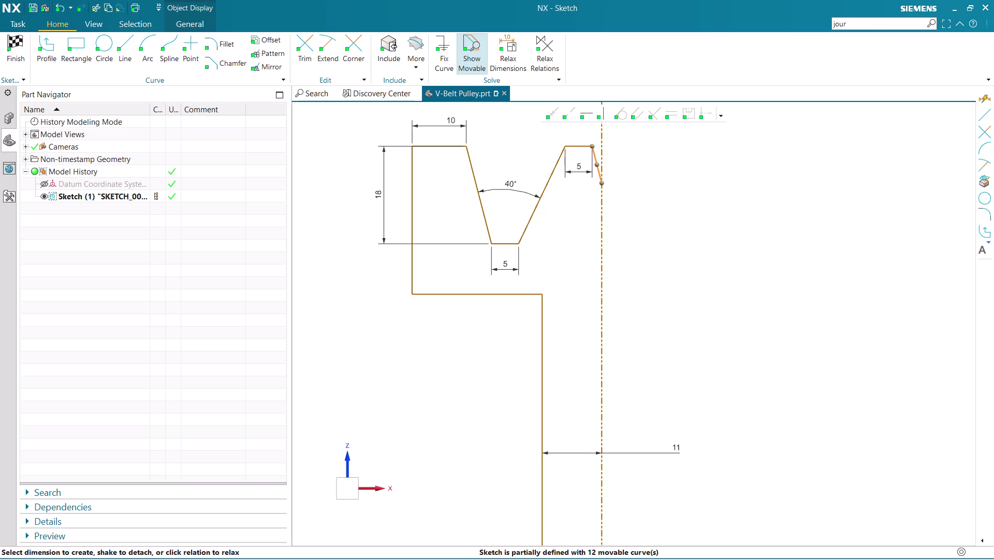
scroll(up, 3)
click(599, 176)
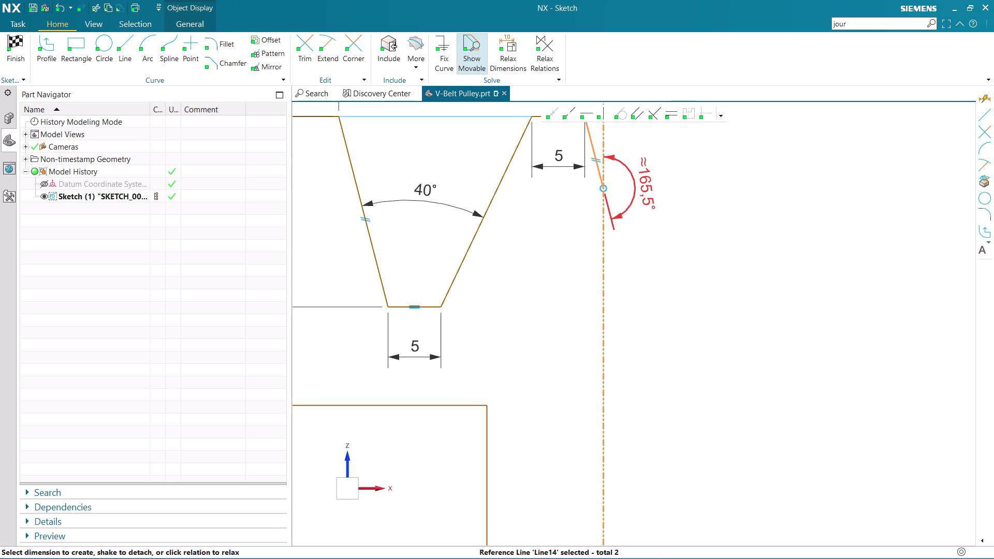
key(Delete)
scroll(down, 3)
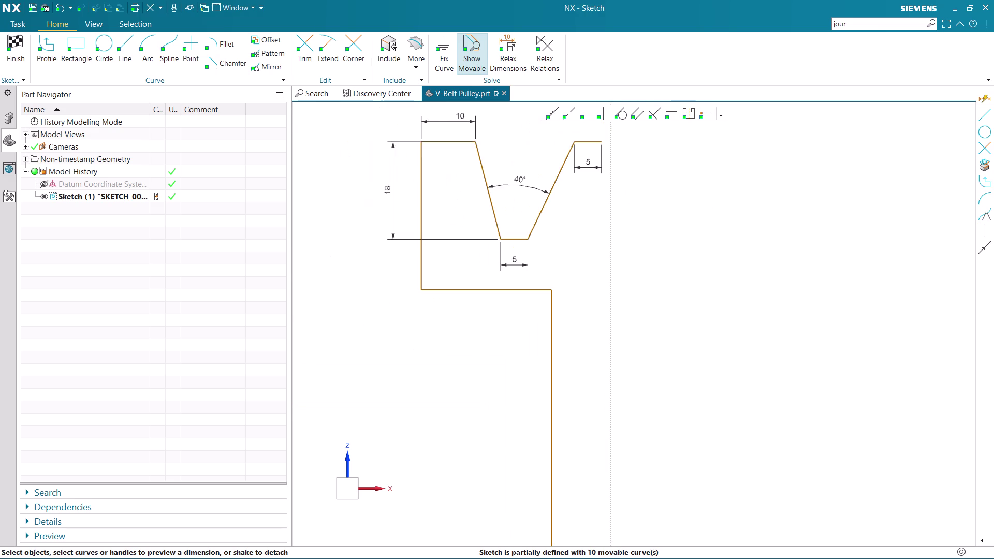
scroll(down, 3)
scroll(up, 3)
scroll(up, 3)
scroll(up, 3)
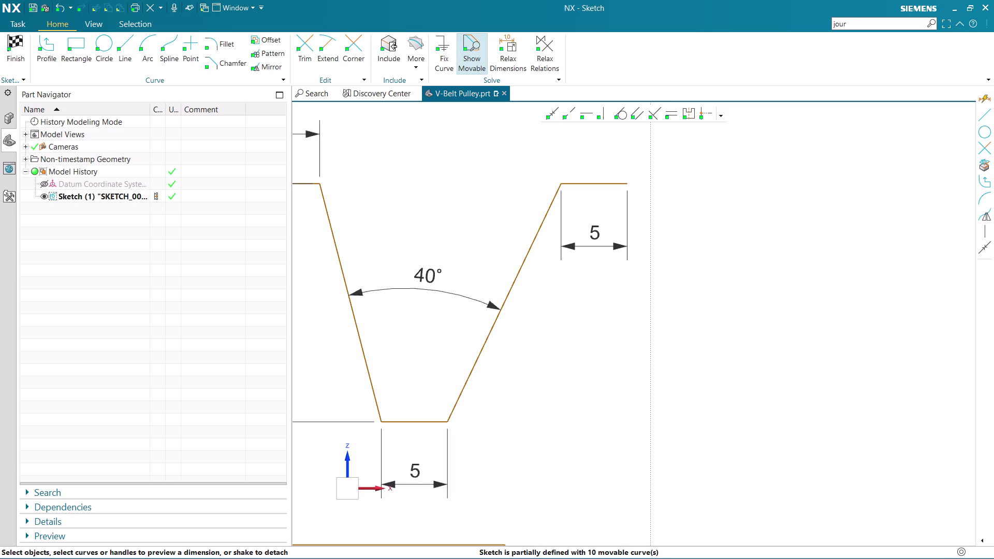
scroll(down, 3)
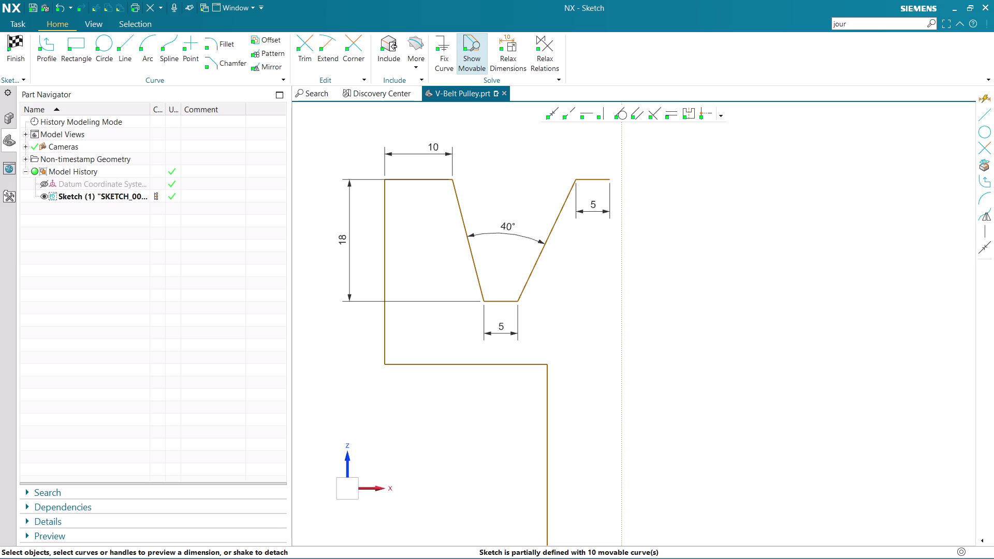
double_click(437, 150)
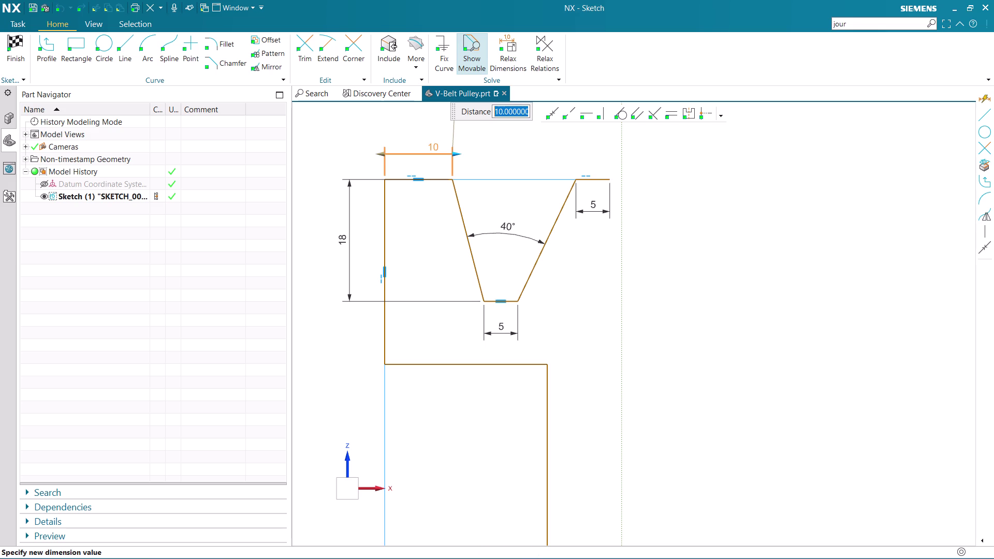
Change the left top-land width dimension from 10 to 5.
key(5)
key(Return)
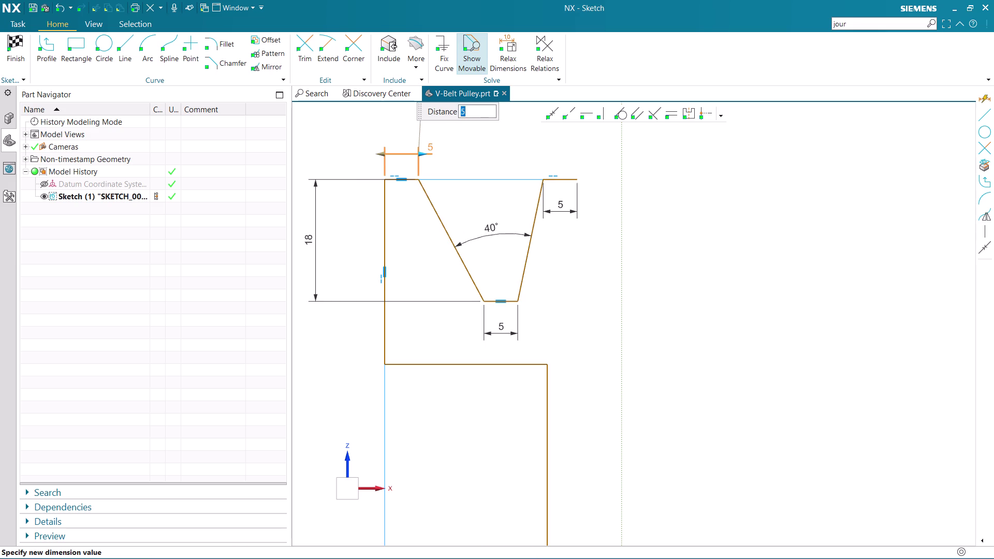
click(699, 208)
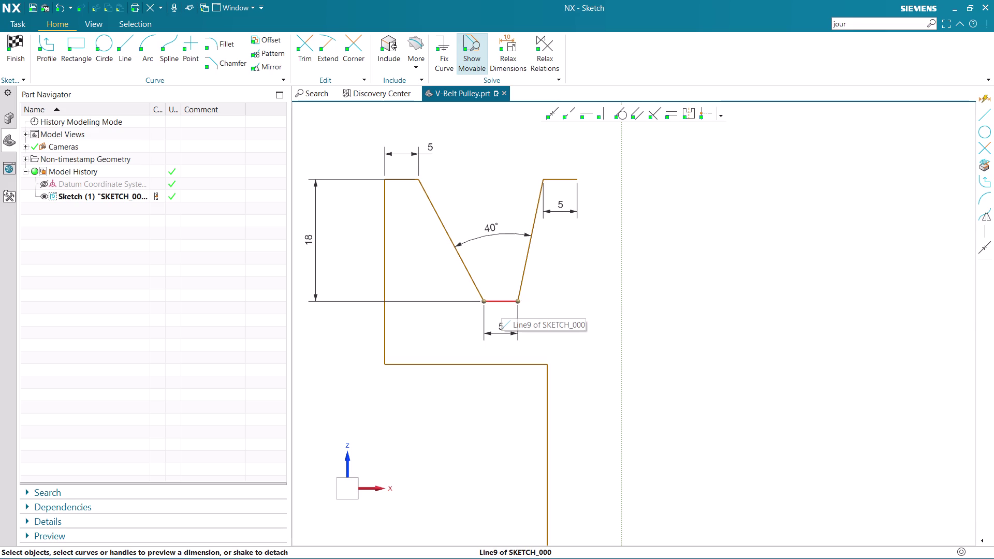
Drag the groove bottom line to shift the groove profile further left.
drag(498, 304, 475, 301)
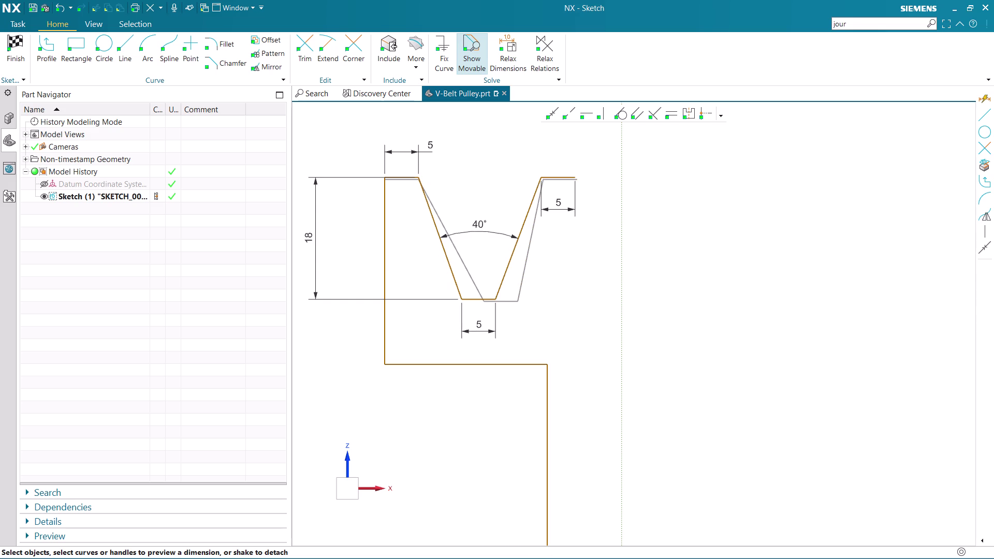
drag(475, 302, 478, 269)
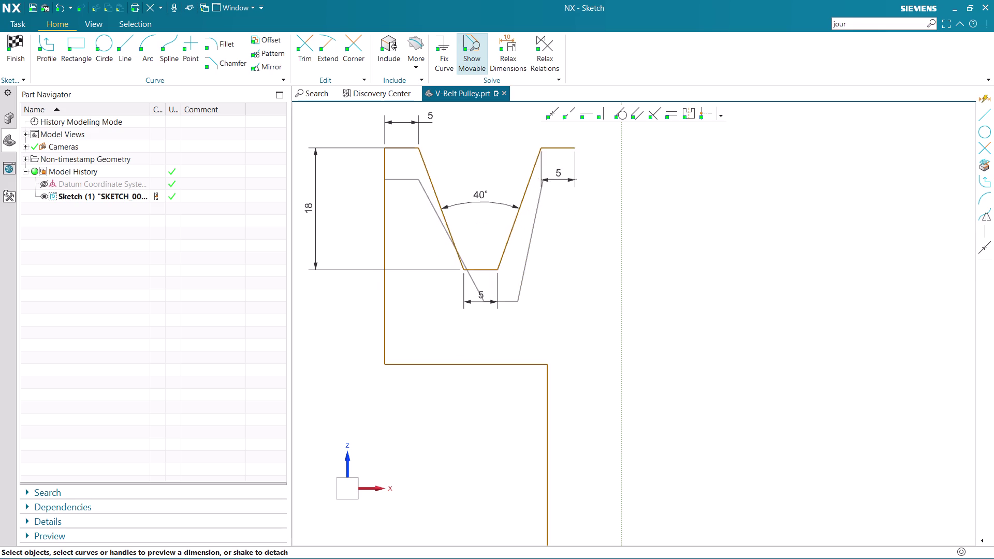
drag(477, 269, 483, 300)
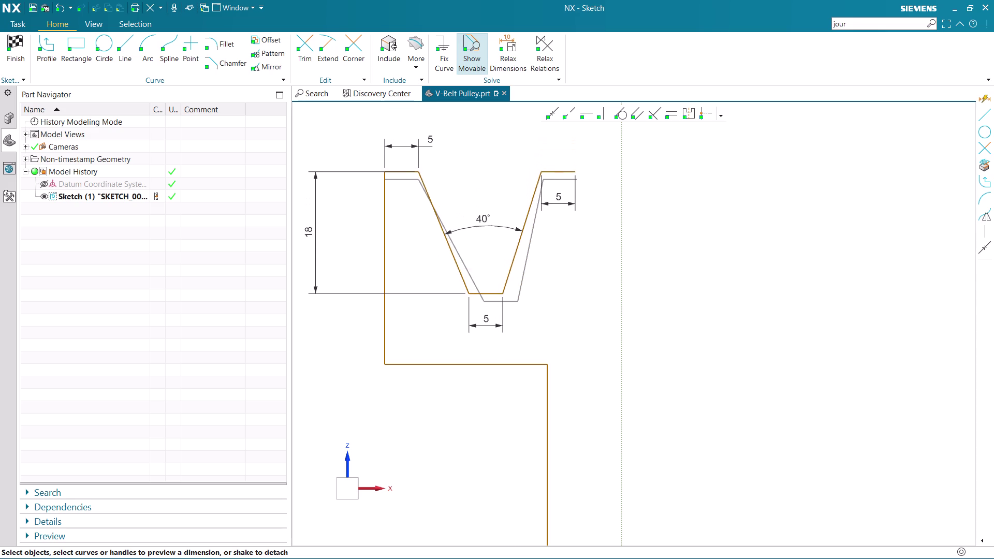
drag(483, 300, 483, 303)
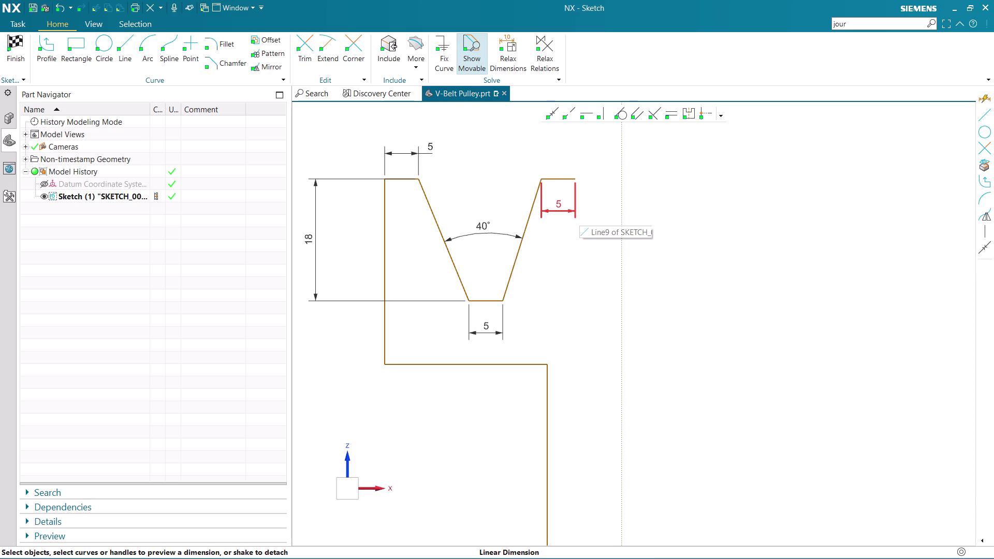
click(381, 267)
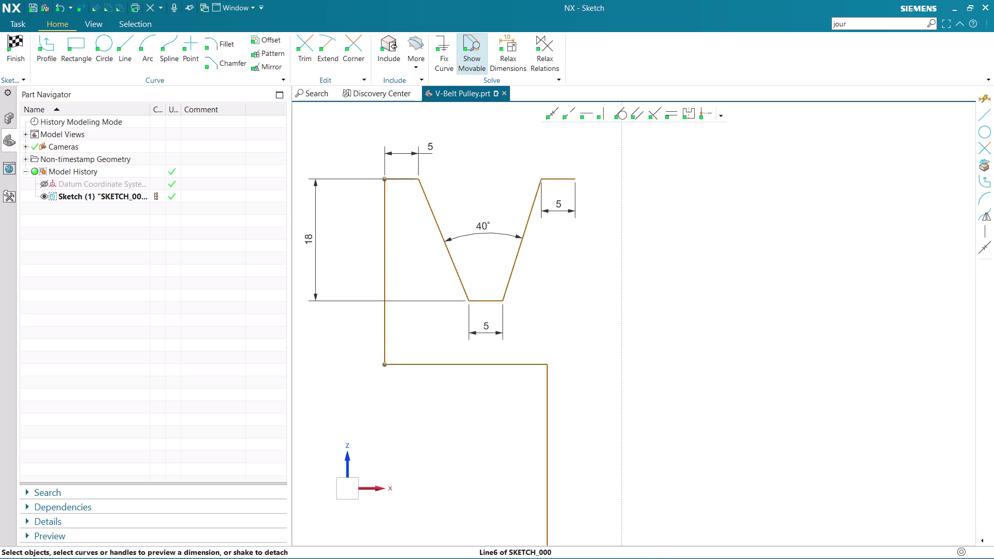
Dimension the left vertical edge at 25 and place the dimension left of the profile.
double_click(410, 269)
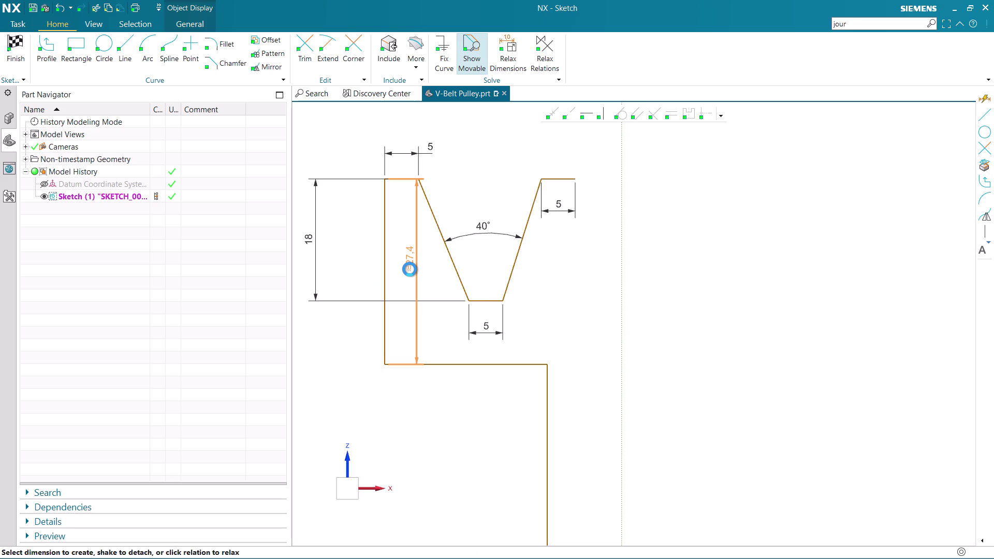
text(2)
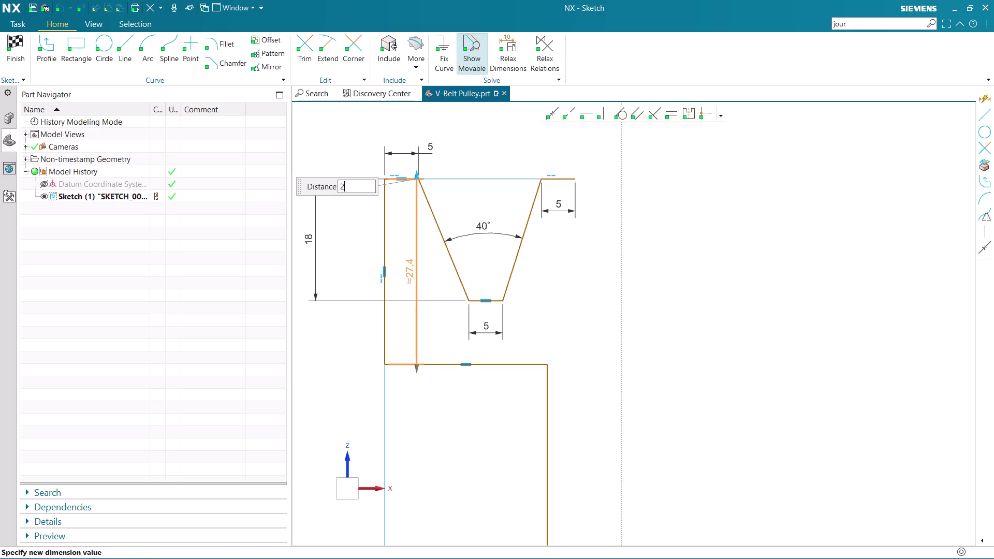
text(5)
key(Return)
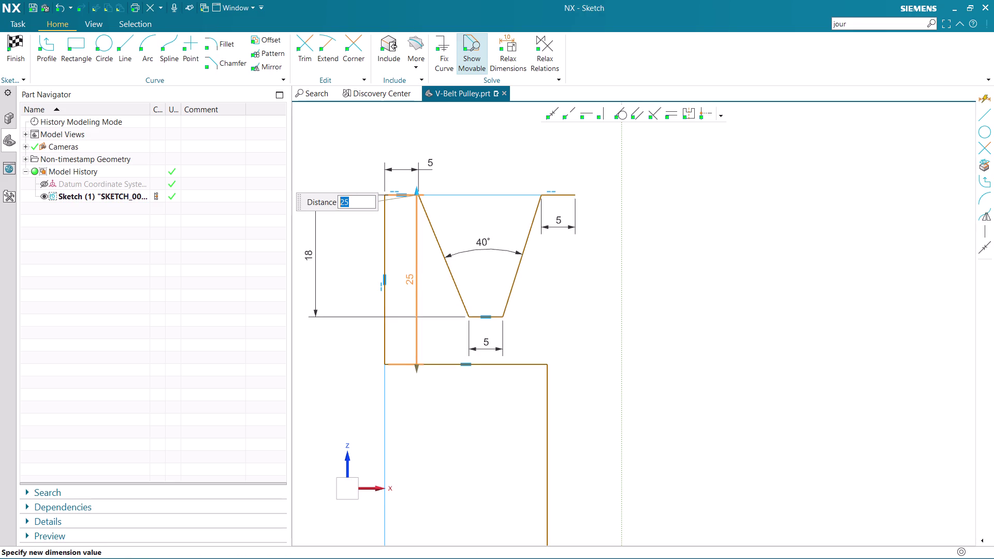
middle_click(498, 258)
drag(412, 282, 352, 294)
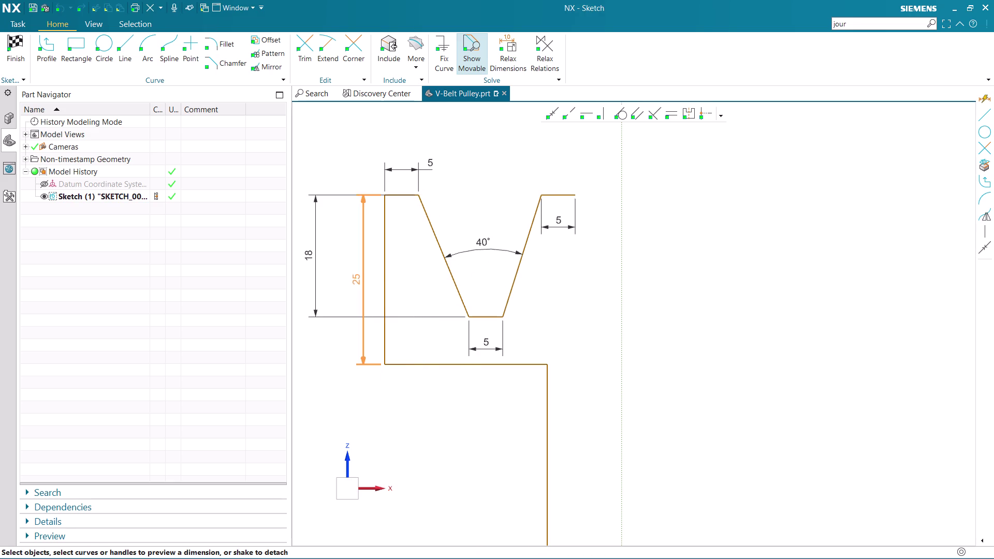
drag(352, 294, 351, 295)
click(493, 319)
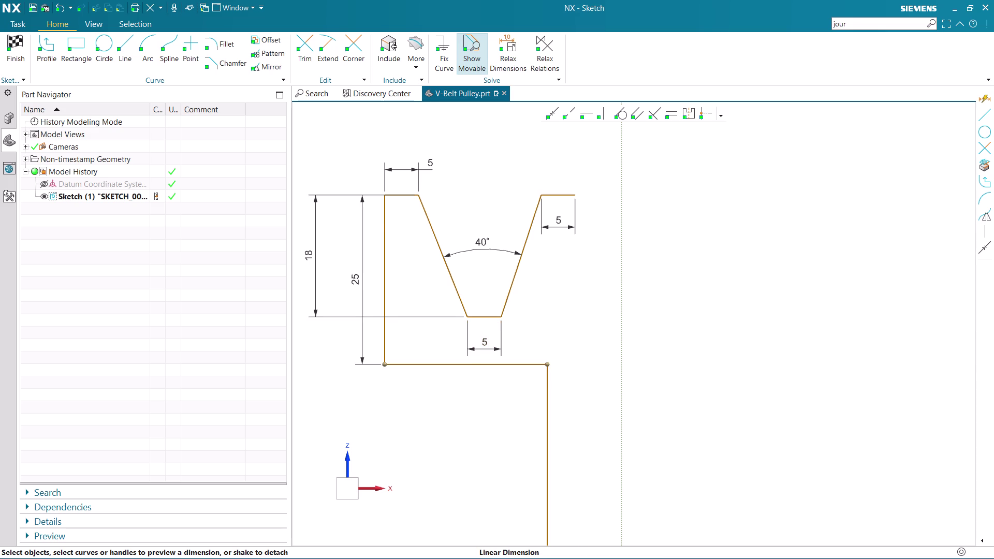
Start a new line at the end of the right top flat.
scroll(down, 3)
scroll(down, 3)
scroll(up, 3)
scroll(up, 3)
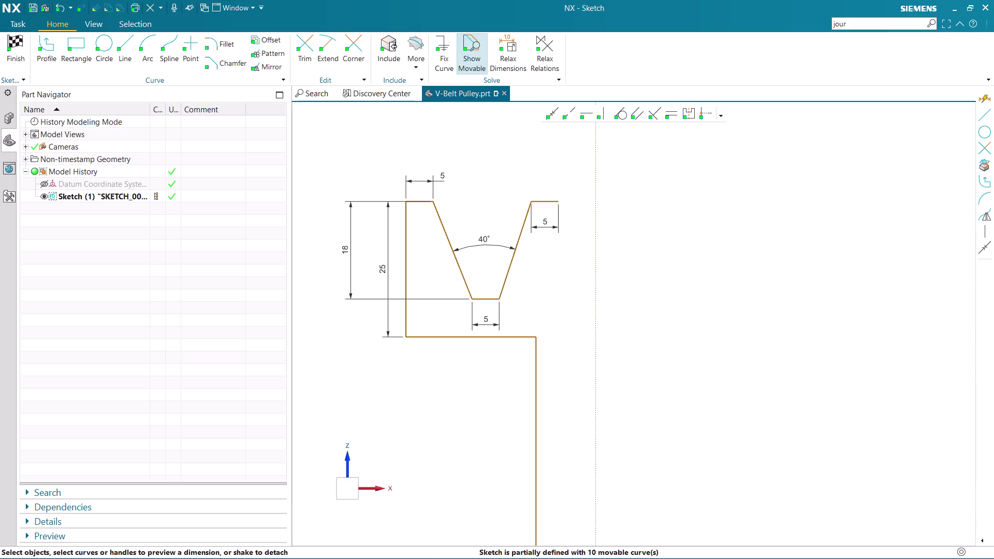
scroll(up, 3)
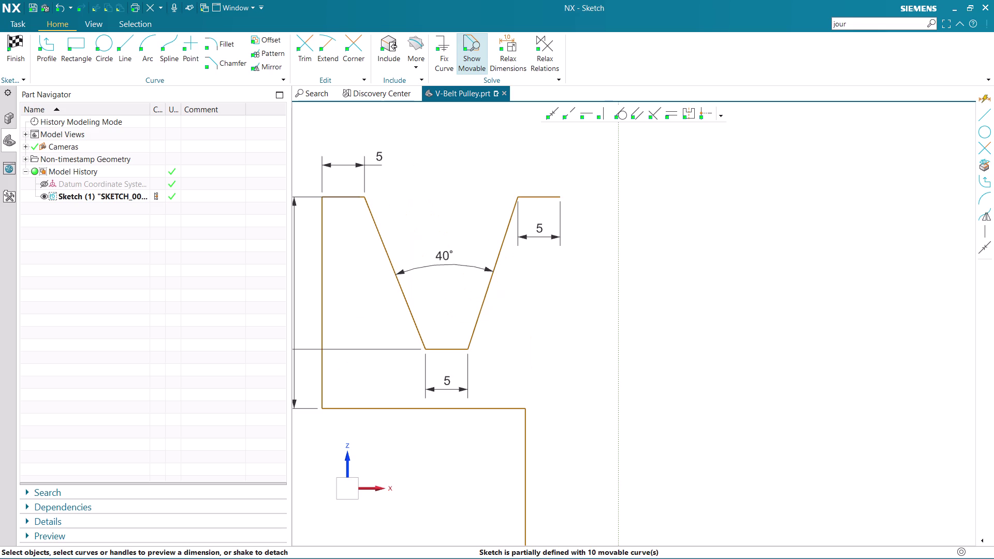
scroll(down, 3)
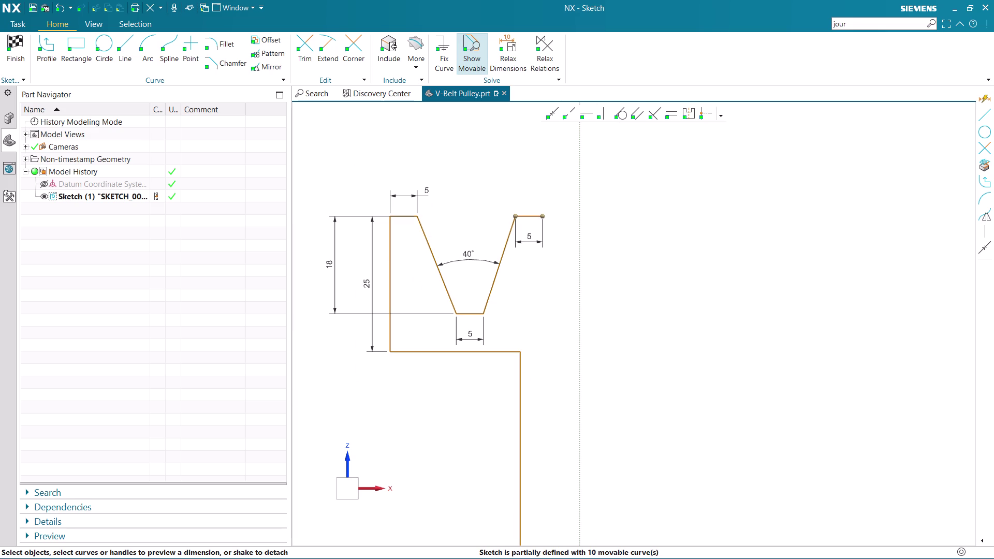
click(134, 38)
click(543, 217)
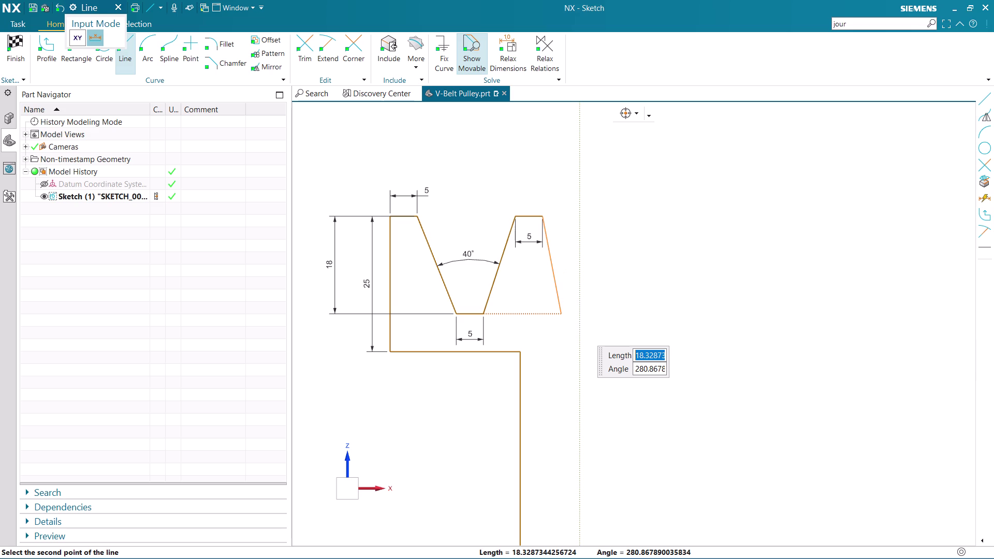
Finish the slanted line below the right top flat.
click(562, 309)
key(Escape)
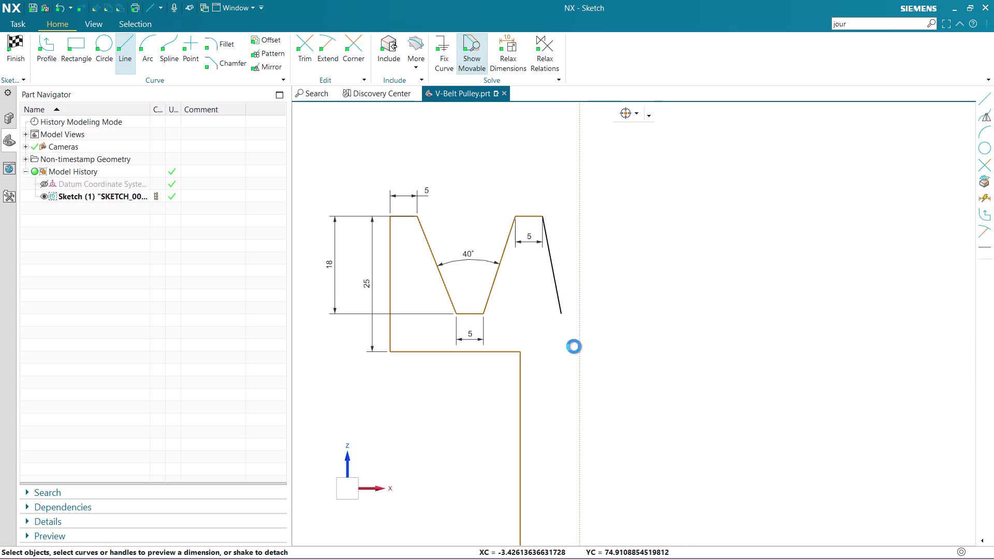
scroll(down, 3)
scroll(up, 3)
scroll(up, 3)
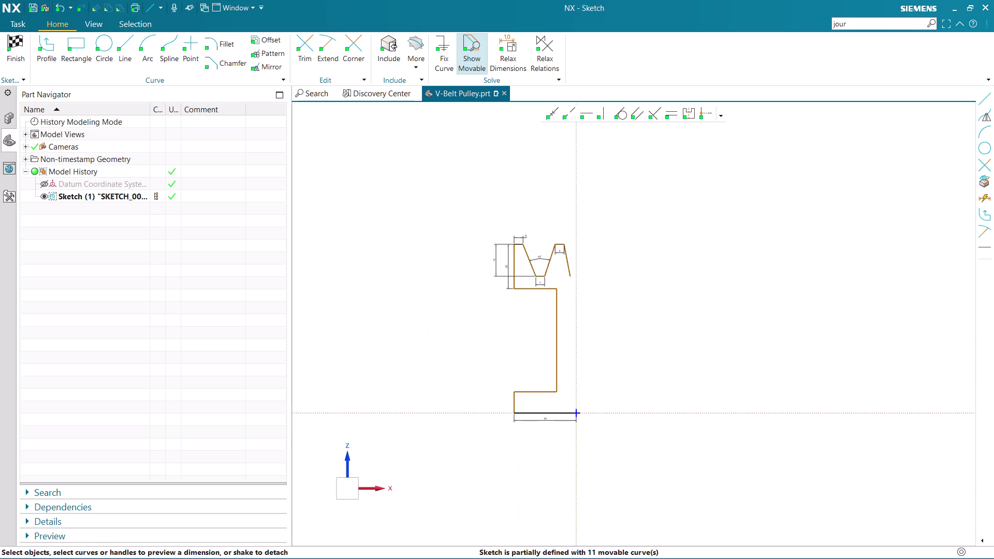
scroll(up, 3)
click(586, 227)
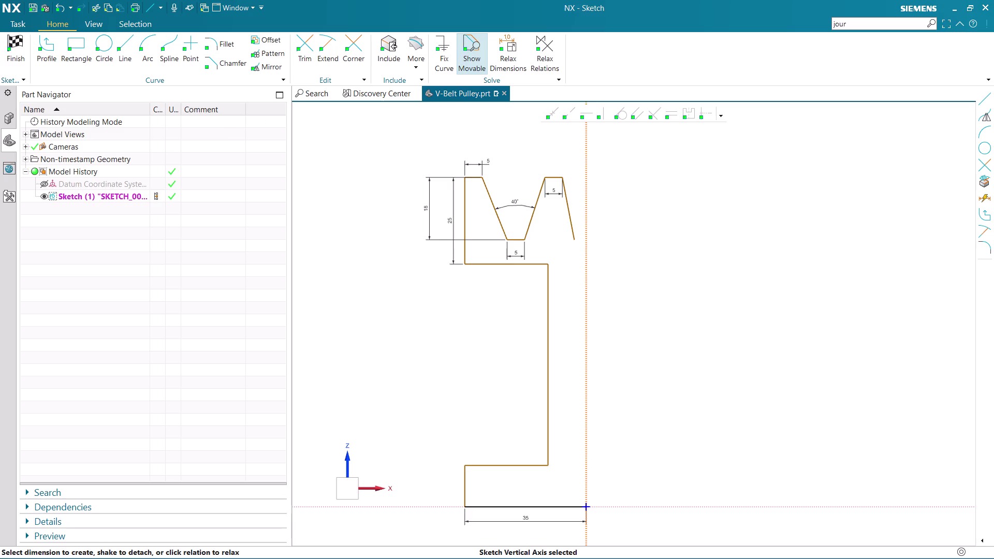
key(Escape)
scroll(down, 3)
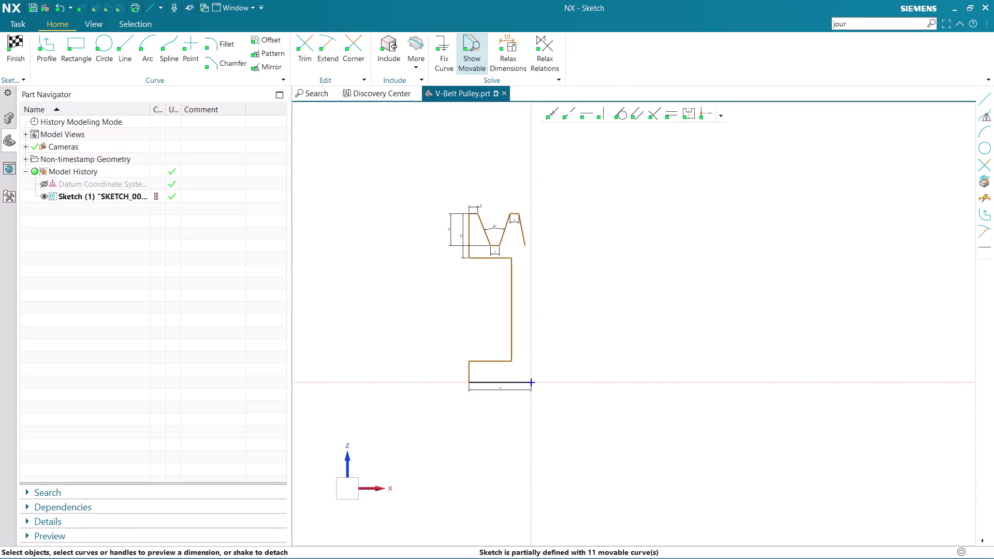
Draw a vertical line along the sketch's vertical axis and convert it to reference.
click(126, 44)
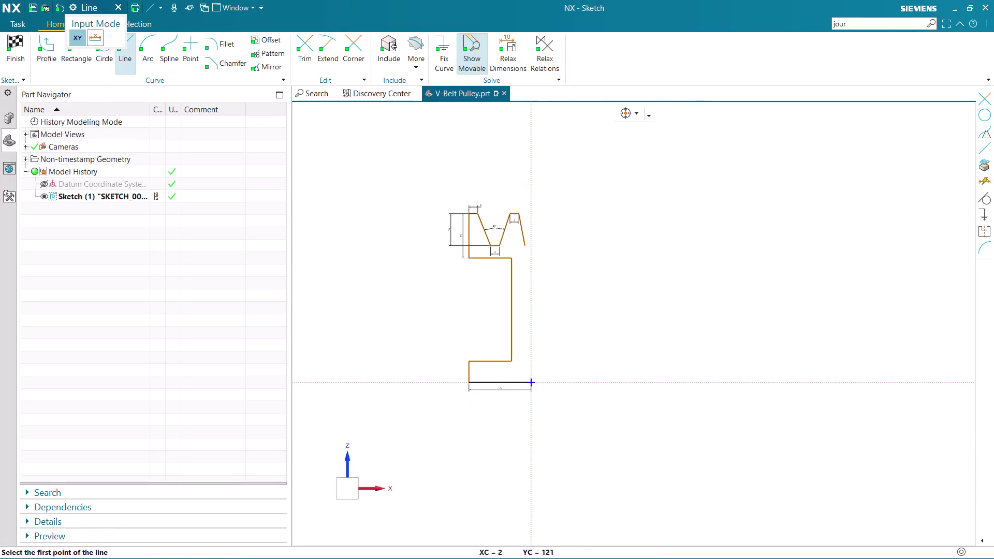
click(534, 165)
click(537, 453)
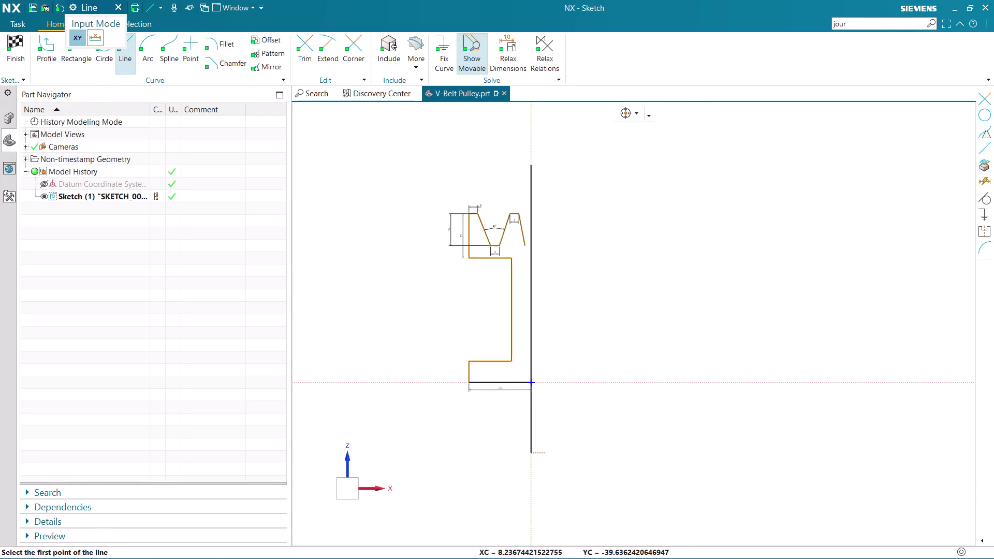
key(Escape)
right_click(529, 315)
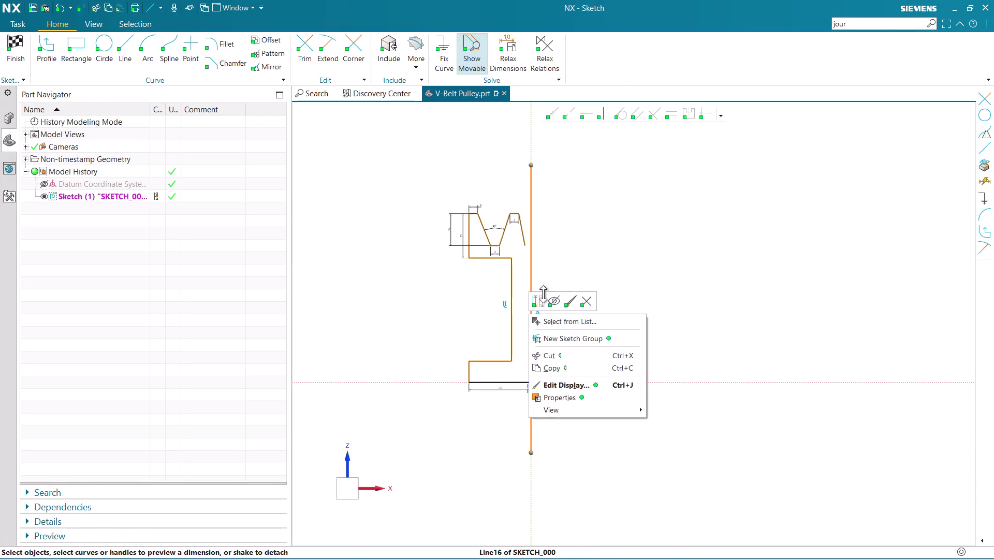
click(541, 298)
scroll(up, 3)
scroll(down, 3)
scroll(up, 3)
scroll(up, 3)
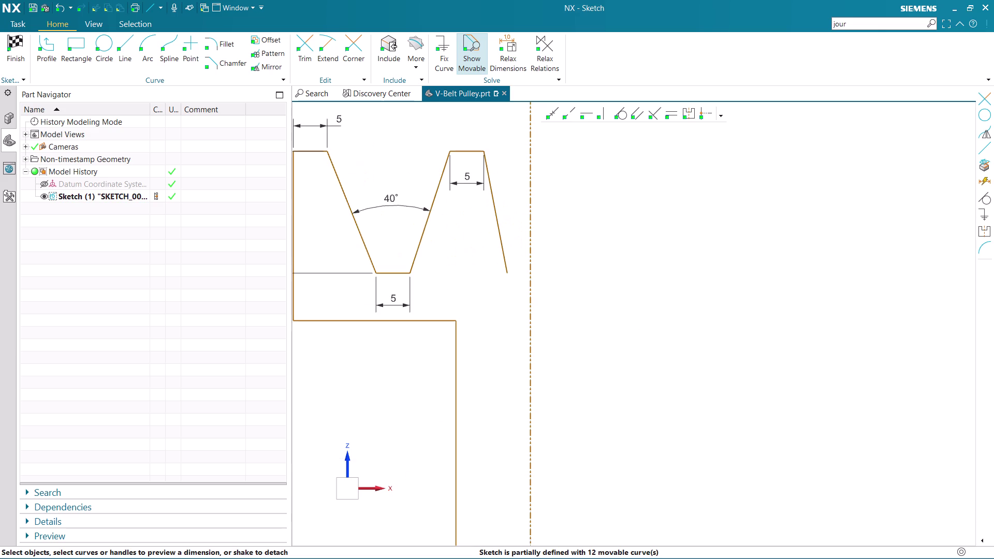
click(129, 43)
scroll(up, 3)
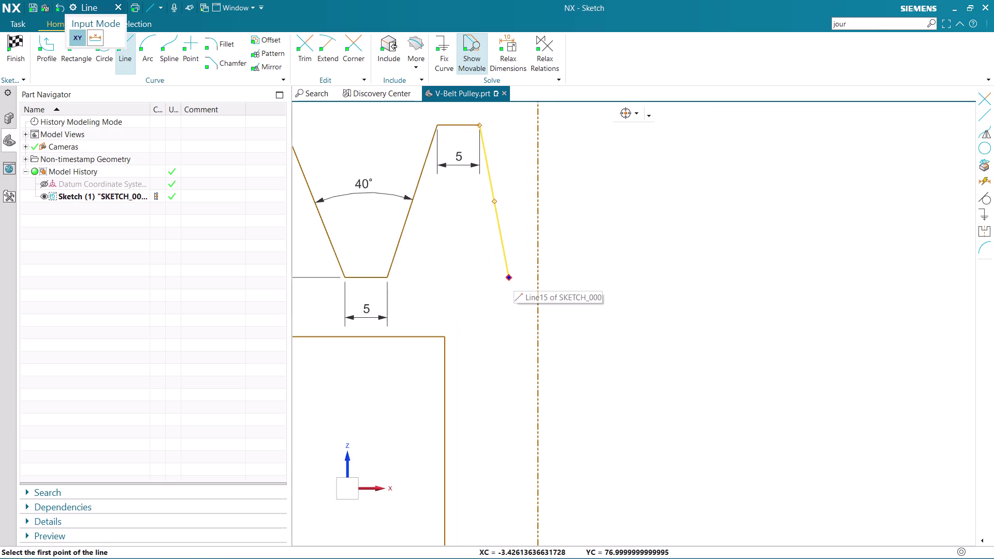
Draw a short horizontal ledge line beside the centreline at the groove foot.
click(513, 277)
click(536, 277)
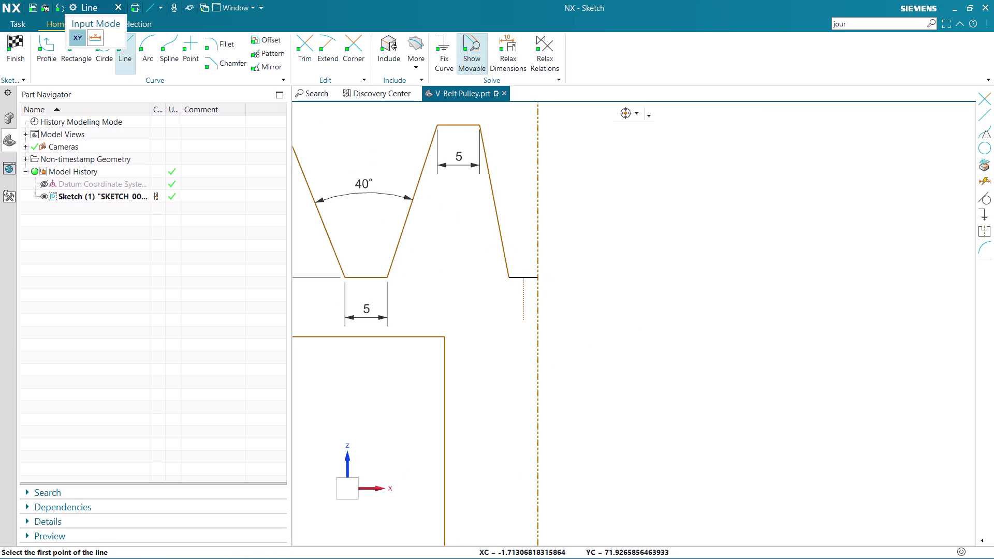
key(Escape)
key(Escape)
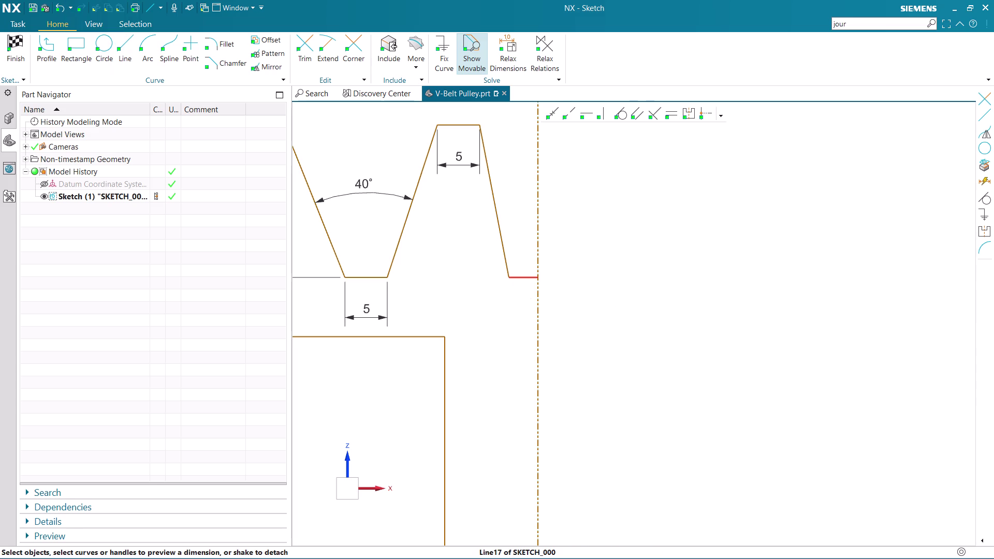
Dimension the short ledge line to a length of 2.5.
click(526, 278)
double_click(527, 315)
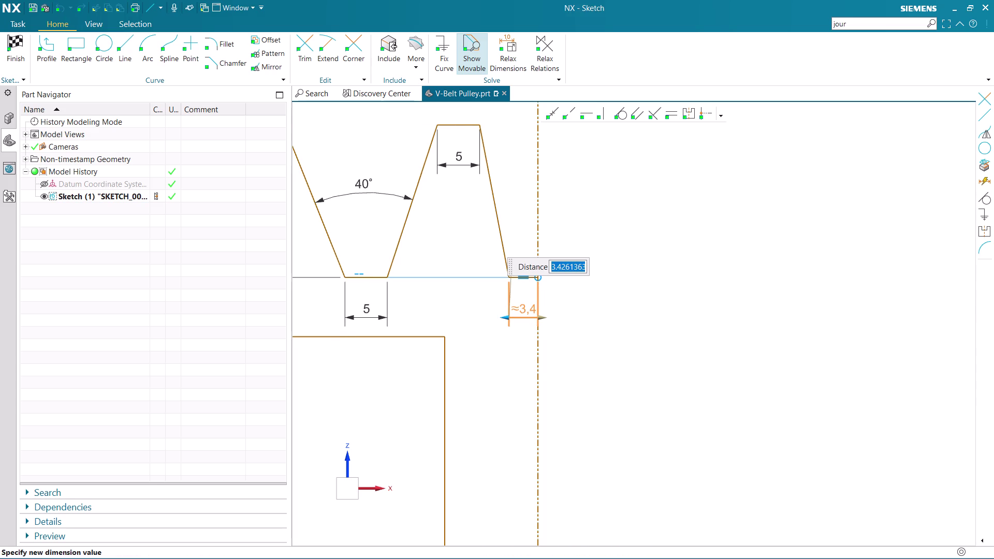
text(2,)
key(BackSpace)
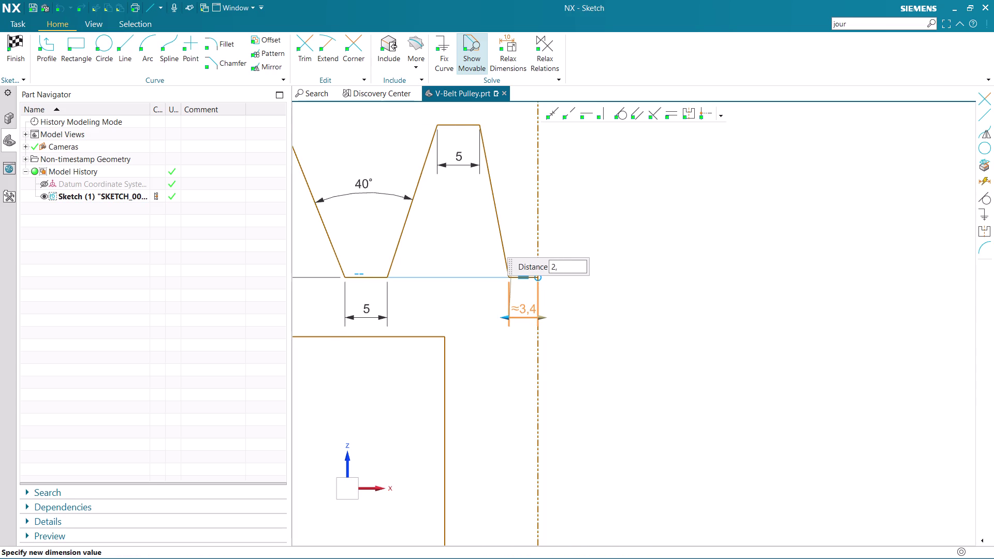
text(.5)
key(Return)
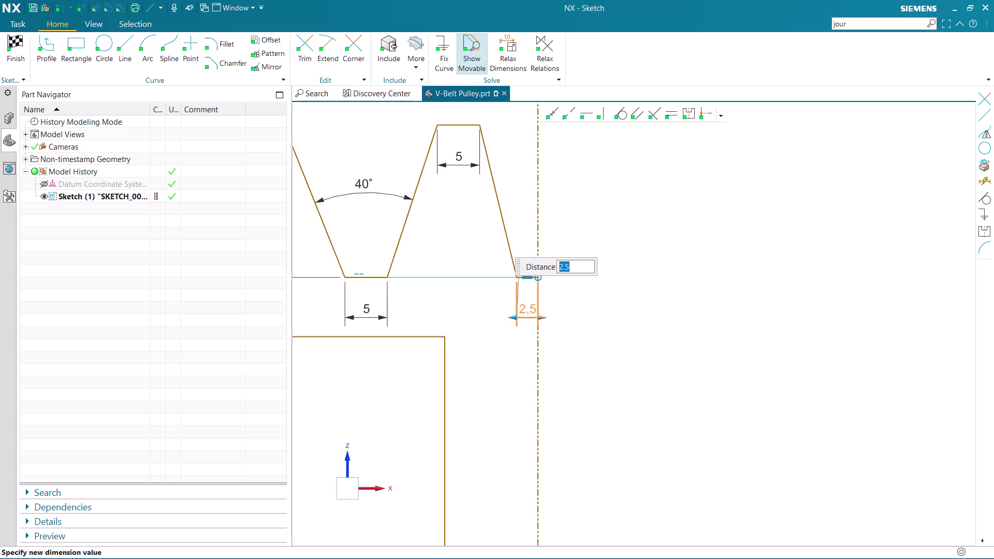
middle_click(521, 314)
scroll(down, 3)
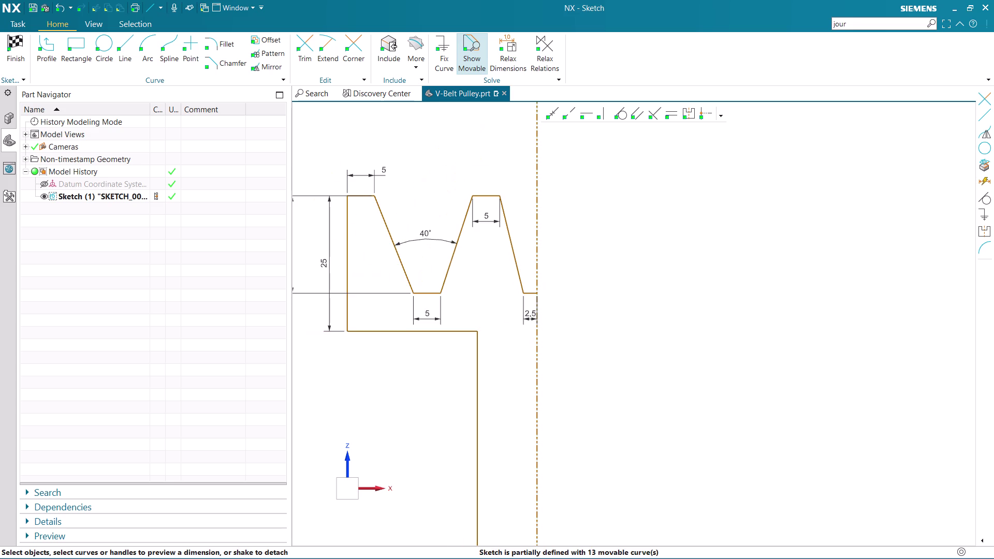
scroll(down, 3)
scroll(up, 3)
scroll(up, 3)
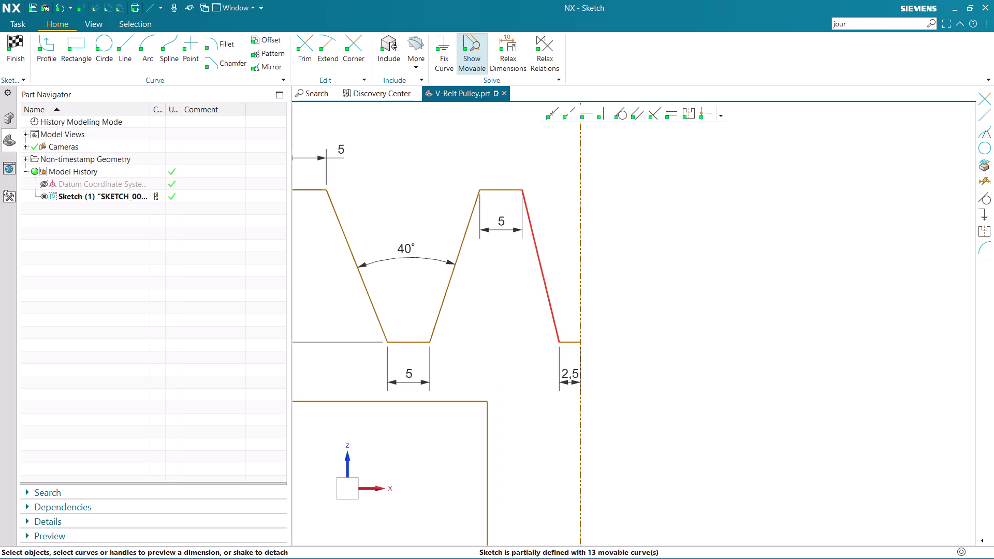
scroll(down, 3)
scroll(down, 3)
scroll(down, 3)
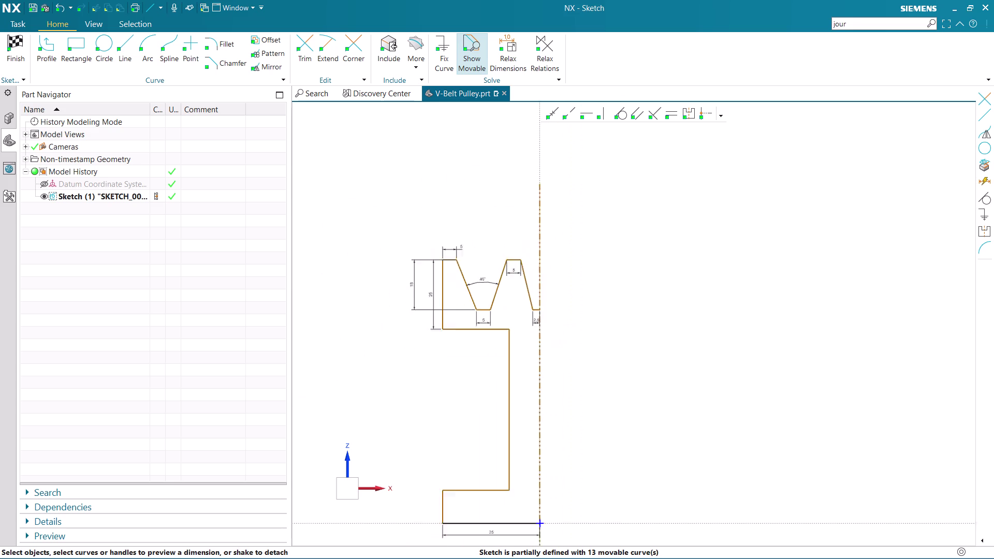
scroll(down, 3)
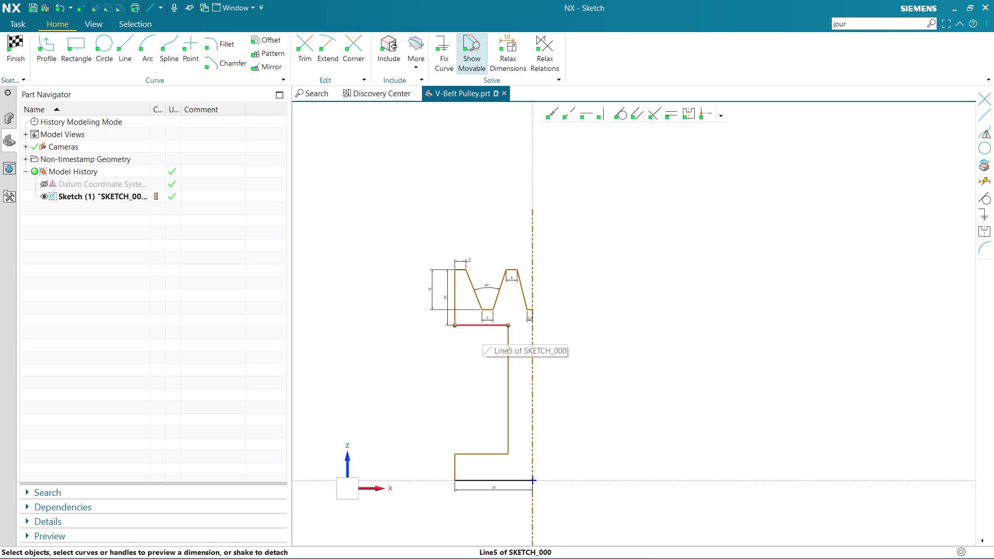
scroll(down, 3)
scroll(up, 3)
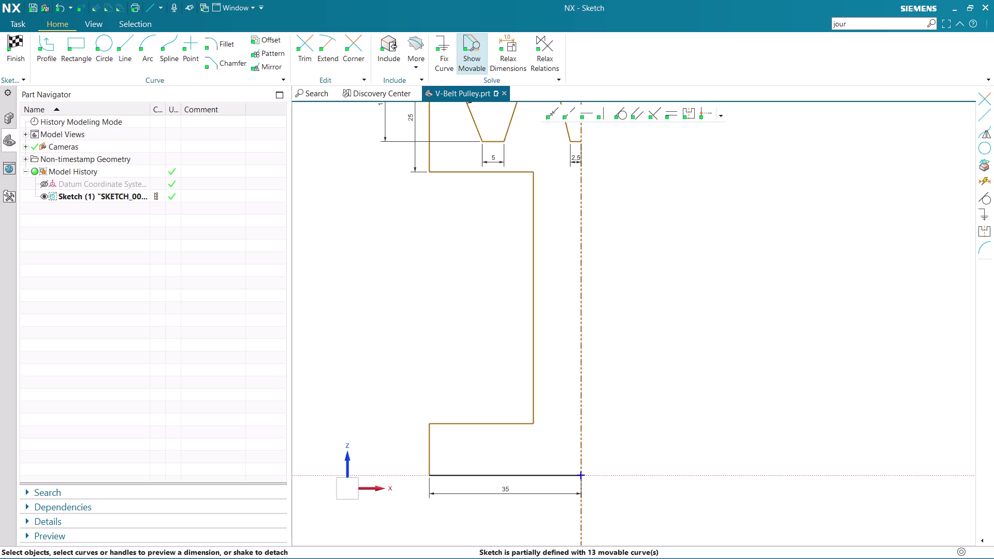
scroll(down, 3)
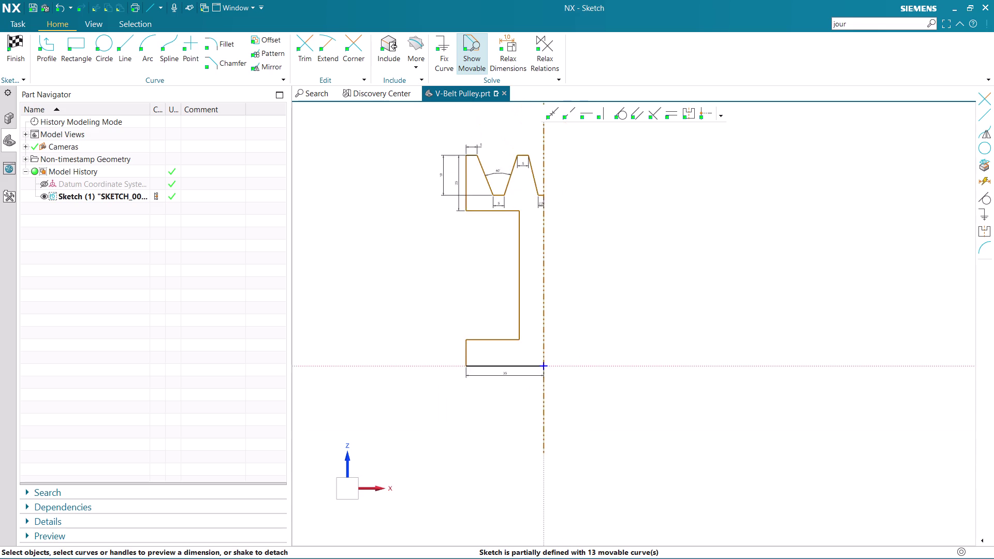
scroll(up, 3)
scroll(up, 3)
scroll(down, 3)
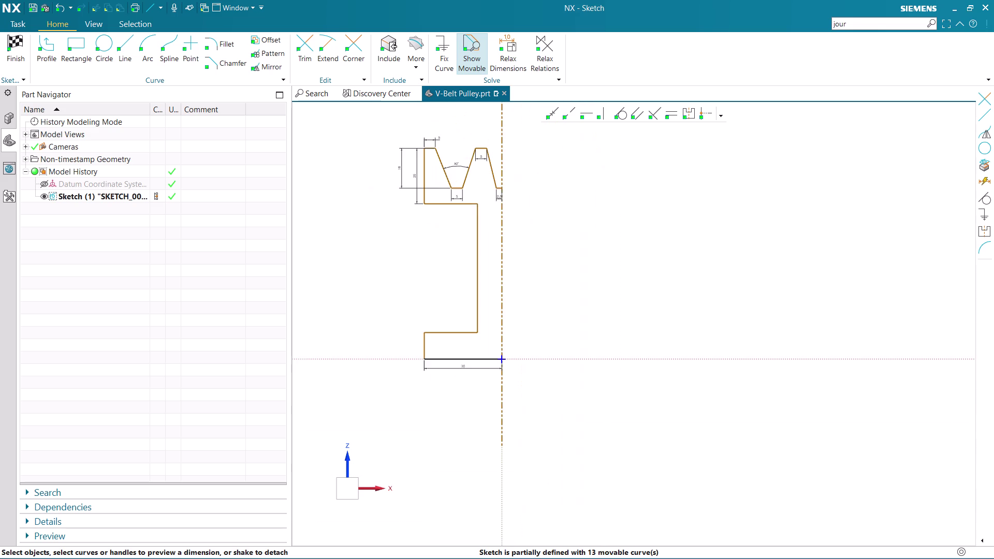
scroll(up, 3)
scroll(up, 3)
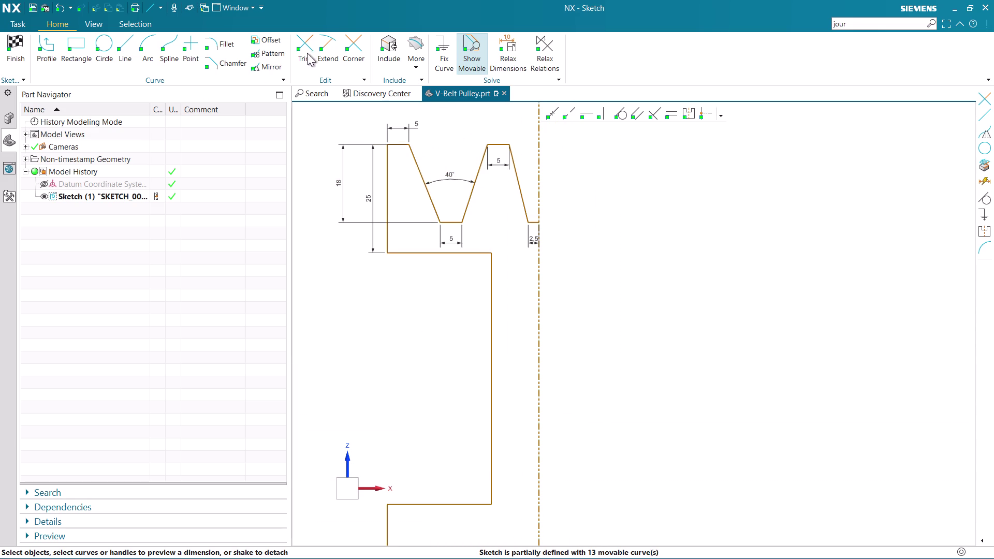
Round the upper corner of the vertical wall with an R3 fillet.
click(231, 48)
scroll(up, 3)
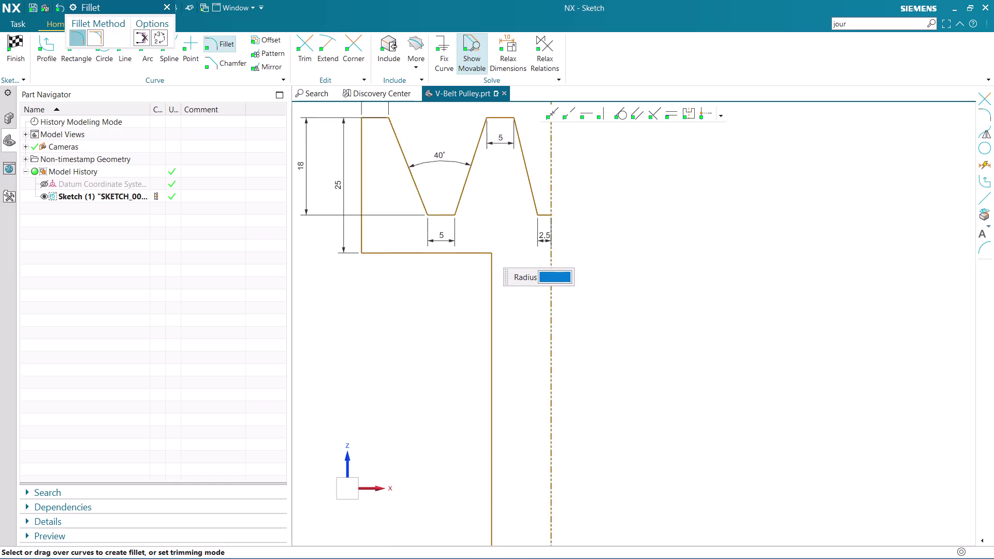
scroll(up, 3)
click(485, 257)
click(492, 266)
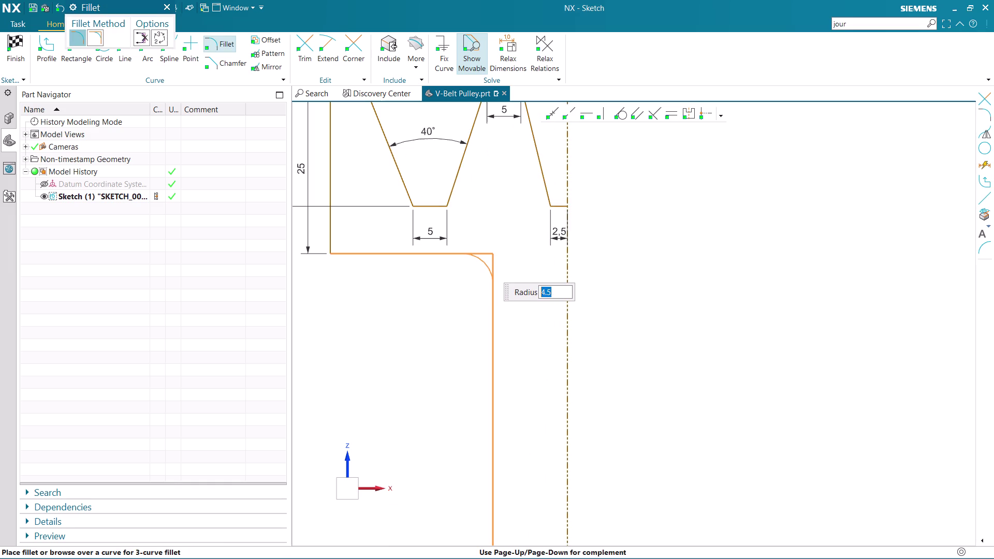
key(3)
key(Return)
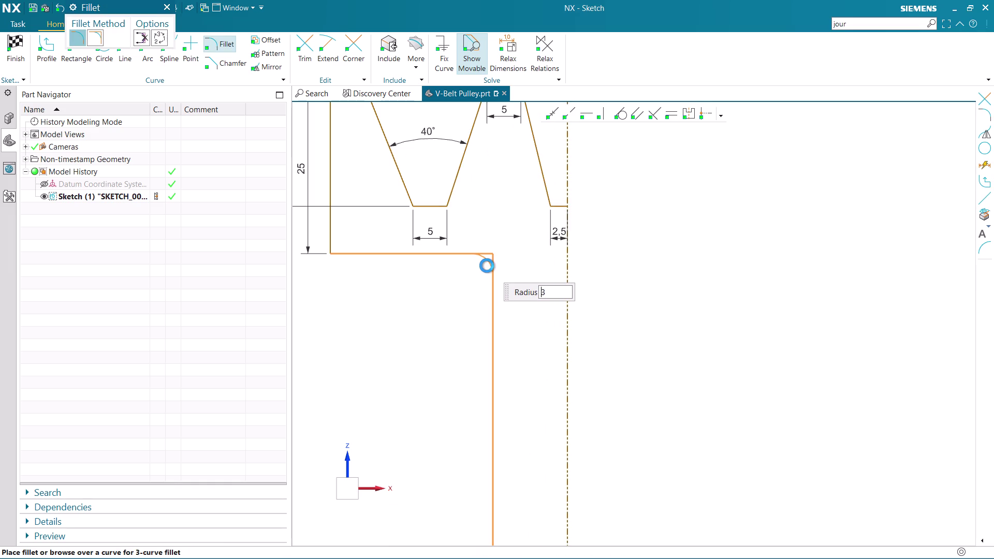
scroll(down, 3)
scroll(down, 3)
scroll(up, 3)
scroll(up, 3)
click(490, 273)
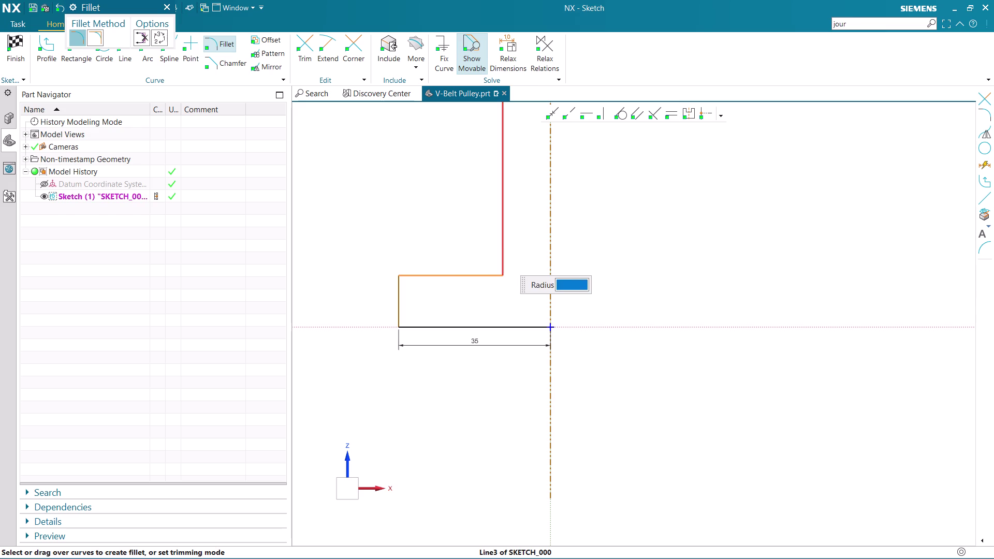
Add an R3 fillet to the lower corner of the vertical wall.
click(503, 258)
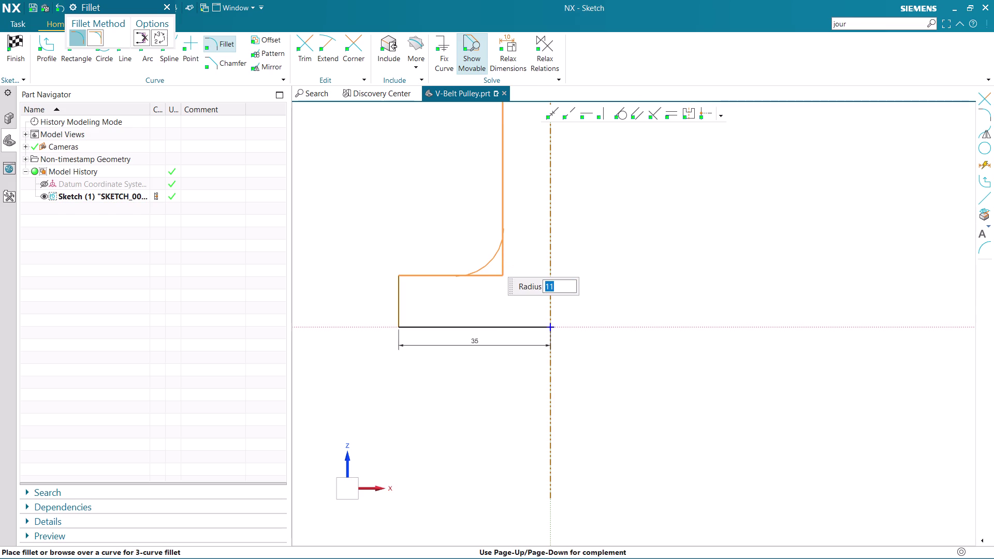
key(3)
key(Return)
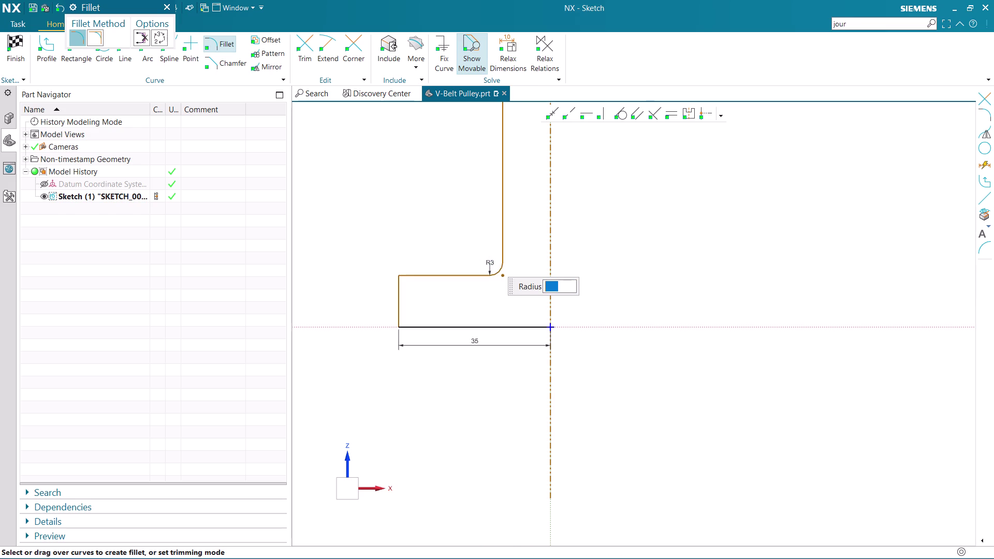
scroll(down, 3)
scroll(up, 3)
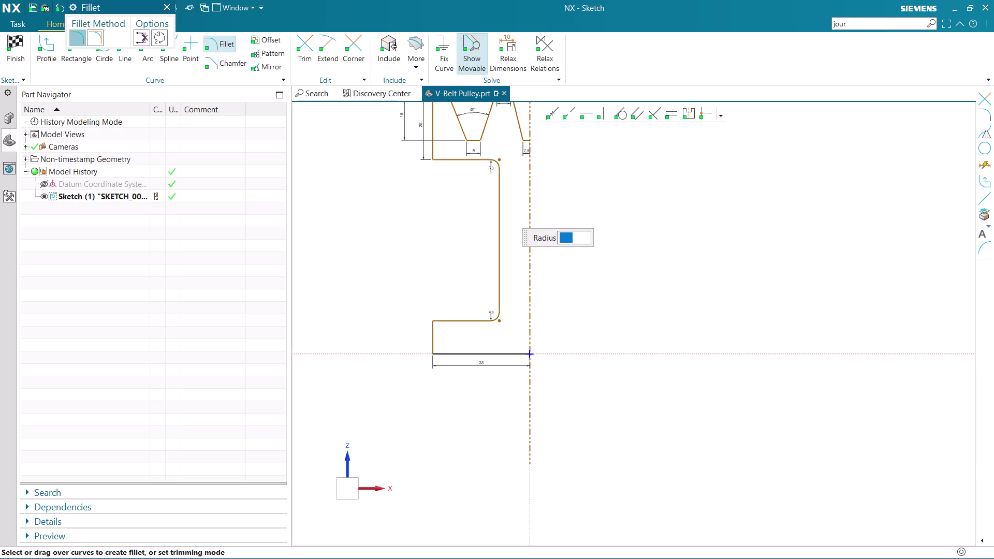
scroll(down, 3)
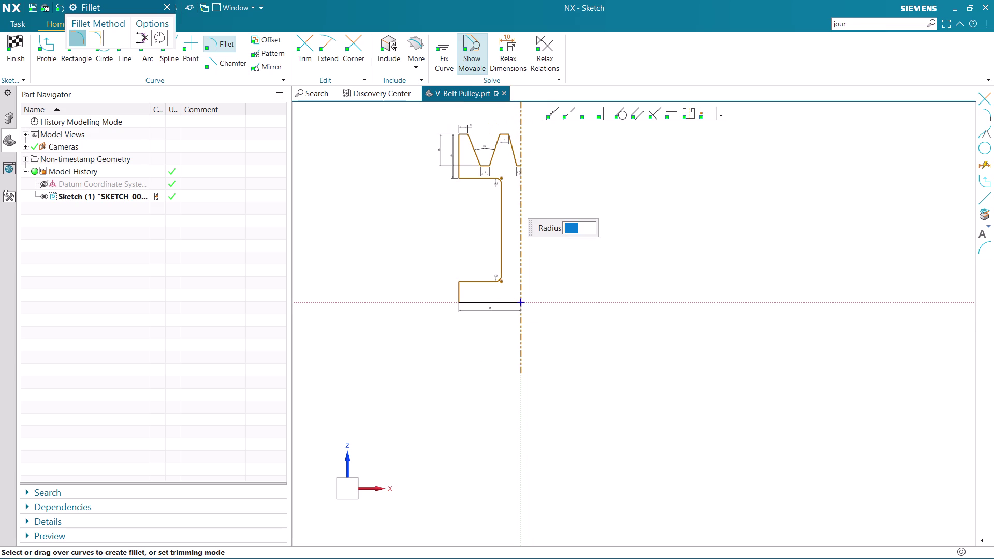
scroll(down, 3)
scroll(up, 3)
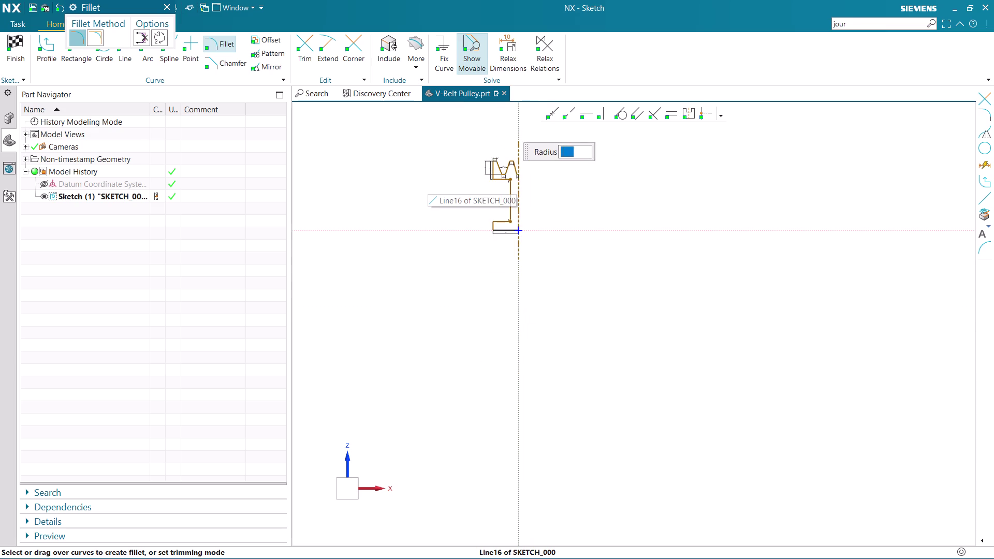
scroll(up, 3)
scroll(up, 3)
scroll(up, 3)
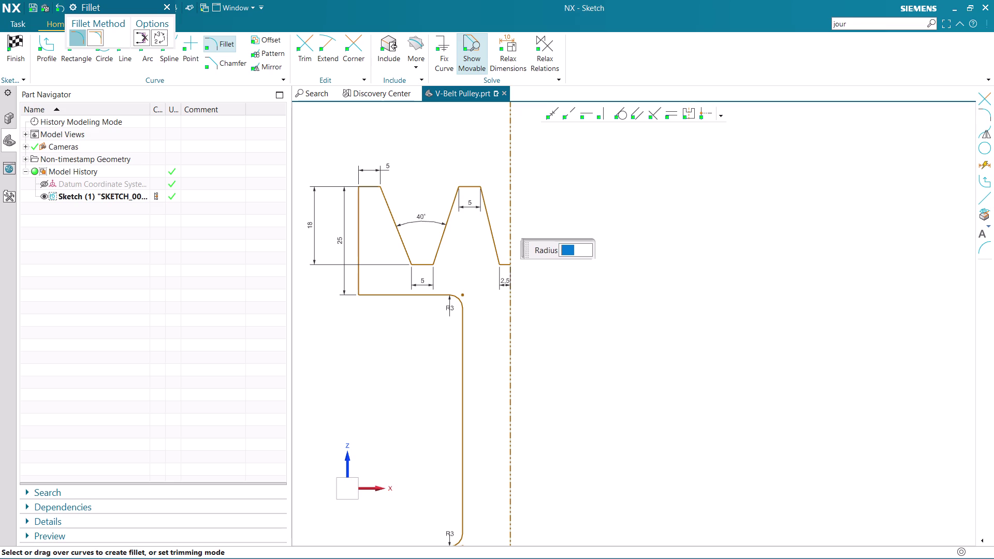
scroll(down, 3)
scroll(up, 3)
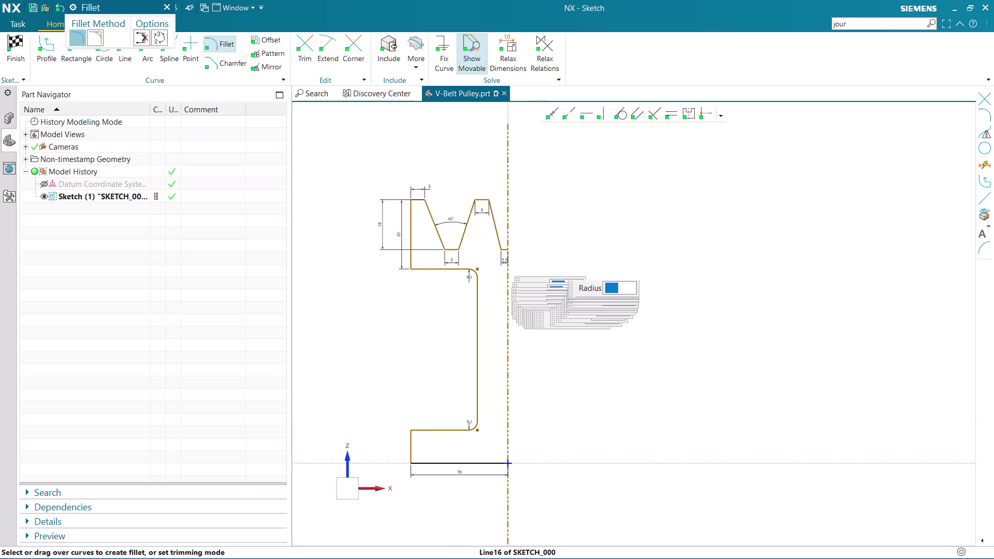
key(Escape)
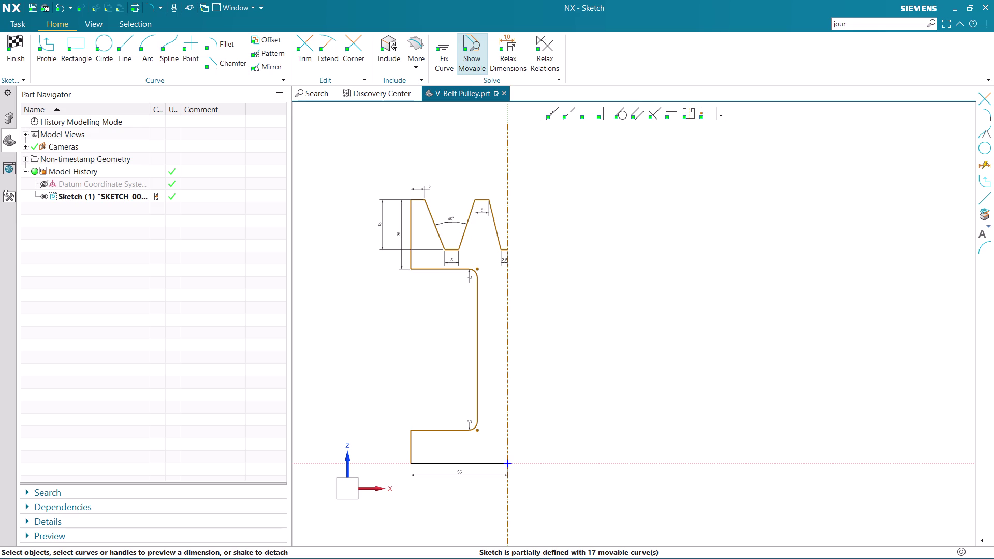
scroll(down, 3)
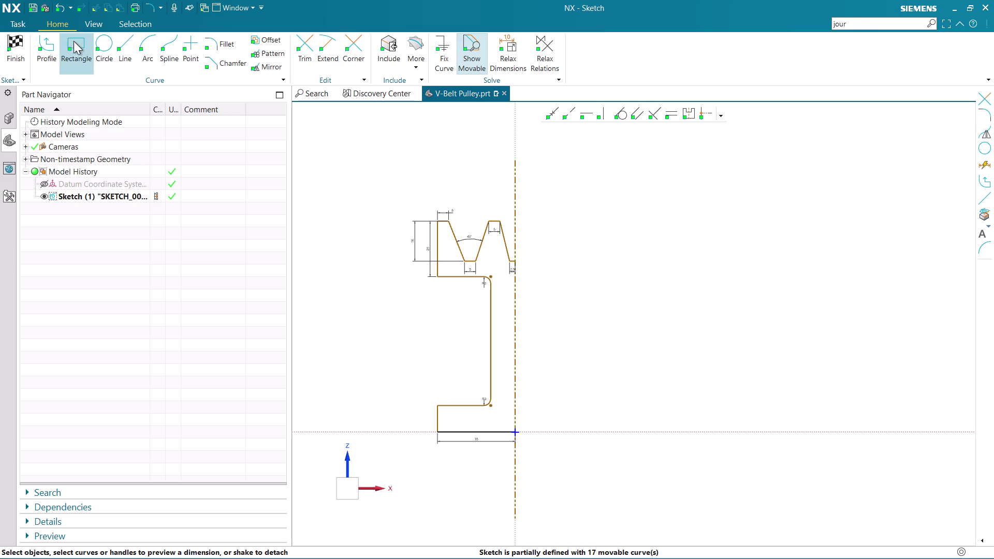
click(55, 49)
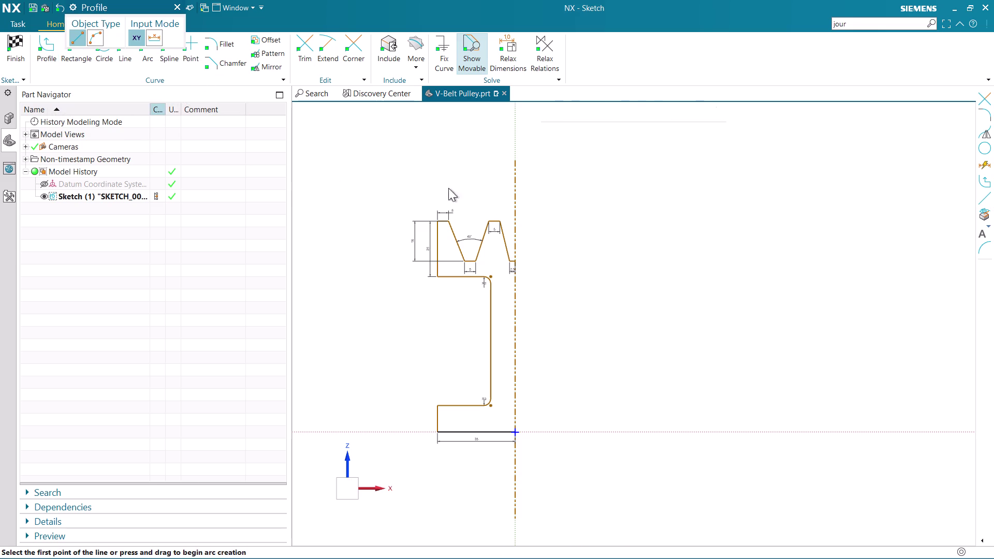
click(516, 220)
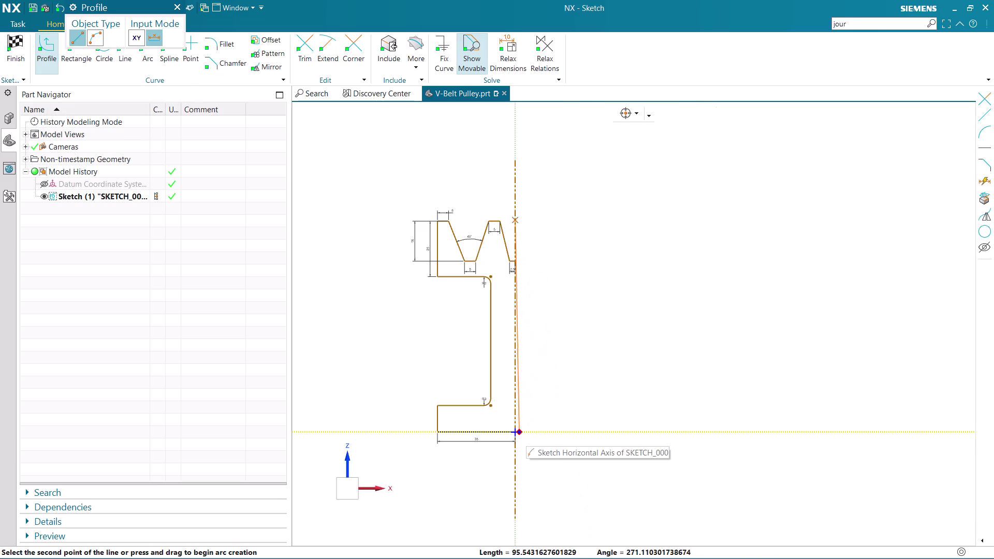
click(514, 432)
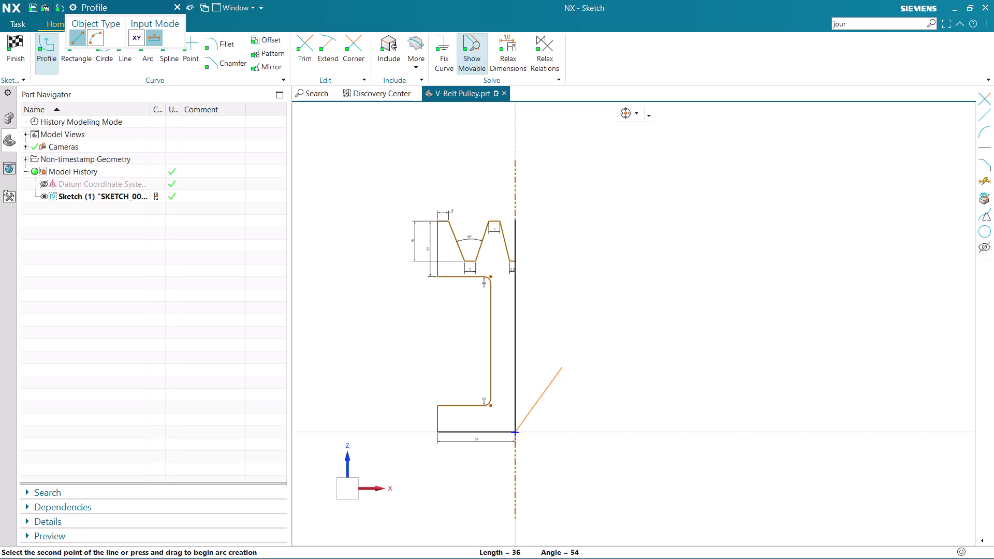
key(Escape)
scroll(up, 3)
scroll(up, 3)
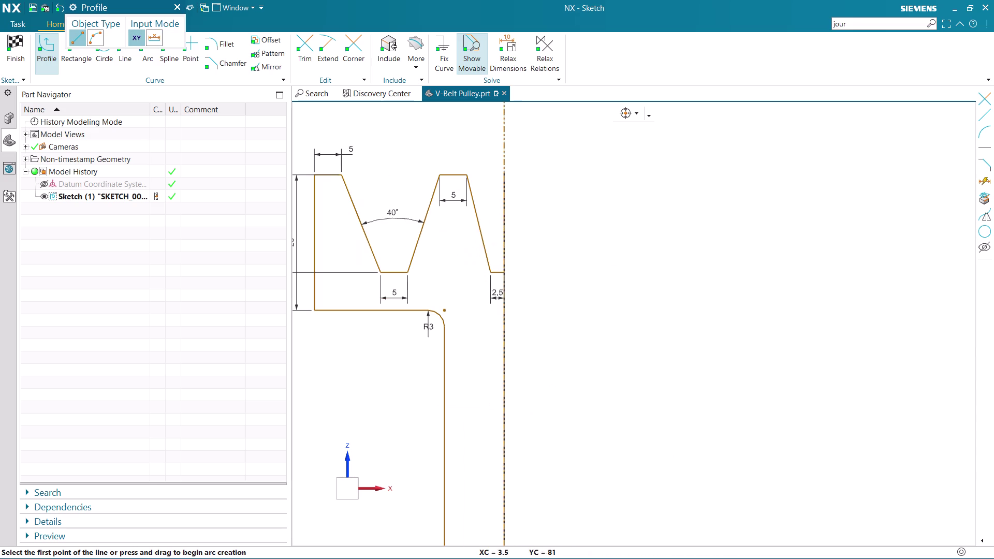
click(504, 133)
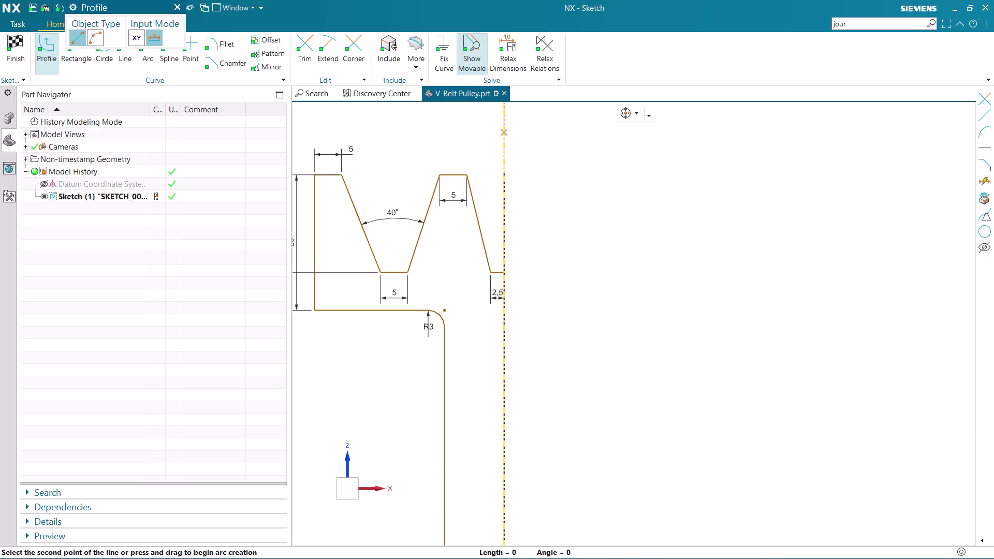
key(Escape)
key(Escape)
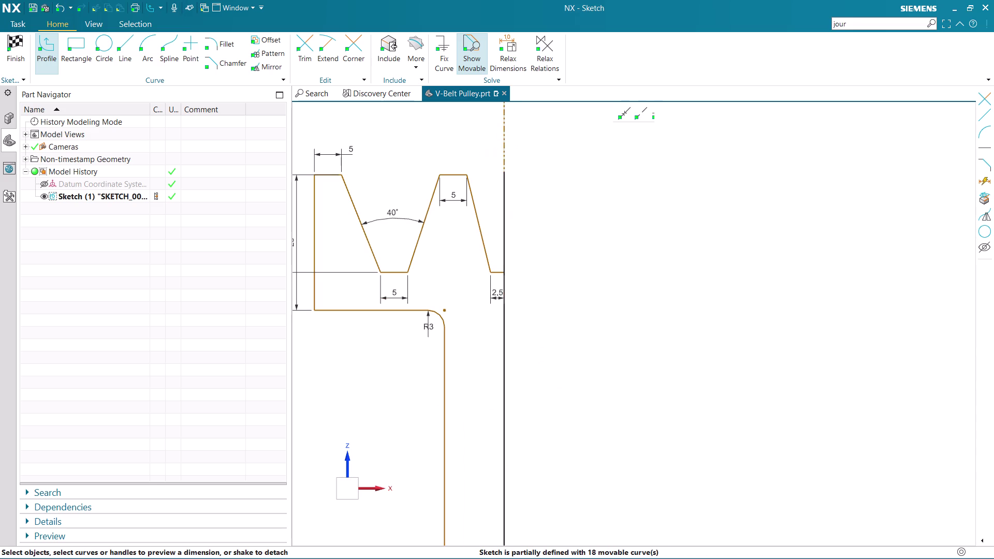
right_click(505, 146)
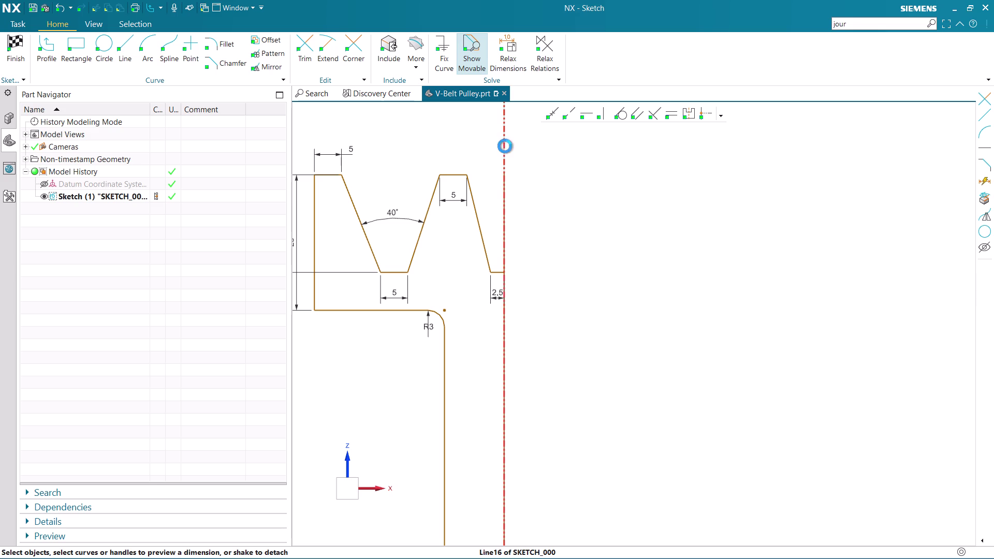
click(562, 138)
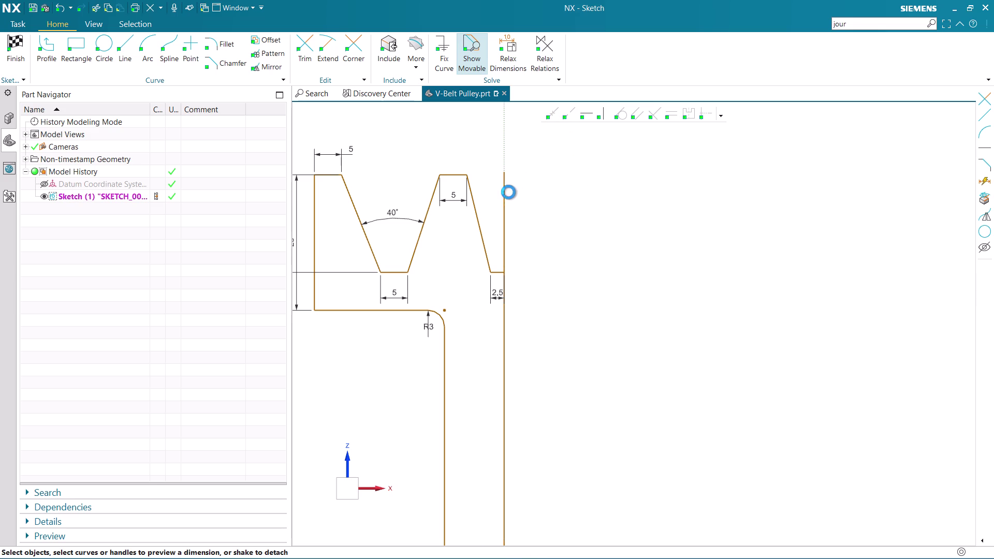
Give the long right-side vertical line a 175 length dimension.
click(505, 181)
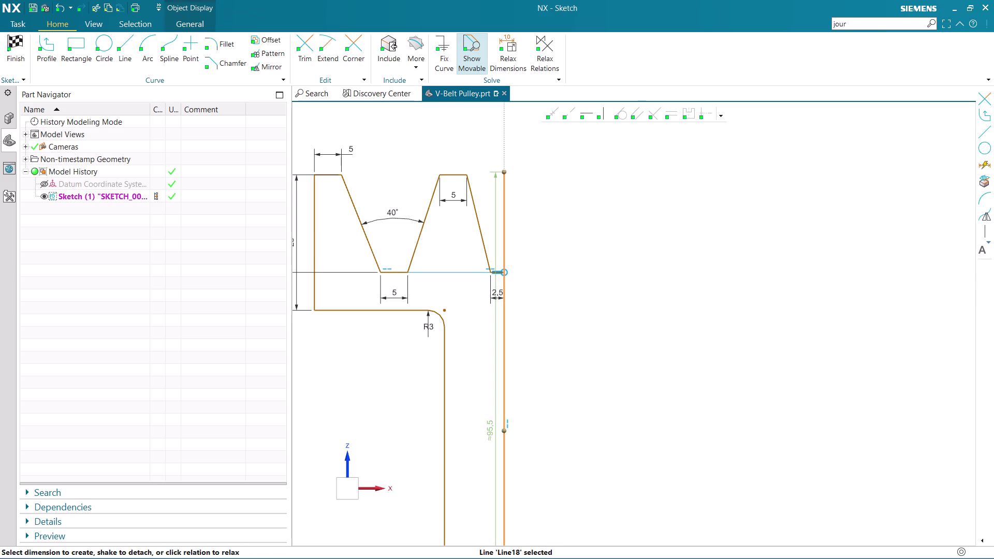
double_click(491, 428)
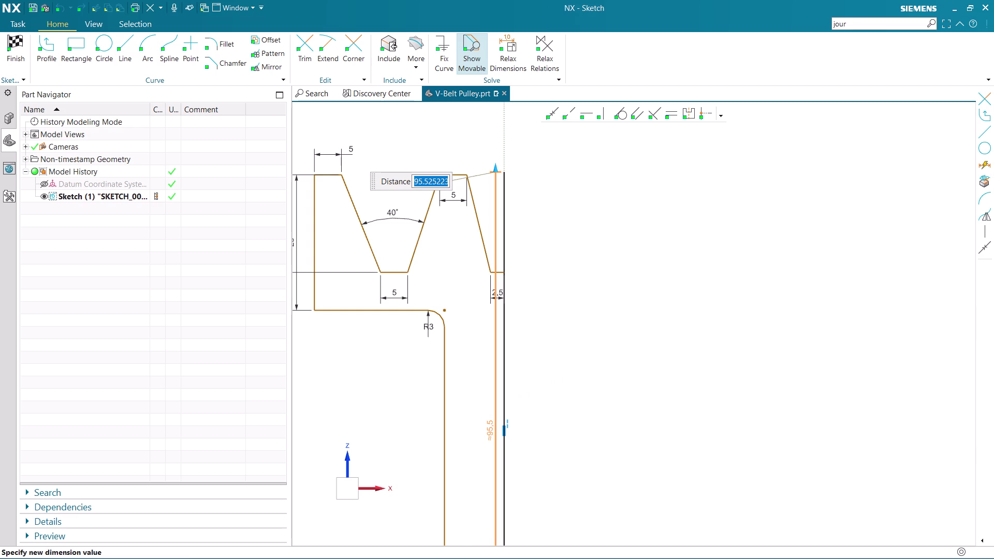
scroll(down, 3)
scroll(down, 3)
scroll(up, 3)
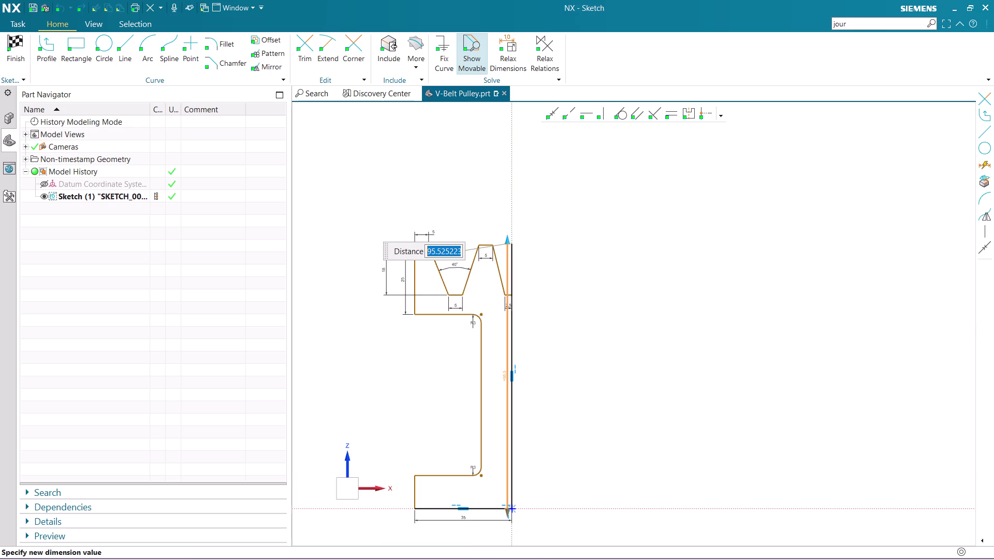
scroll(up, 3)
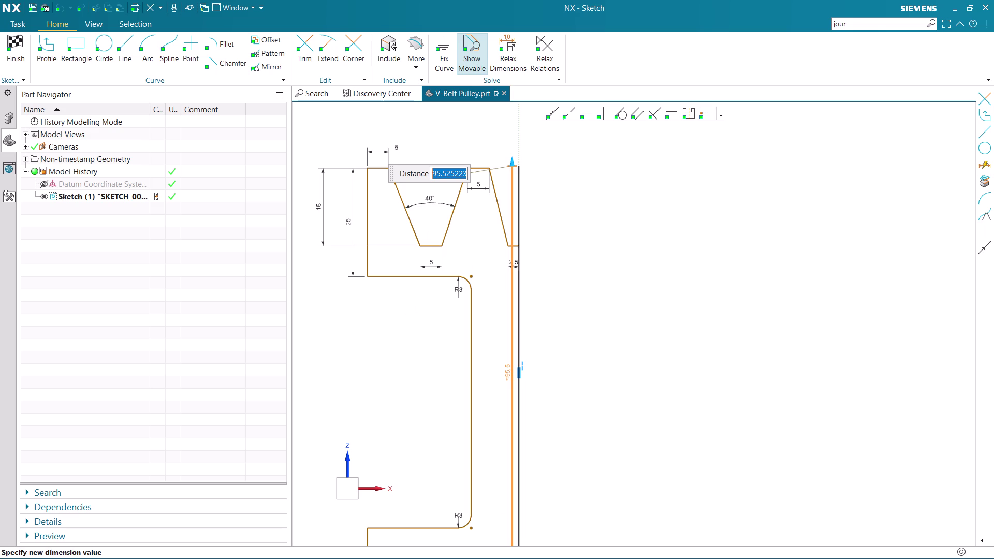
text(17)
key(5)
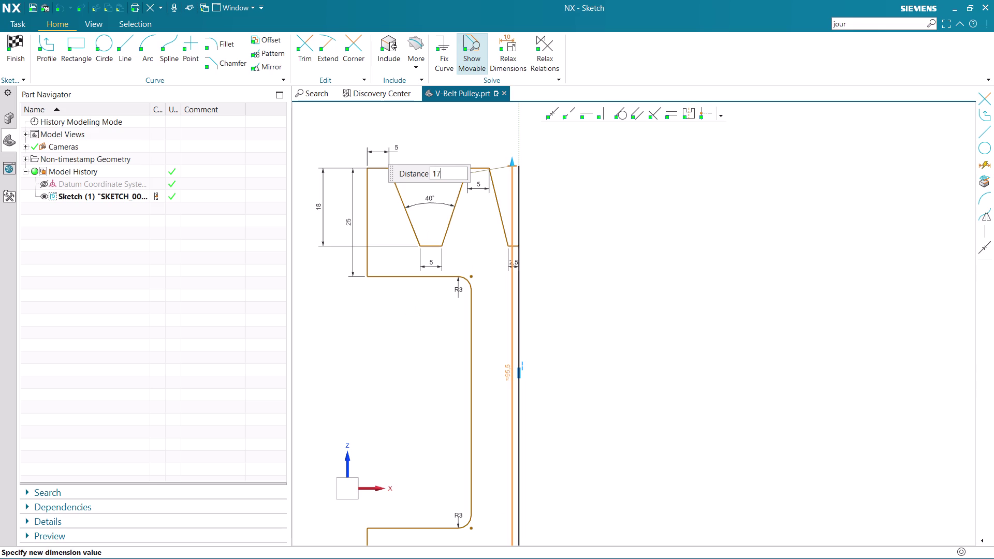
key(Return)
scroll(down, 3)
scroll(down, 3)
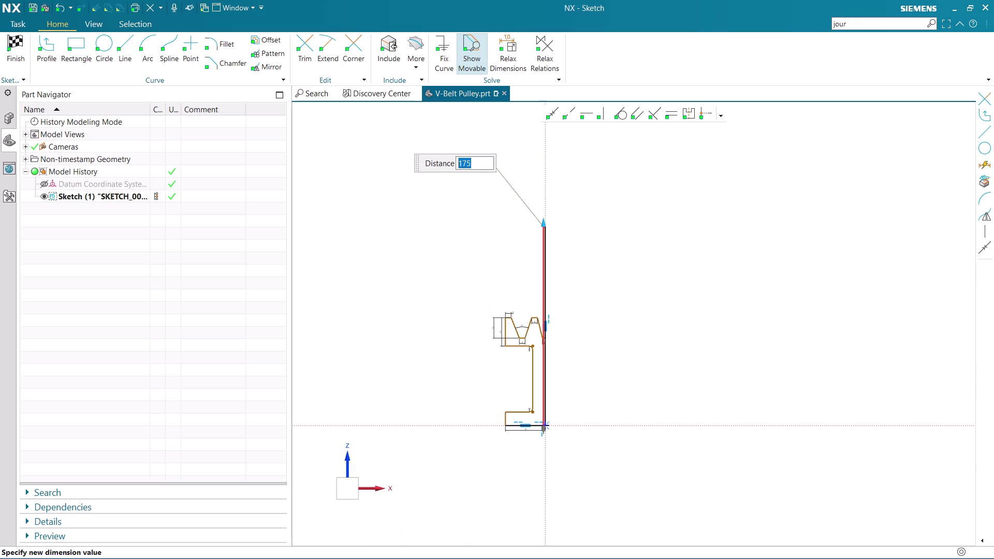
middle_click(580, 311)
scroll(up, 3)
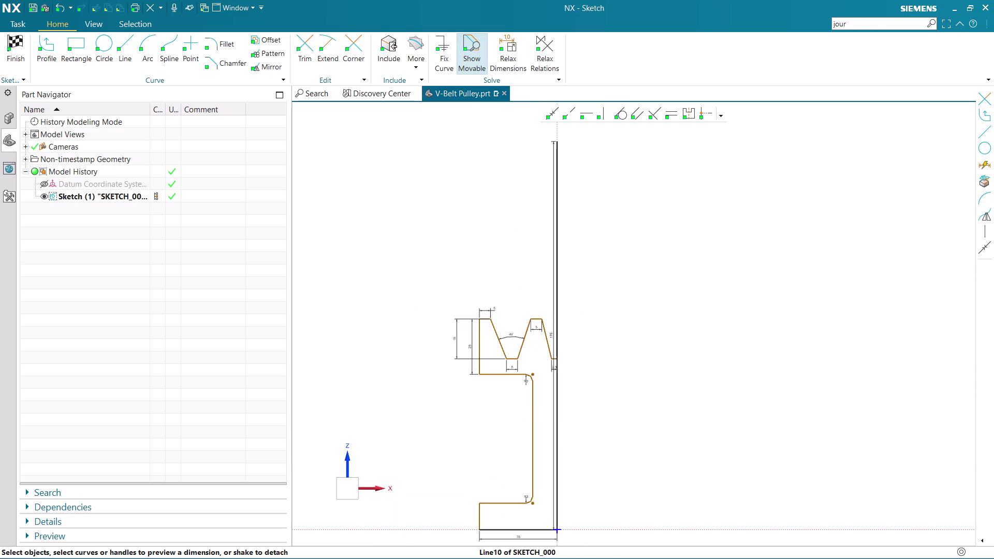
scroll(up, 3)
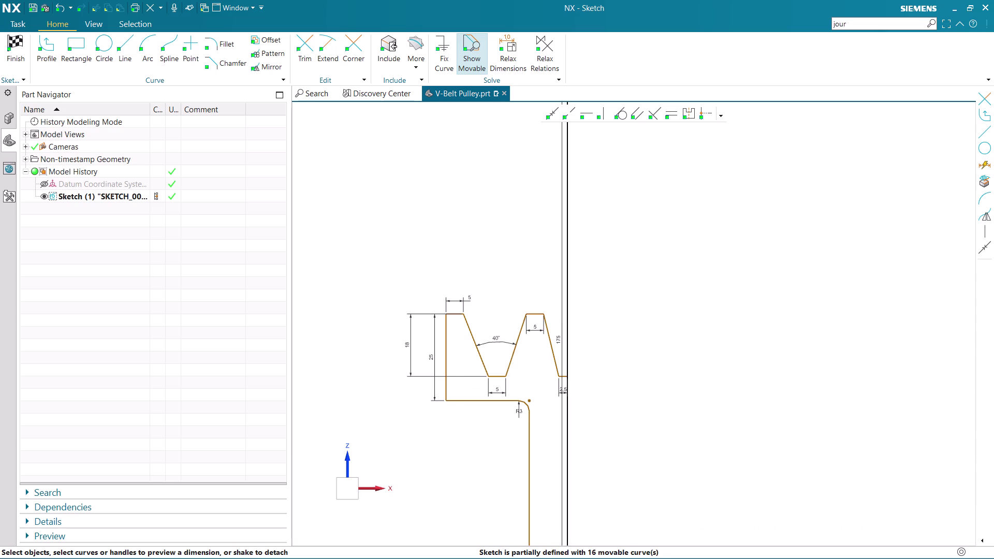
scroll(down, 3)
Pick the inner vertical line of the profile for an angular dimension.
click(527, 473)
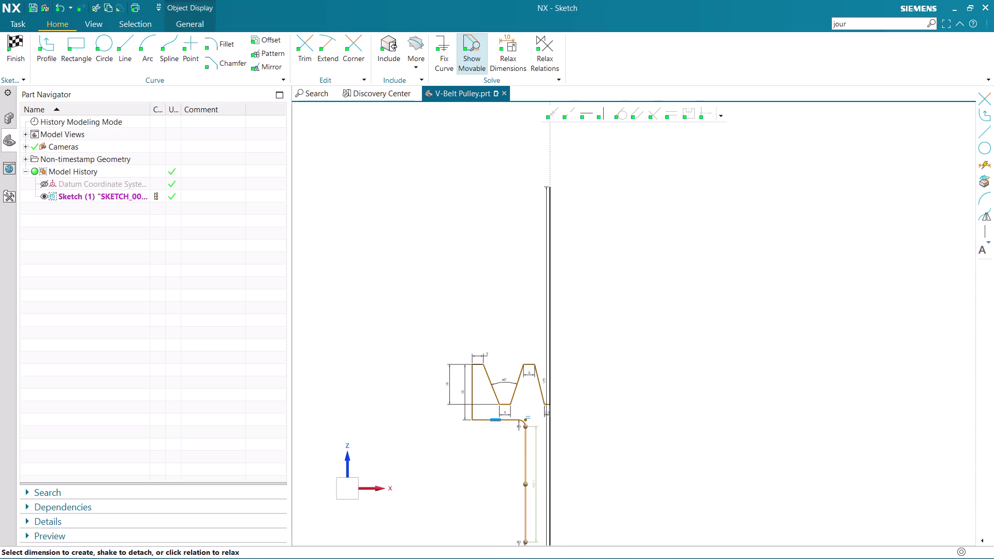
drag(526, 425, 519, 210)
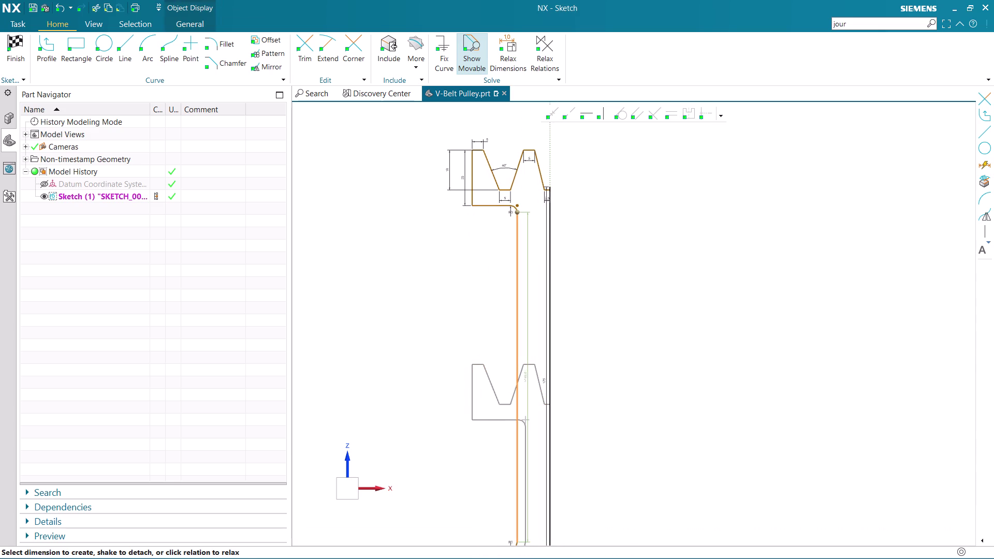
drag(519, 210, 519, 209)
scroll(down, 3)
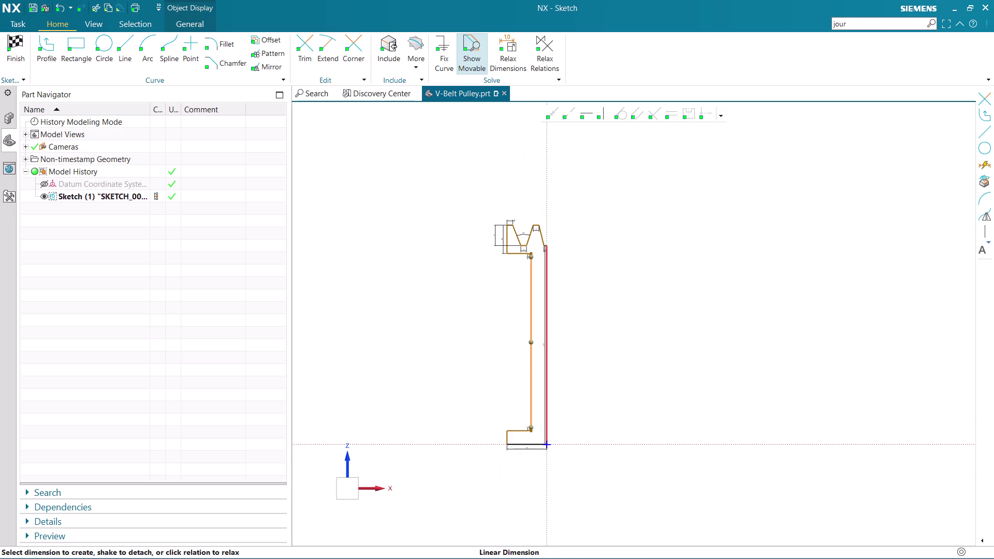
scroll(up, 3)
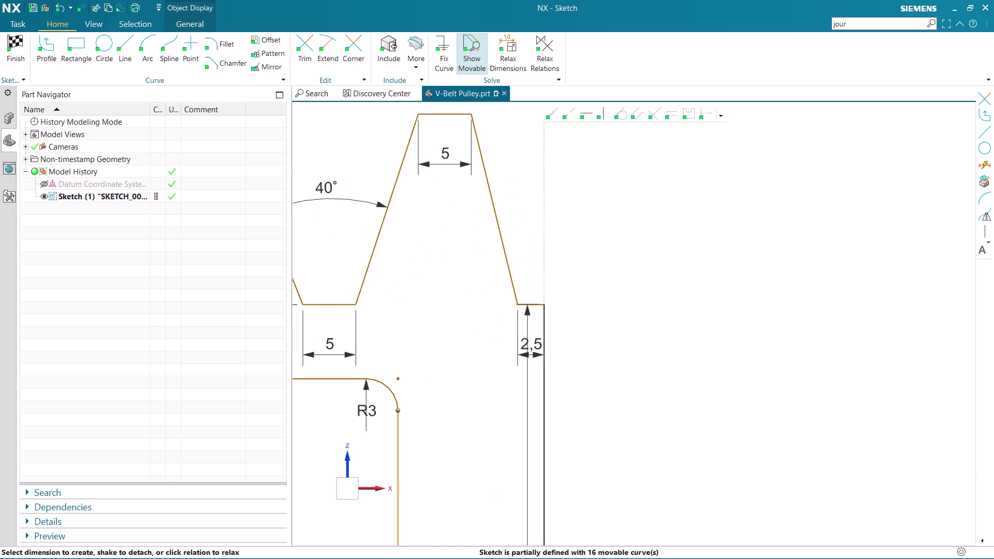
scroll(up, 3)
scroll(up, 3)
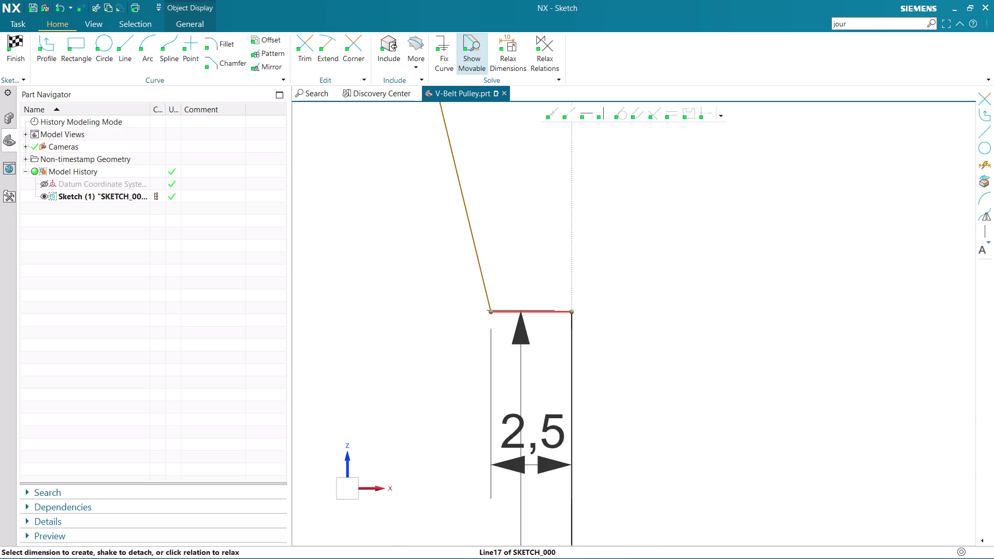
Add the short ledge line at the 2,5 gap and place the angle dimension.
click(554, 312)
scroll(down, 3)
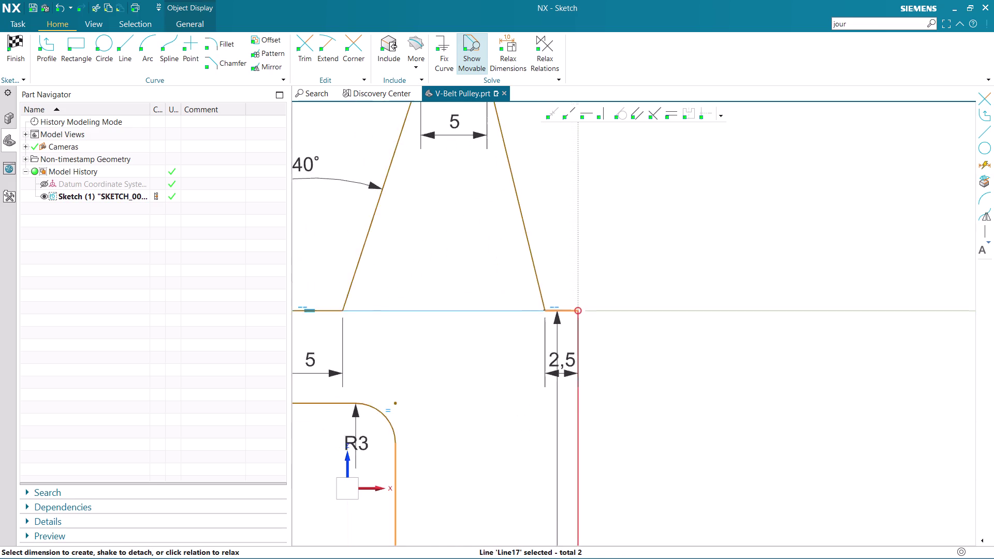
scroll(down, 3)
scroll(down, 3)
scroll(down, 3)
scroll(up, 3)
scroll(up, 3)
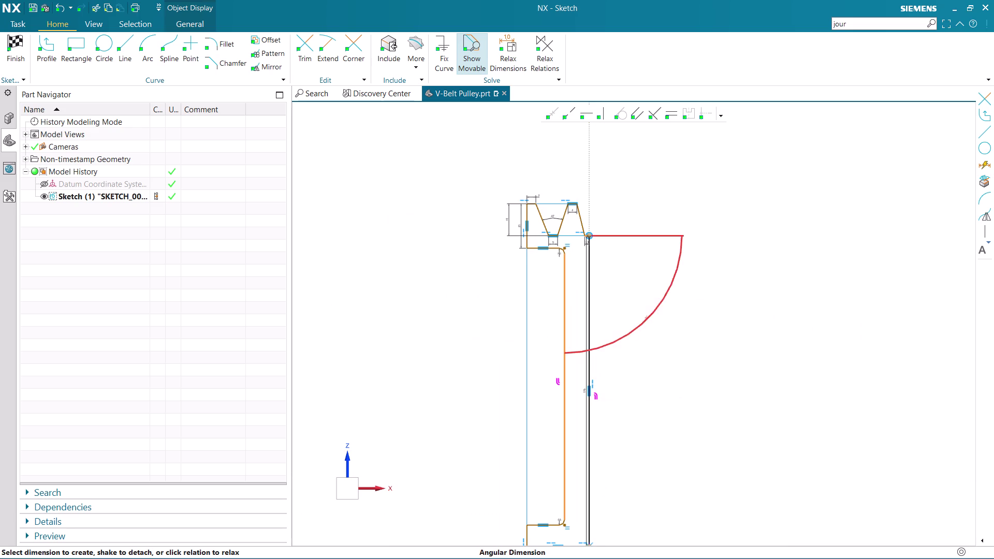
scroll(down, 3)
scroll(up, 3)
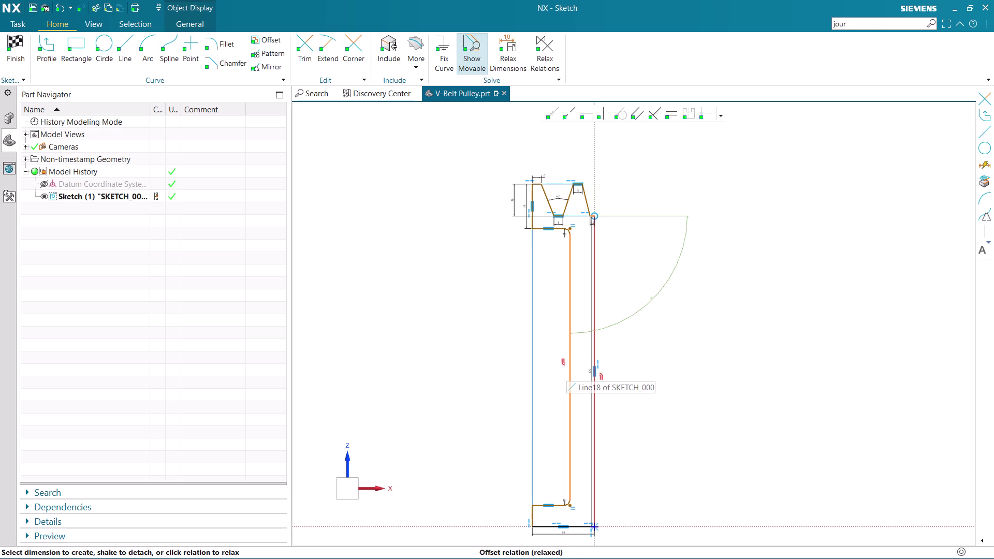
scroll(down, 3)
scroll(up, 3)
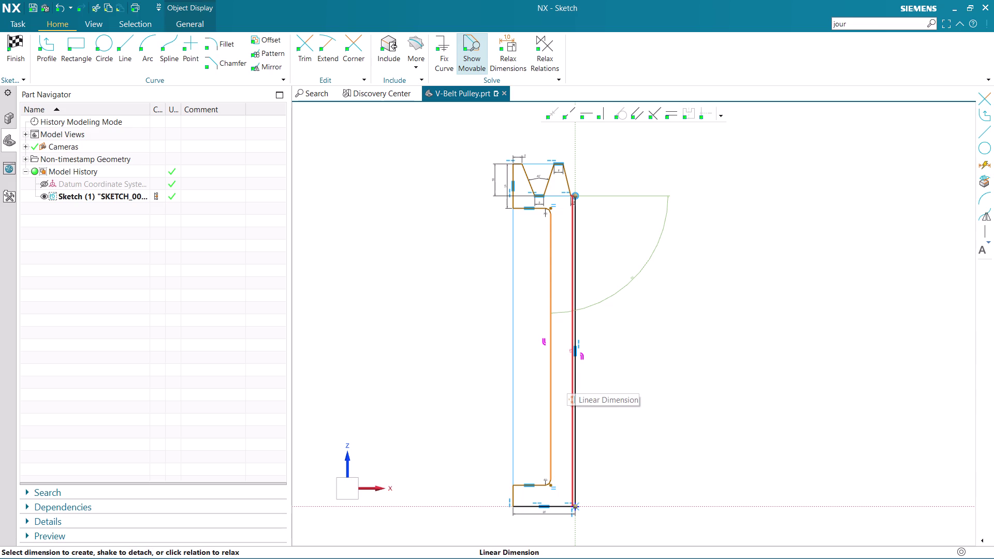
scroll(down, 3)
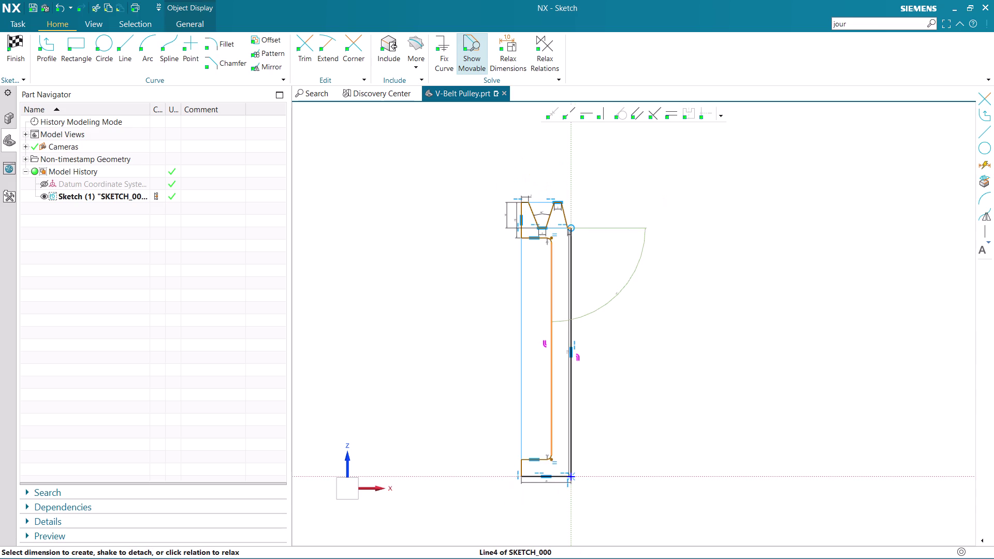
scroll(up, 3)
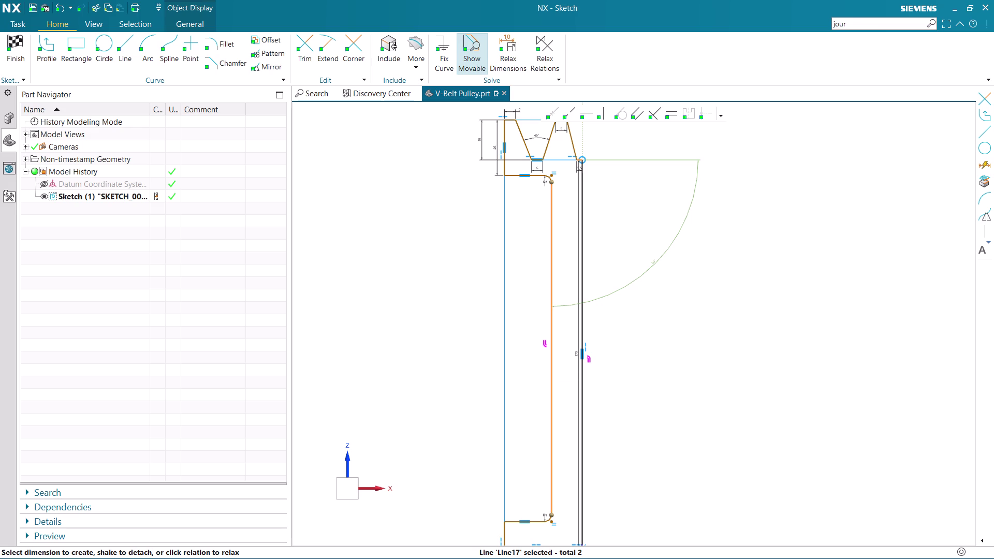
scroll(down, 3)
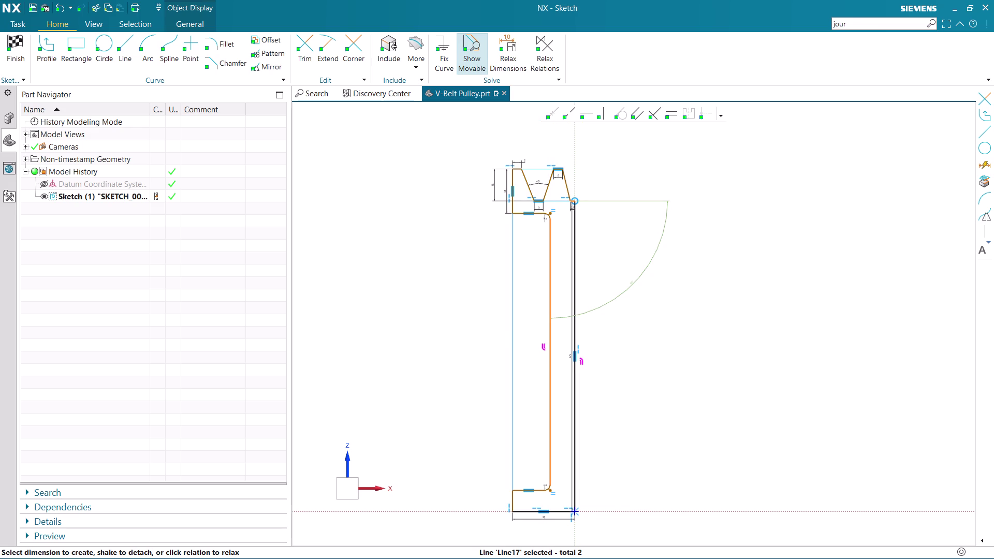
scroll(up, 3)
scroll(up, 3)
scroll(up, 3)
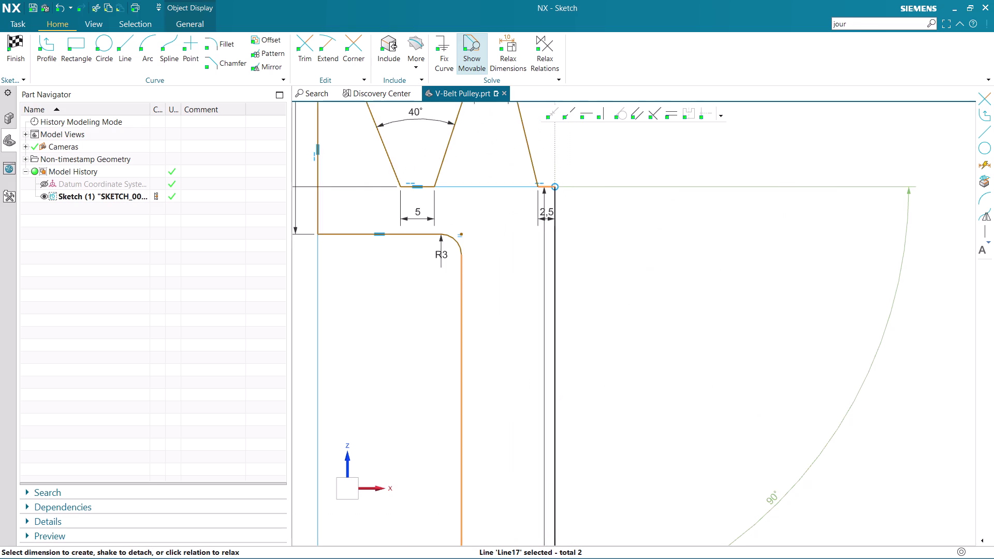
scroll(down, 3)
scroll(down, 3)
scroll(down, 3)
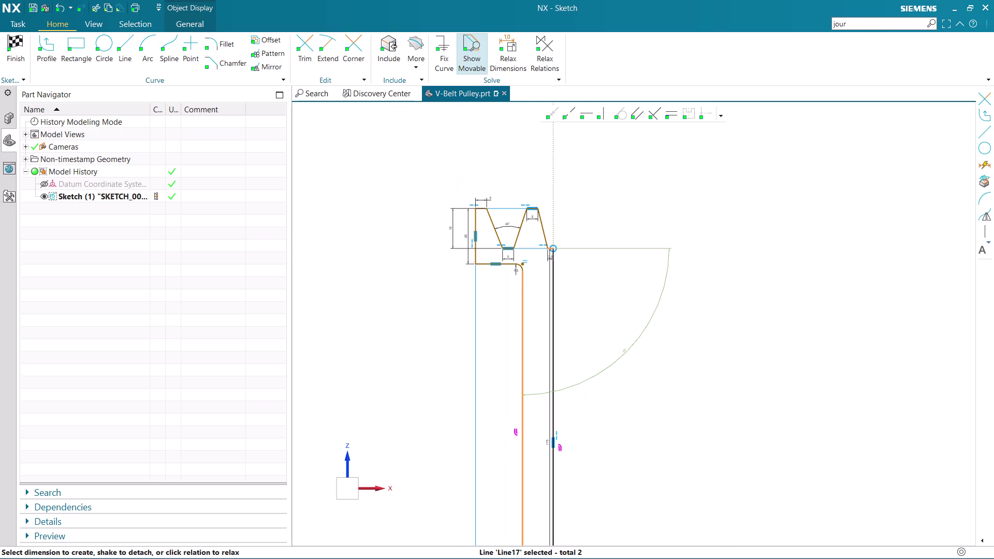
drag(670, 252, 623, 294)
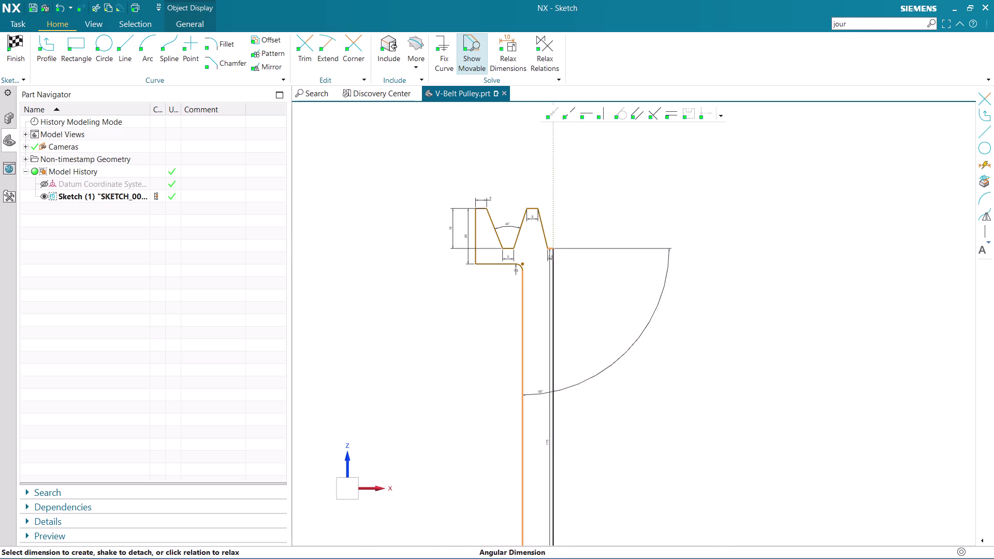
Position the angle dimension and accept its 90° value.
drag(623, 294, 531, 325)
scroll(up, 3)
scroll(up, 3)
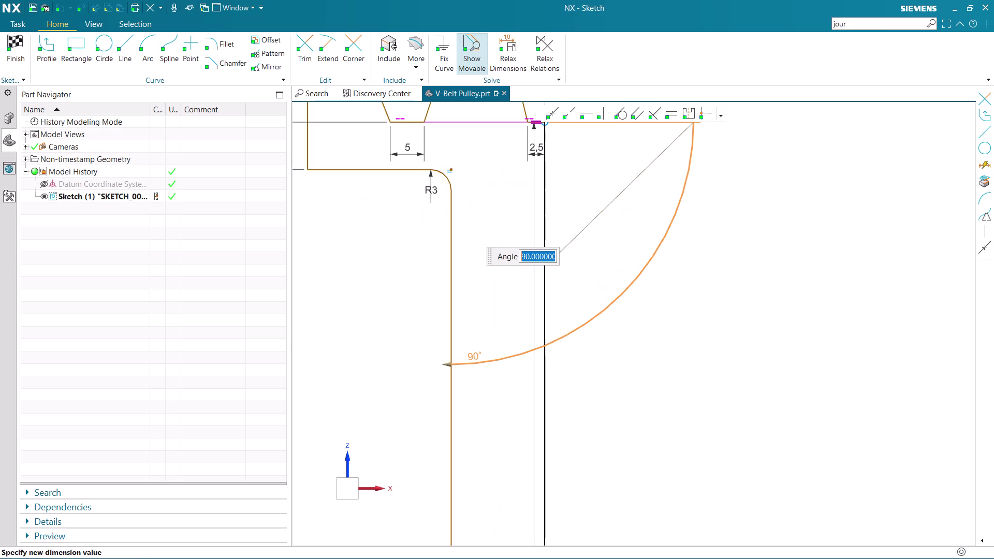
key(Escape)
scroll(down, 3)
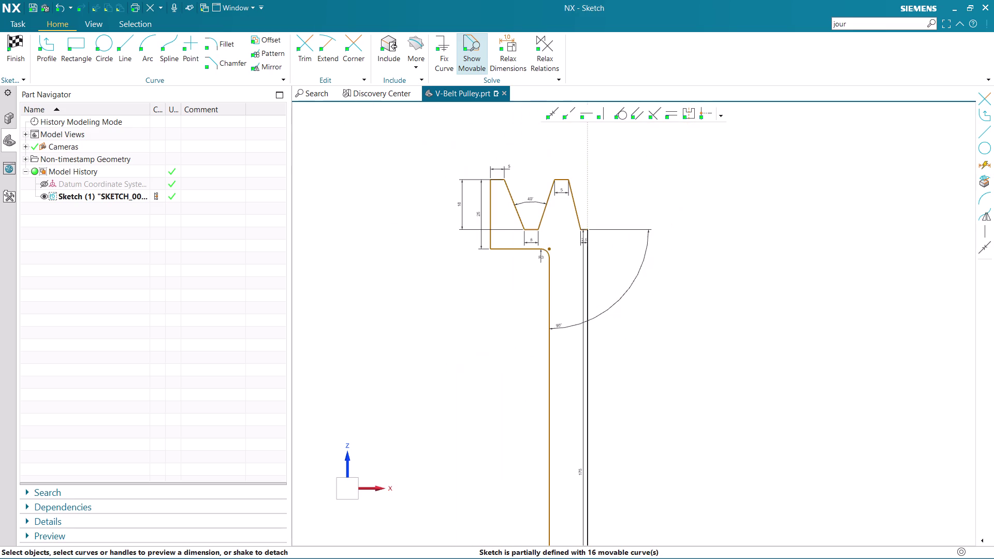
scroll(up, 3)
scroll(up, 3)
scroll(up, 3)
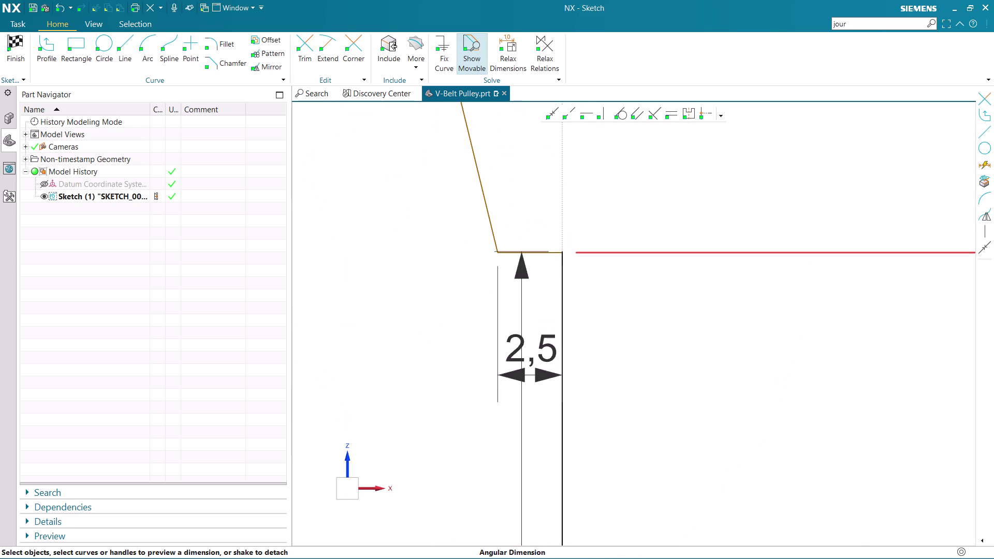
scroll(down, 3)
scroll(down, 3)
scroll(up, 3)
scroll(up, 3)
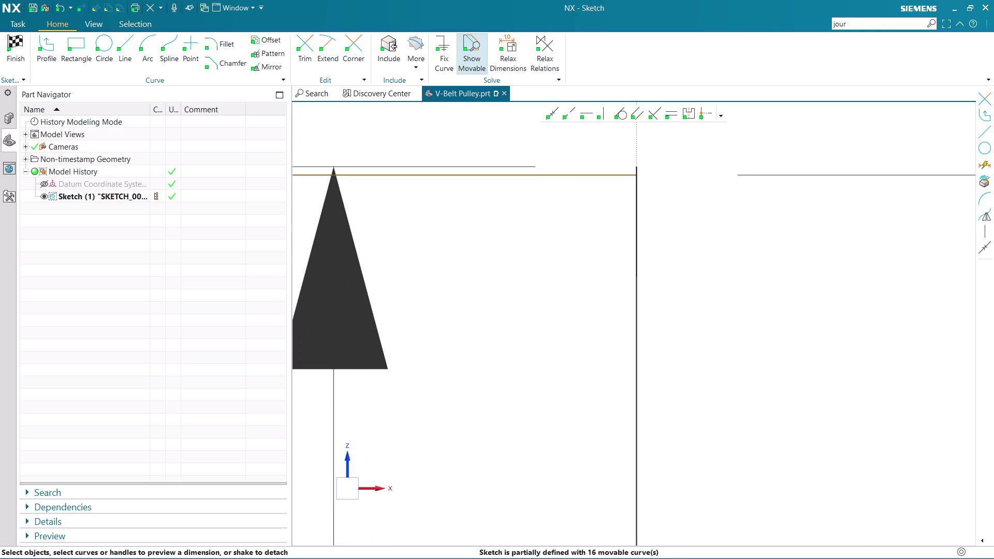
Pick the short ledge line's end point as the point to make coincident.
click(615, 173)
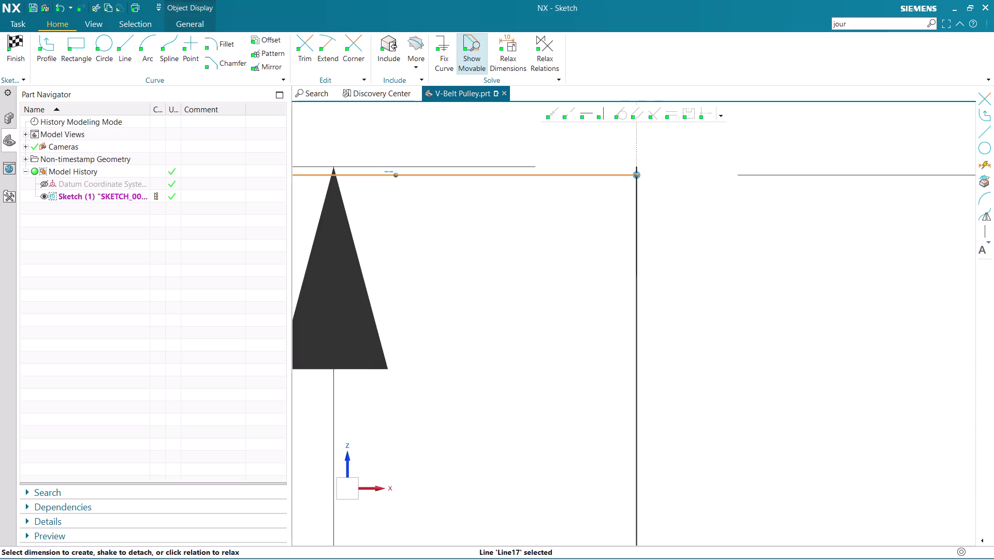
drag(638, 174, 638, 164)
scroll(up, 3)
scroll(up, 3)
scroll(up, 3)
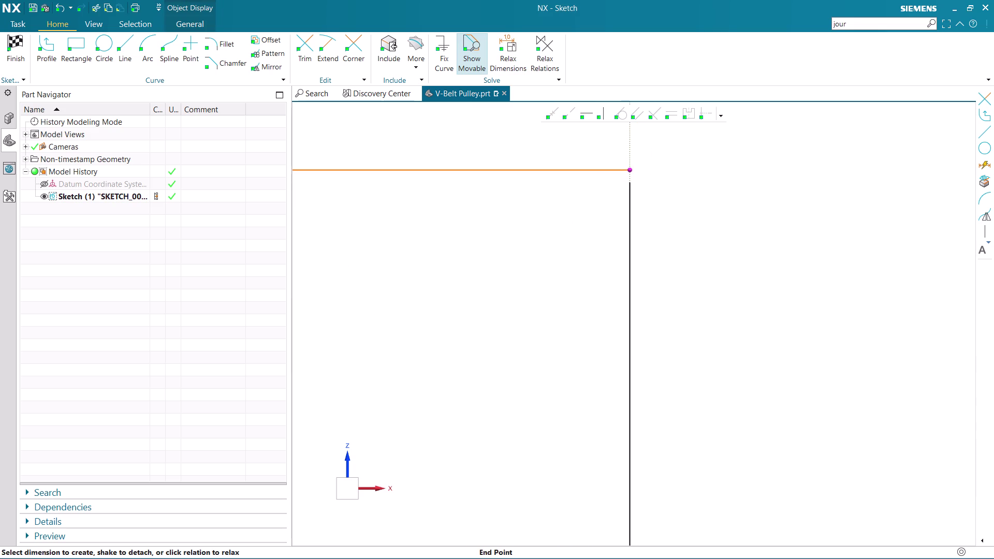
click(631, 196)
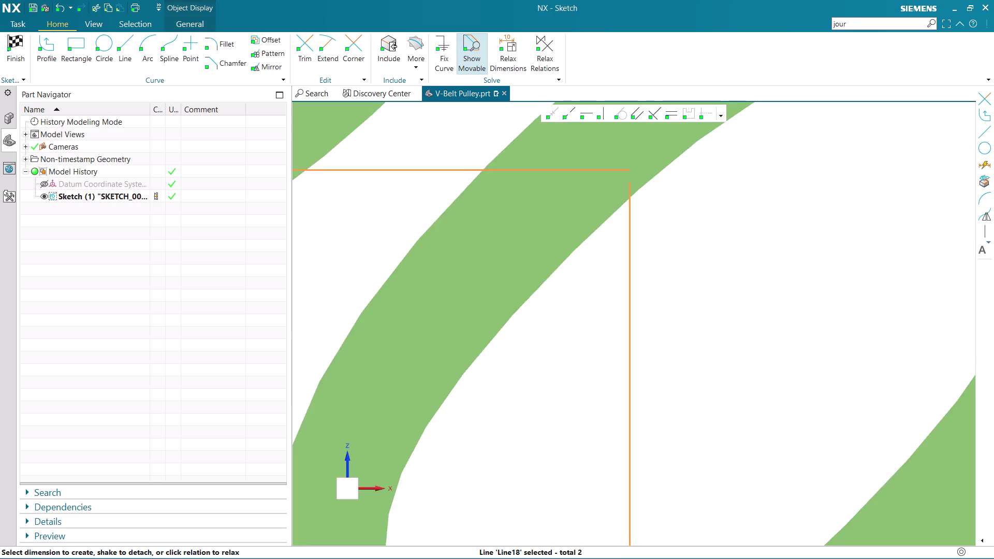
key(Escape)
click(559, 111)
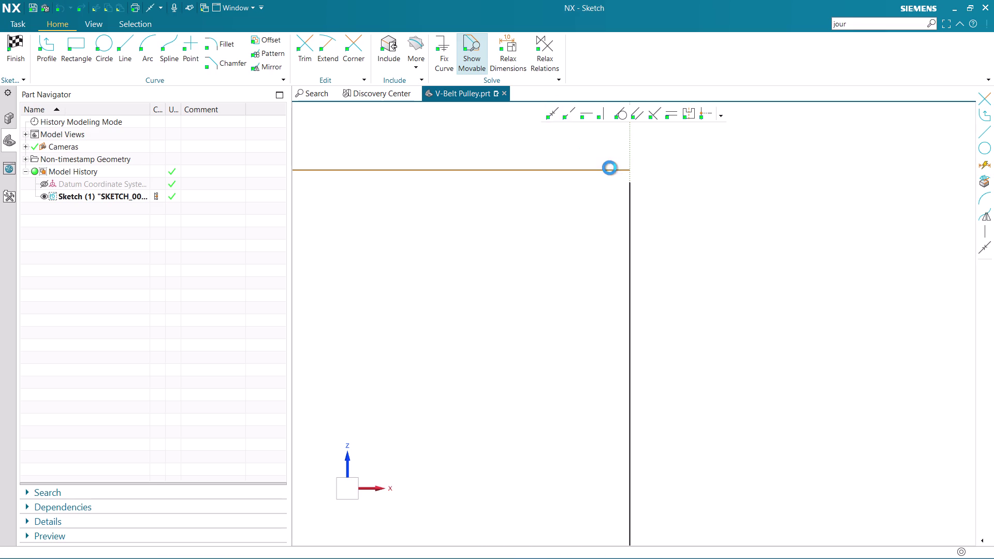
click(630, 168)
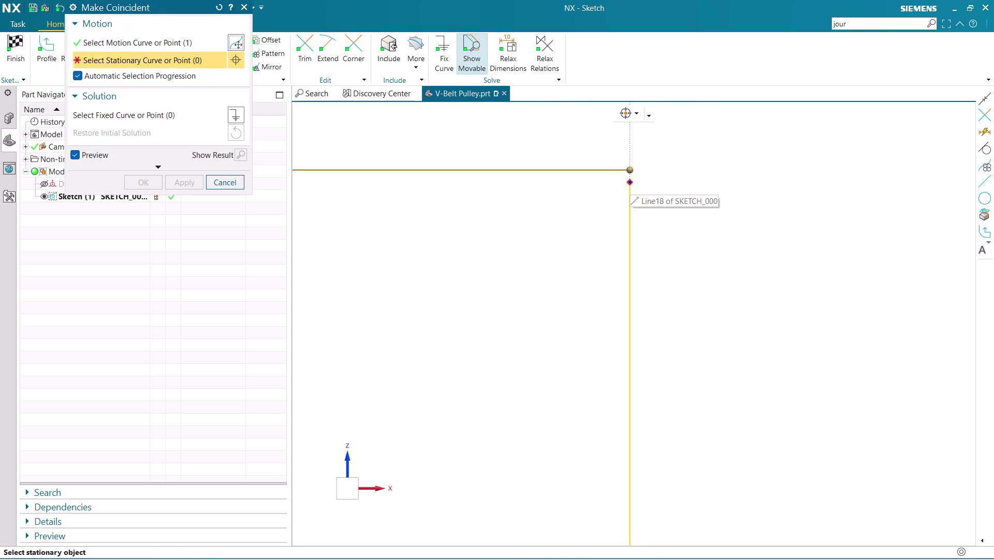
Apply coincidence to the vertical line's top end as stationary point, then close the tool.
click(629, 183)
click(185, 183)
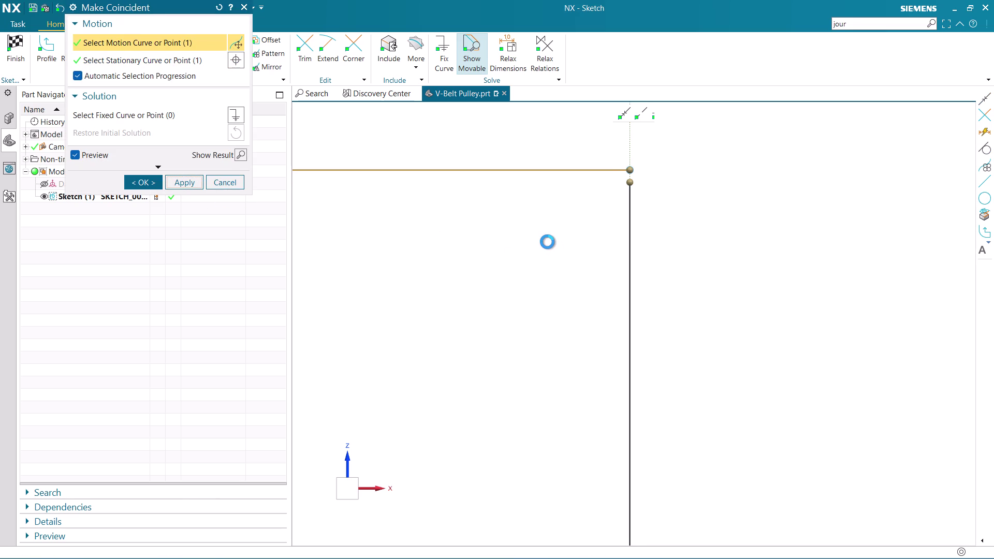
scroll(down, 3)
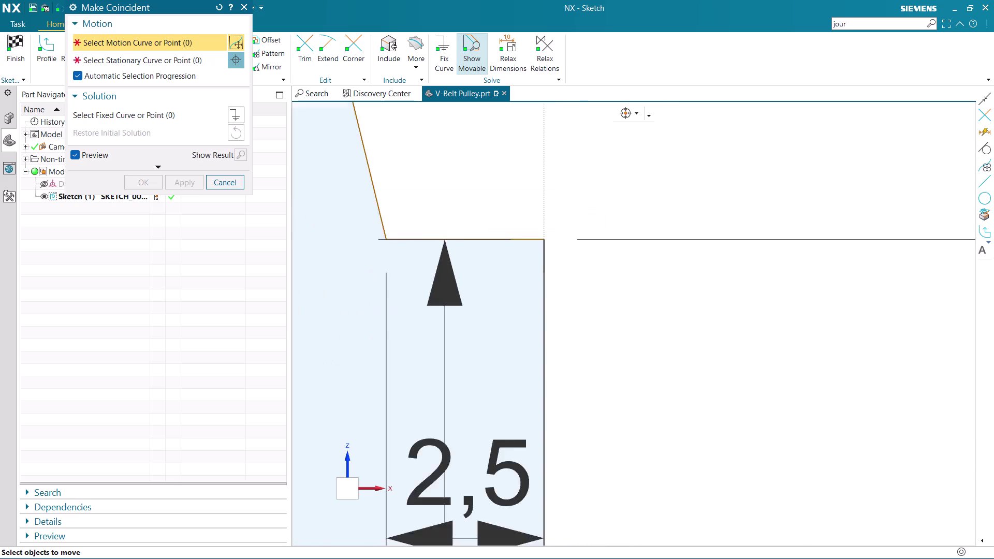
scroll(down, 3)
scroll(down, 3)
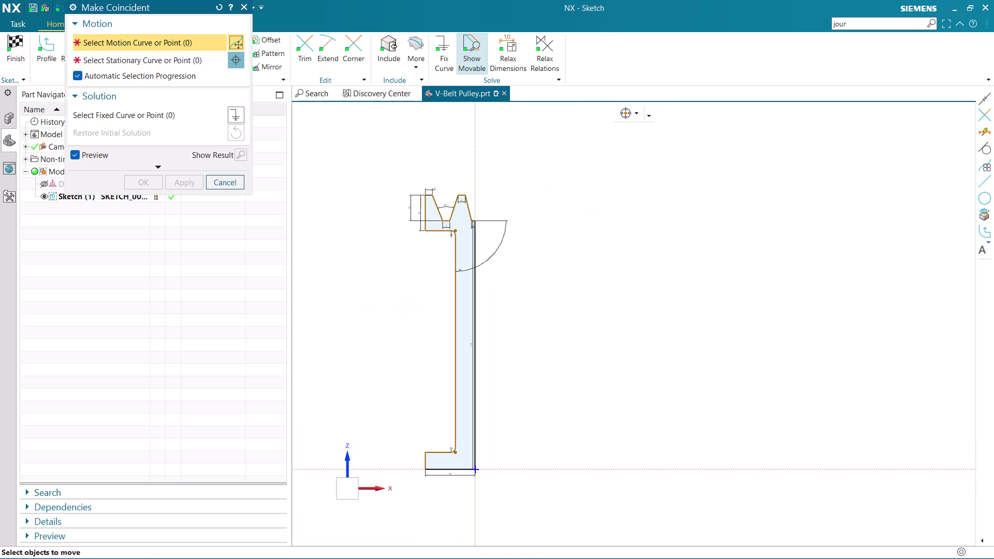
scroll(up, 3)
scroll(down, 3)
scroll(up, 3)
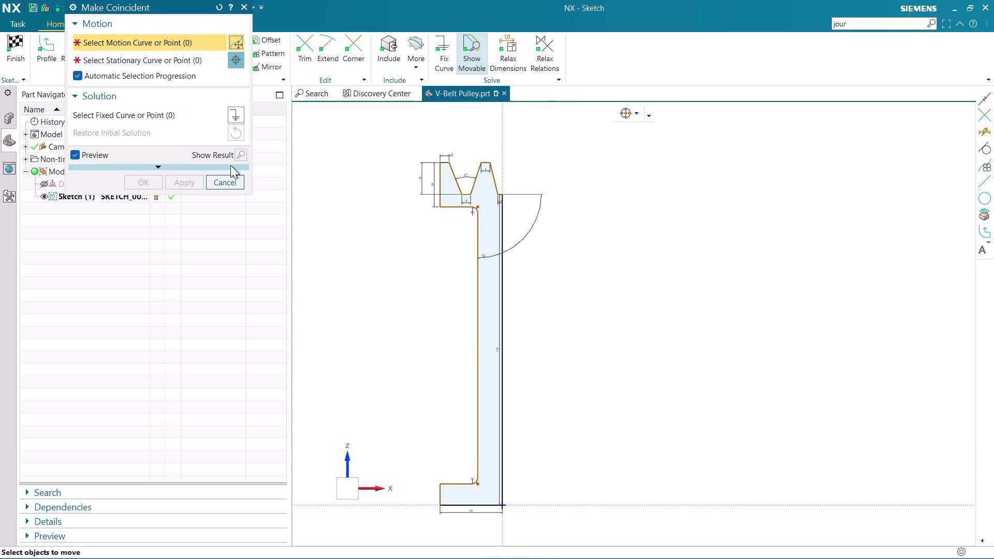
click(236, 181)
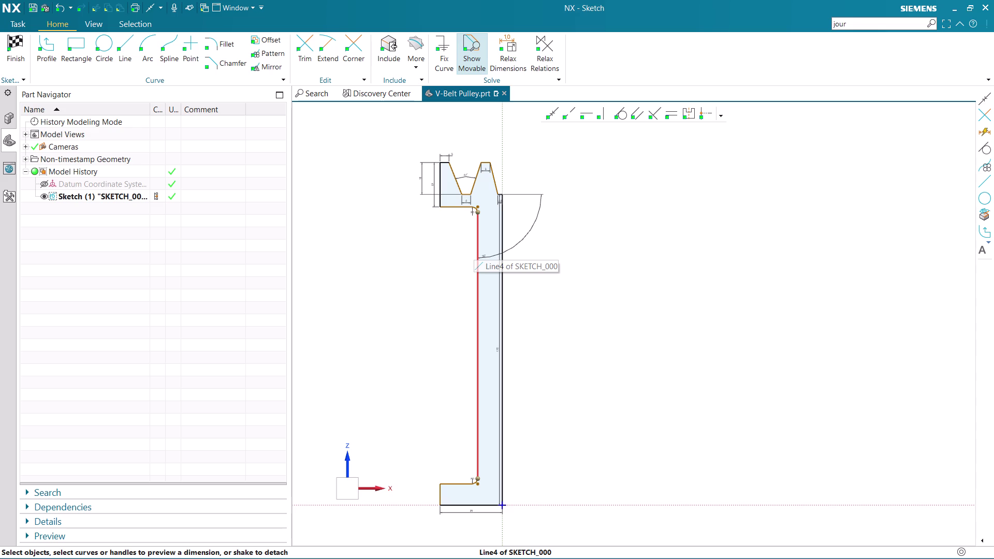
Change the 175 dimension to 250/2 and keep it as a formula expression.
scroll(up, 3)
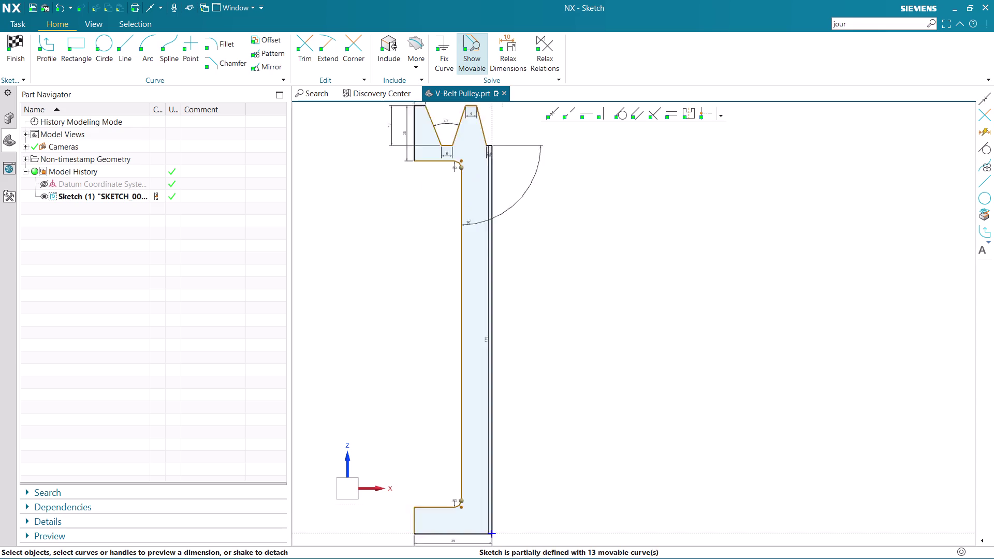
scroll(up, 3)
click(438, 290)
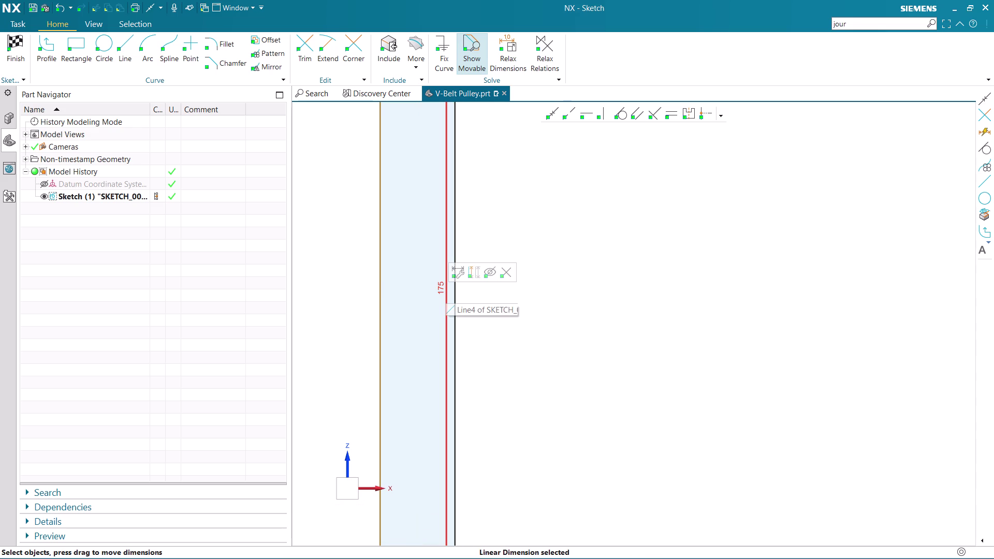
double_click(443, 288)
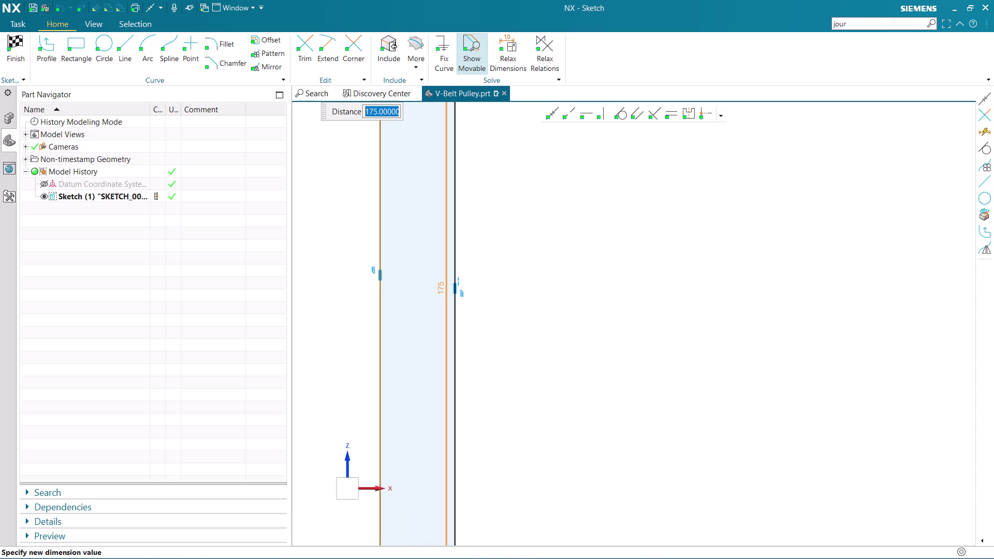
key(BackSpace)
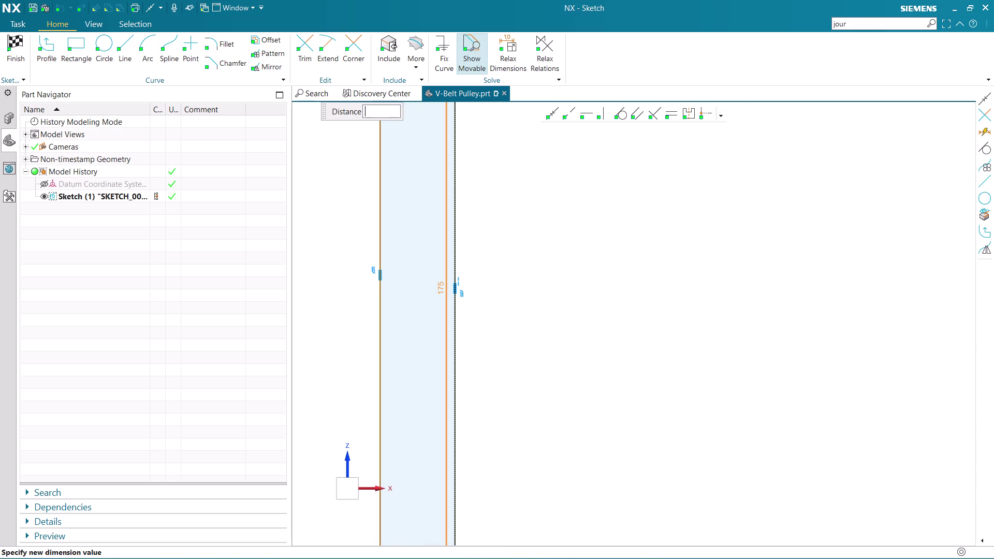
text(250/2)
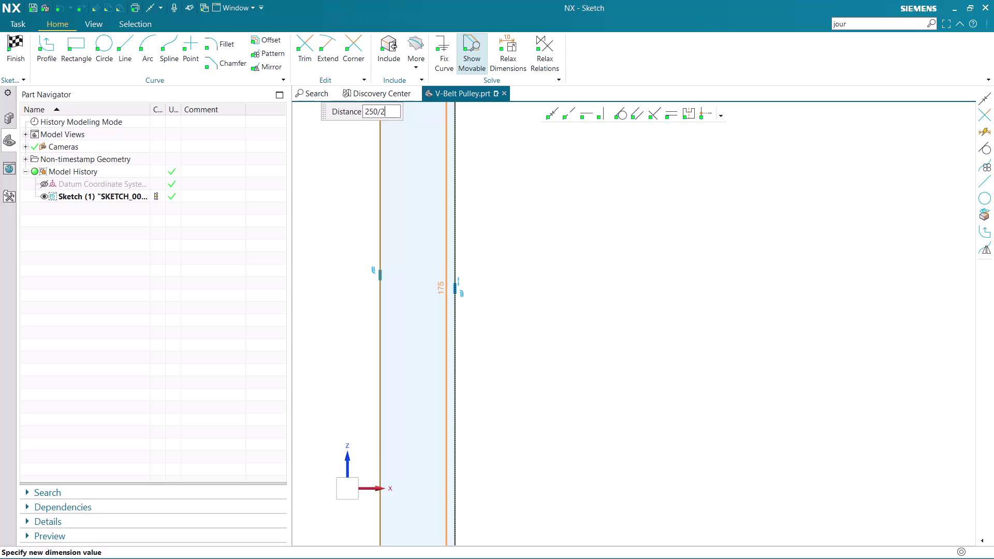
key(Return)
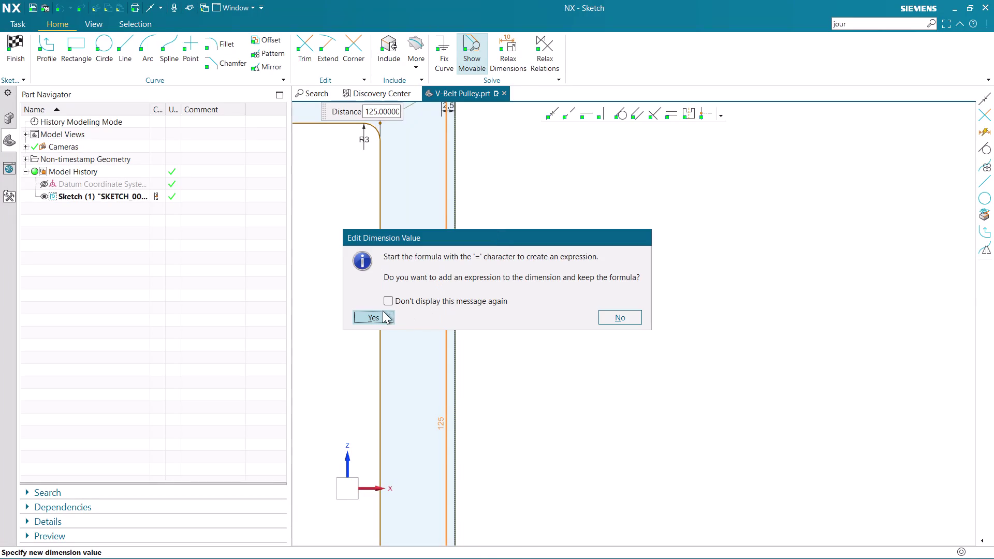
click(378, 313)
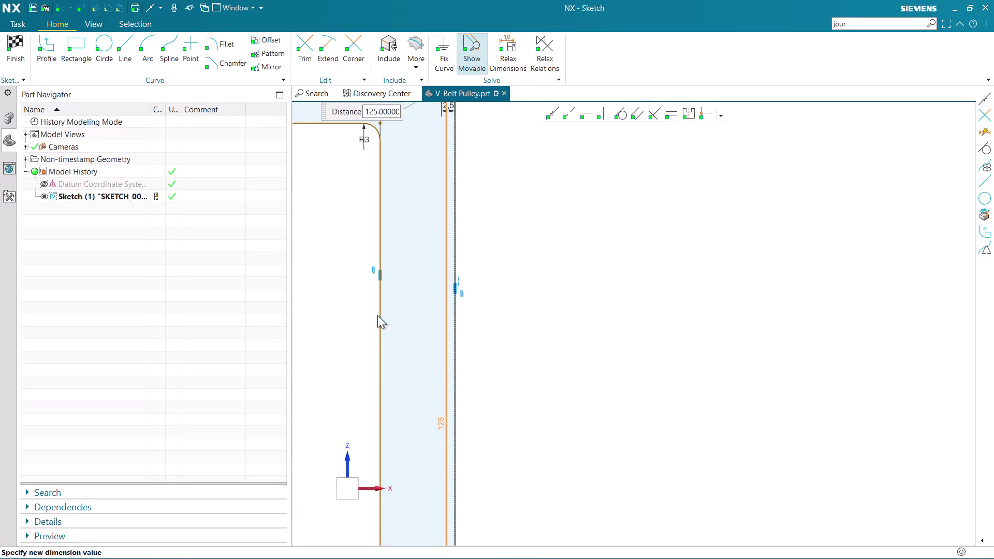
Confirm the p0=125 dimension and move its label to the right.
scroll(down, 3)
scroll(down, 3)
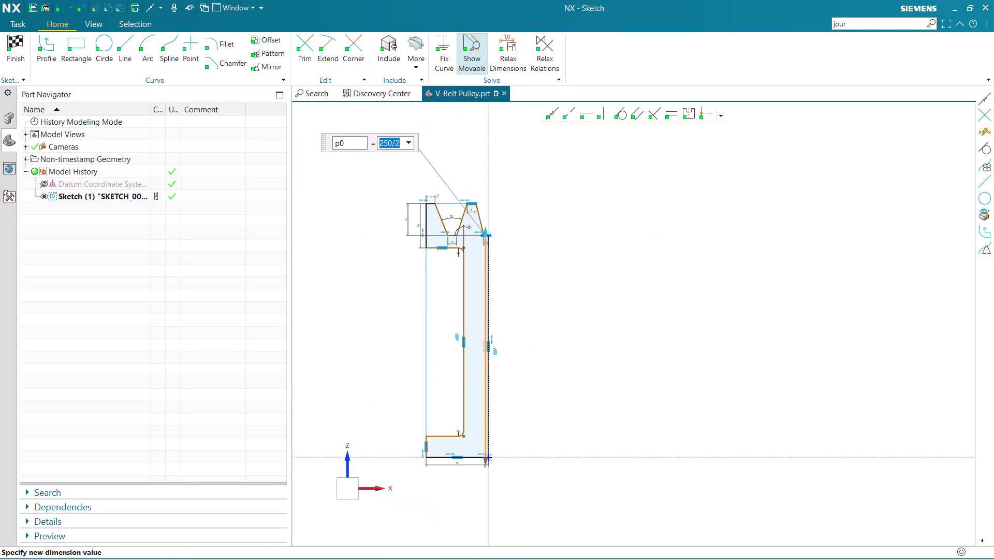
scroll(down, 3)
scroll(up, 3)
drag(479, 344, 548, 344)
key(Escape)
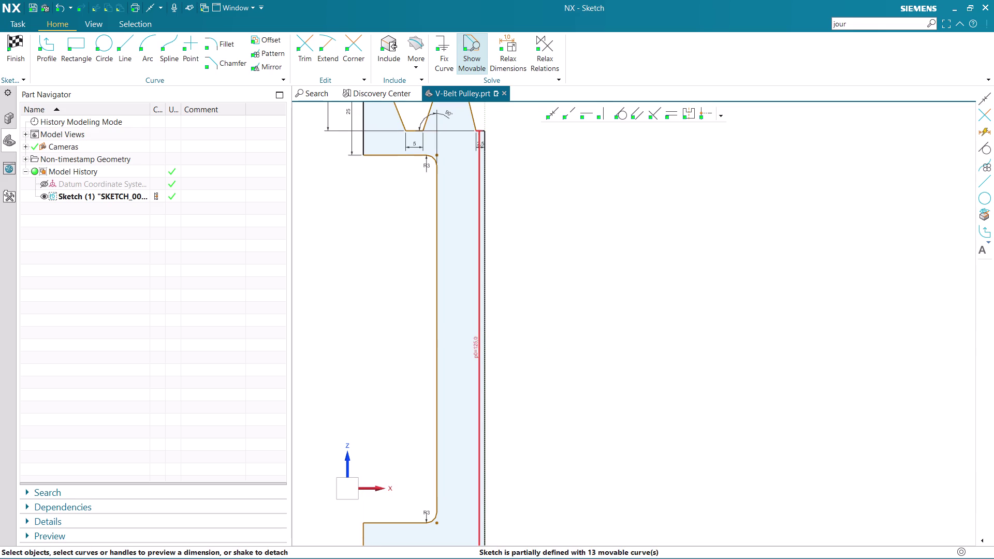
drag(472, 345, 539, 346)
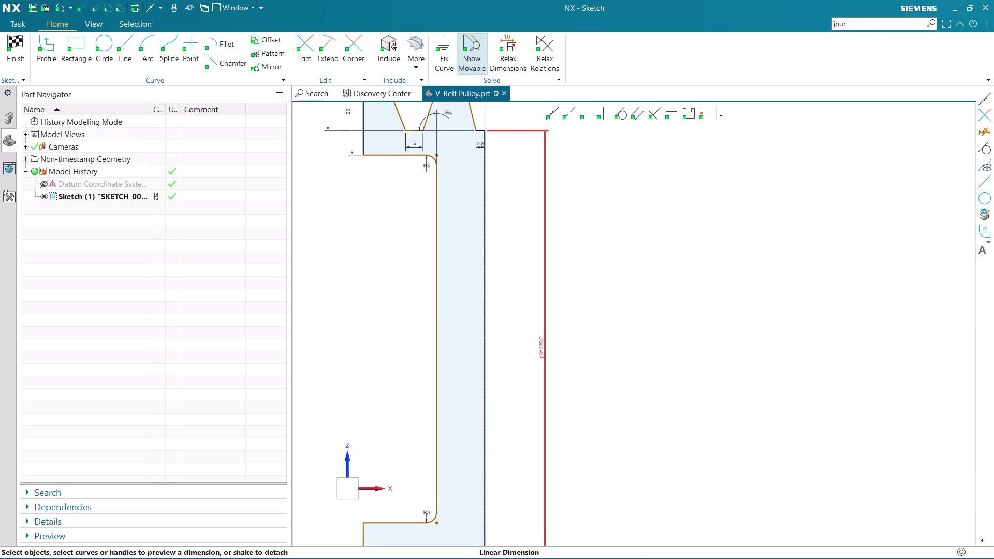
Dimension the short bottom-left vertical hub line to a length of 25.
scroll(down, 3)
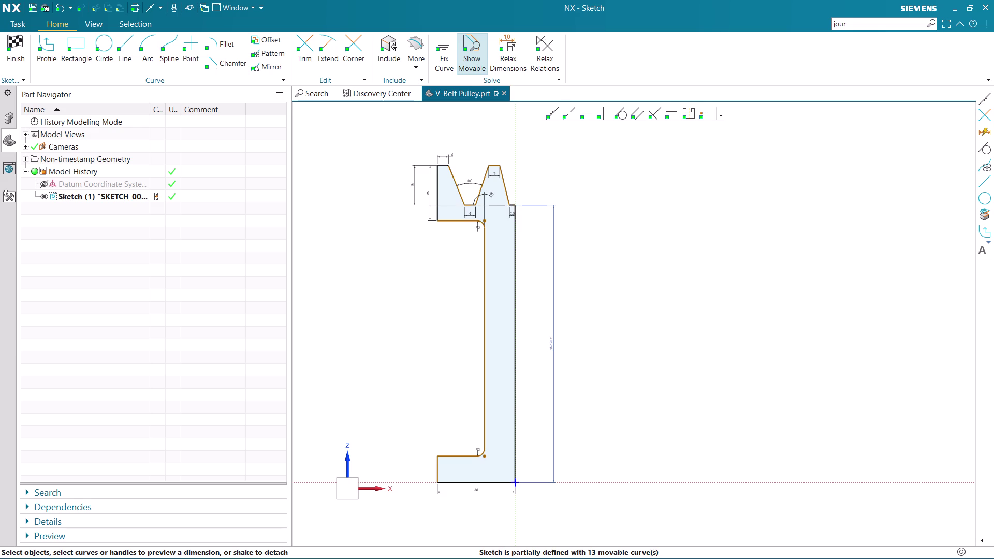
scroll(up, 3)
scroll(up, 3)
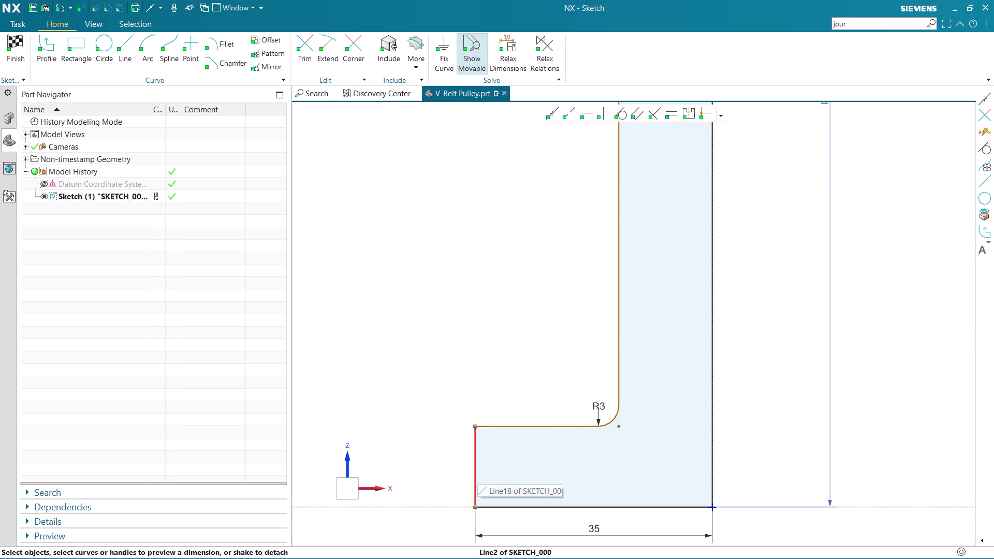
click(477, 471)
double_click(459, 466)
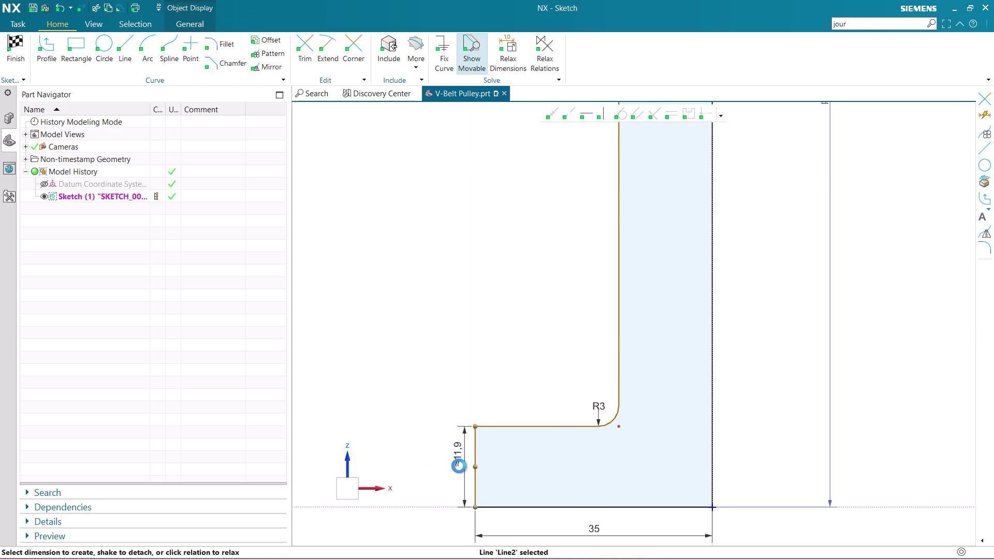
text(2)
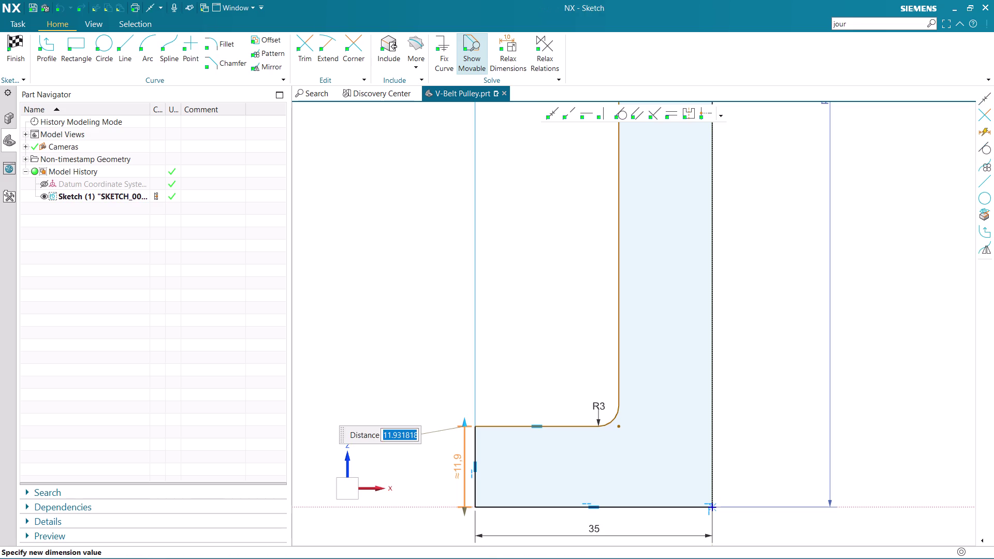
text(5)
key(Return)
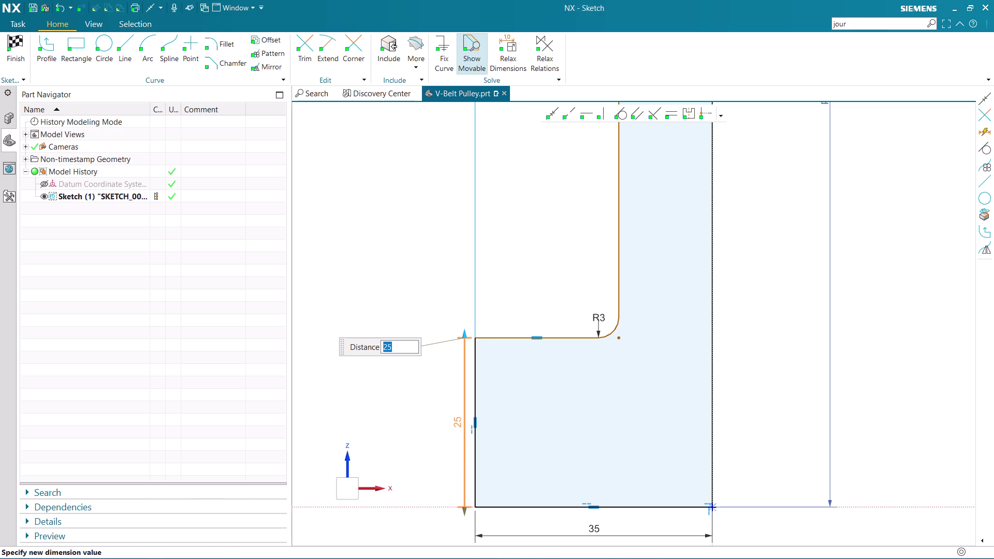
scroll(down, 3)
scroll(up, 3)
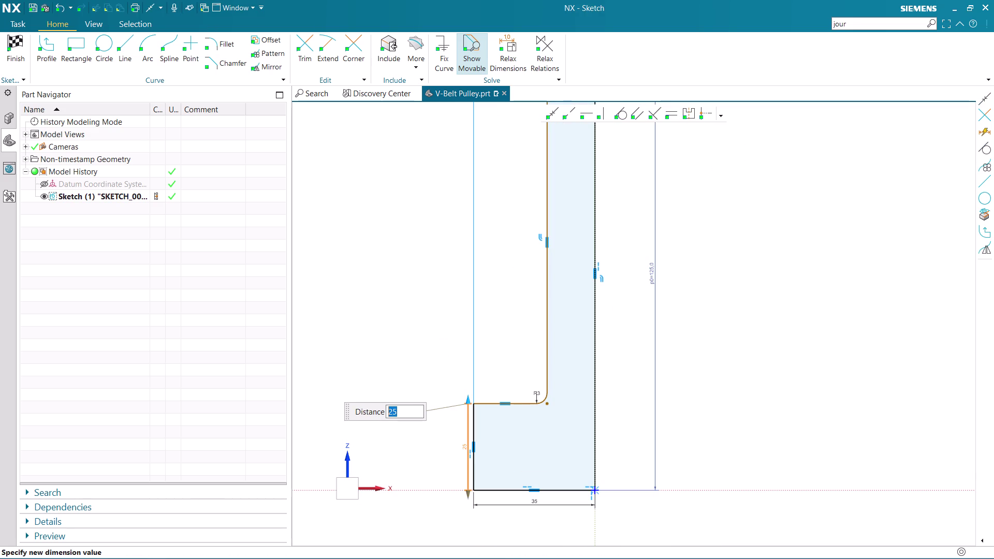
middle_click(437, 372)
scroll(up, 3)
scroll(down, 3)
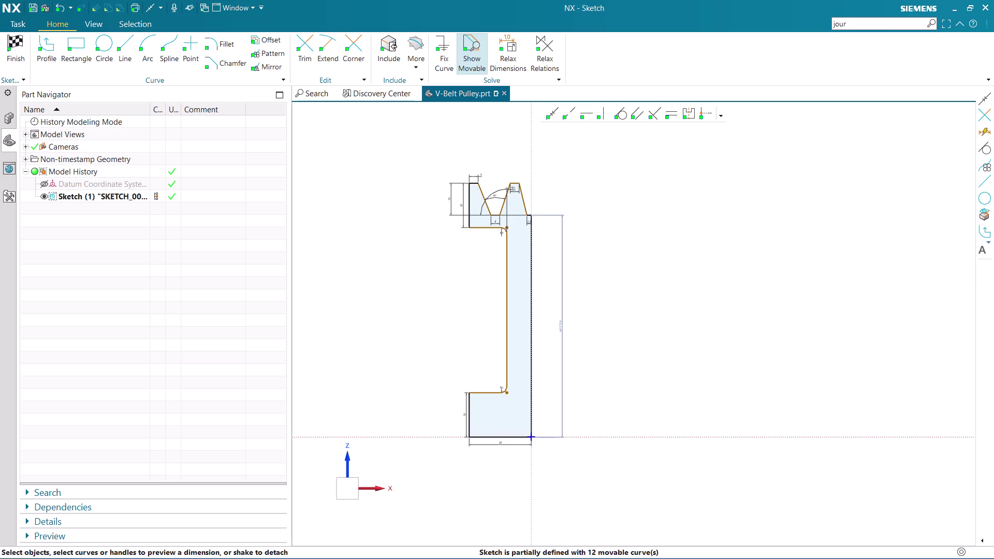
scroll(up, 3)
scroll(up, 3)
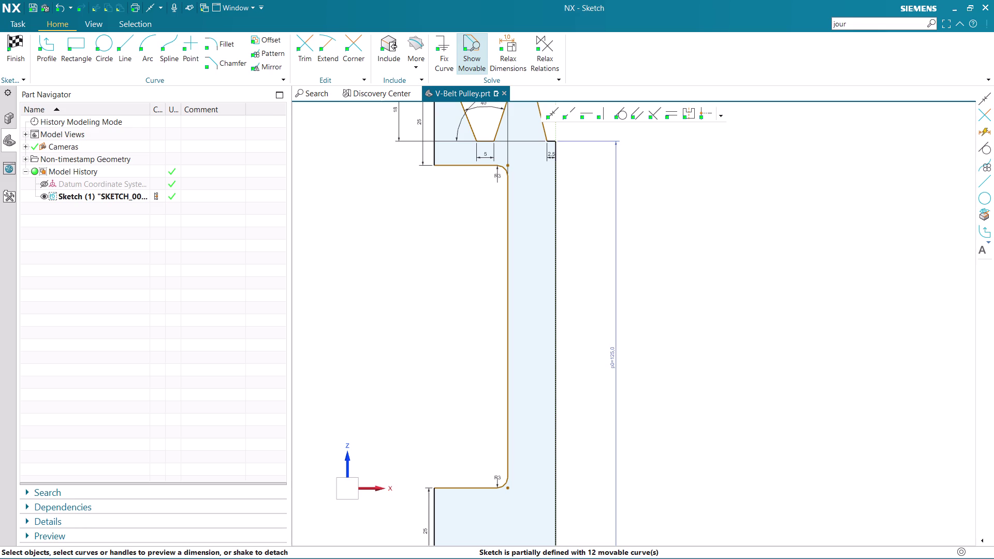
Add a horizontal dimension from the fillet end point to the right vertical line, set to 11.
key(d)
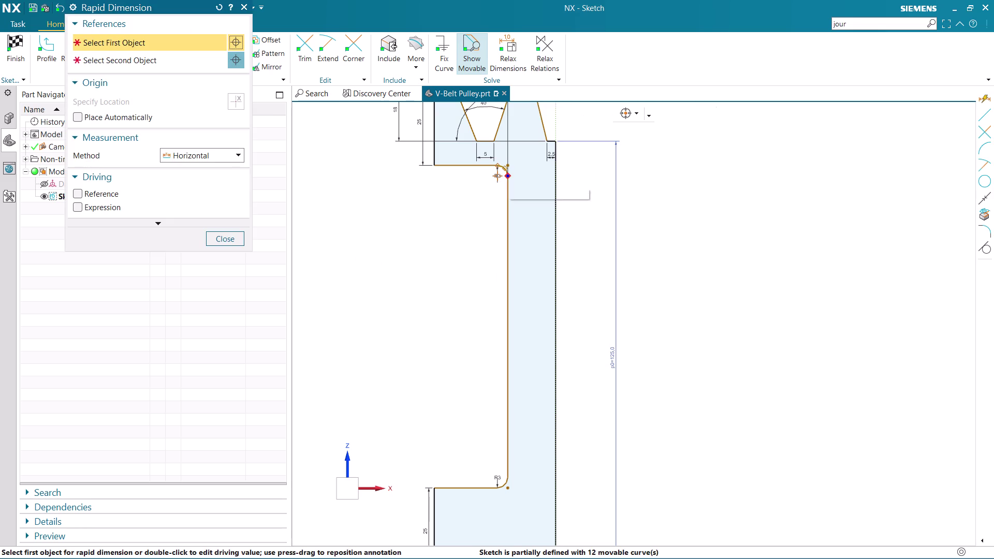
click(506, 175)
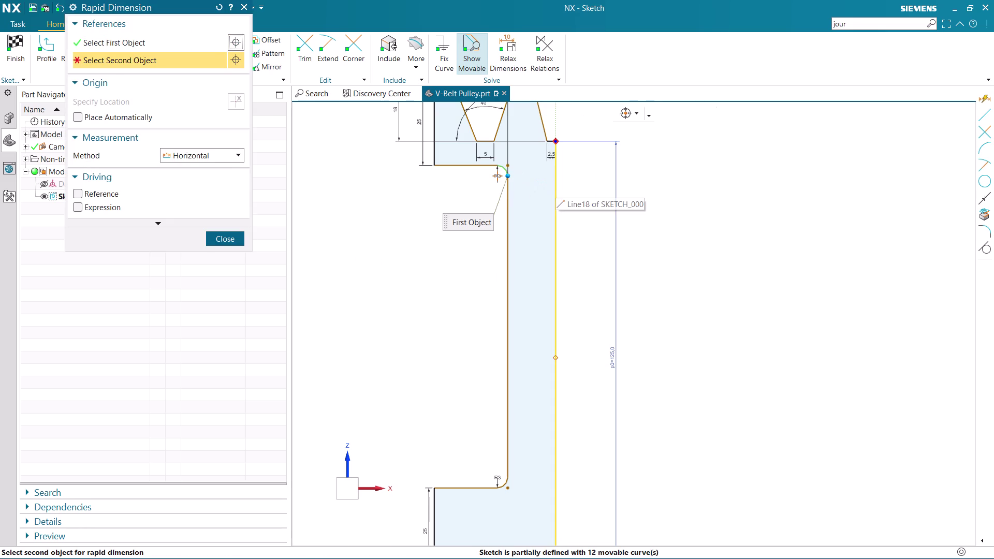
click(557, 183)
click(535, 233)
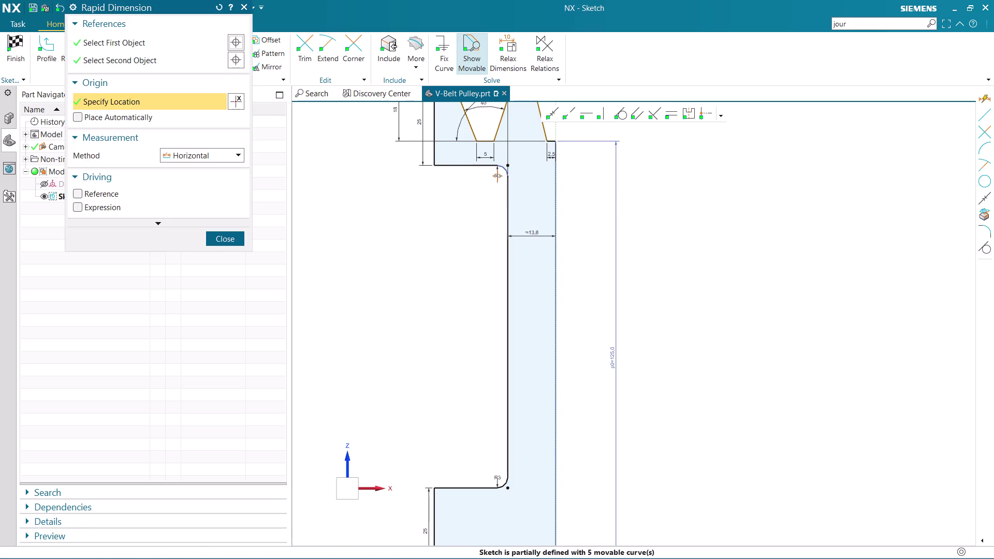
key(Escape)
double_click(532, 231)
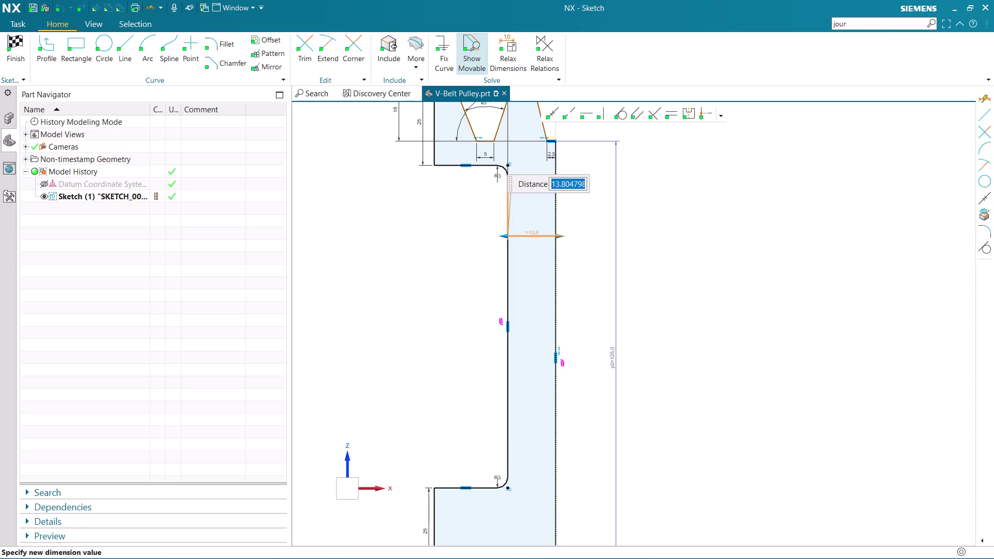
text(11)
key(Return)
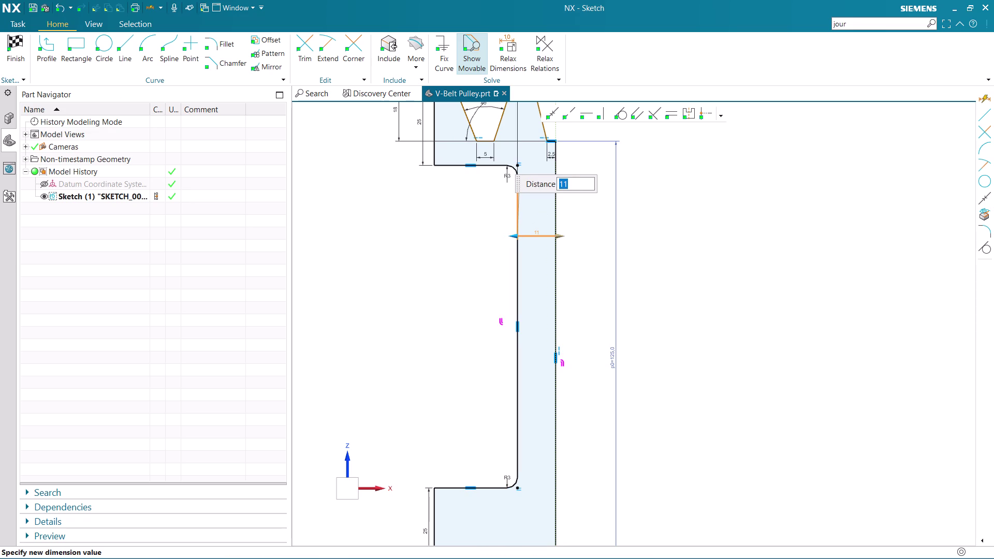
middle_click(585, 233)
scroll(down, 3)
scroll(up, 3)
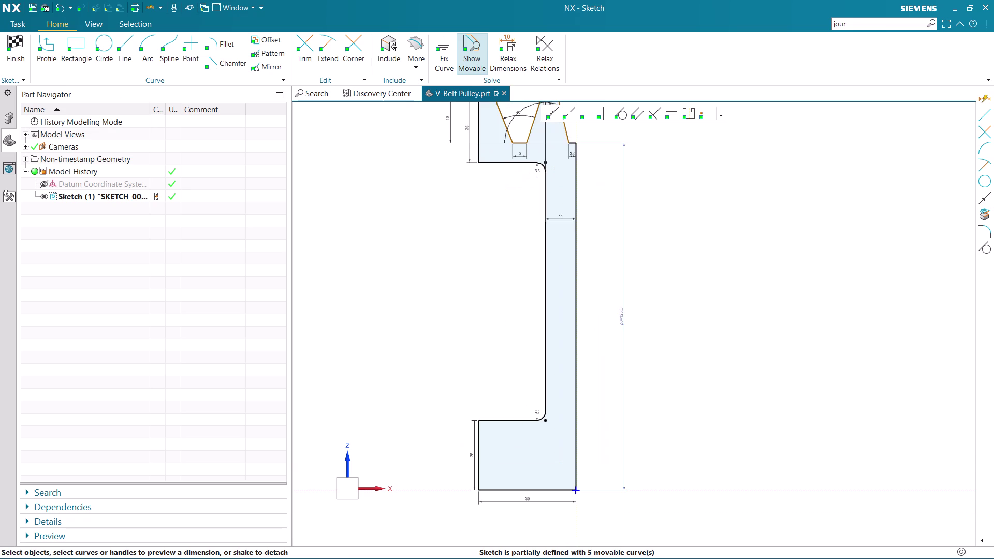
click(219, 40)
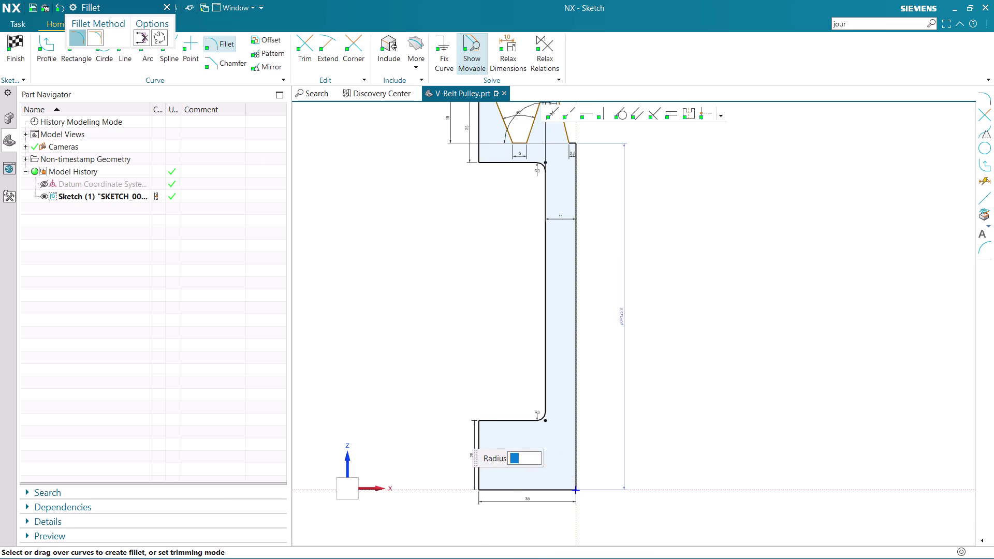
Fillet the hub's top and left edges with radius 3, then exit the Fillet tool.
scroll(up, 3)
click(479, 434)
click(491, 423)
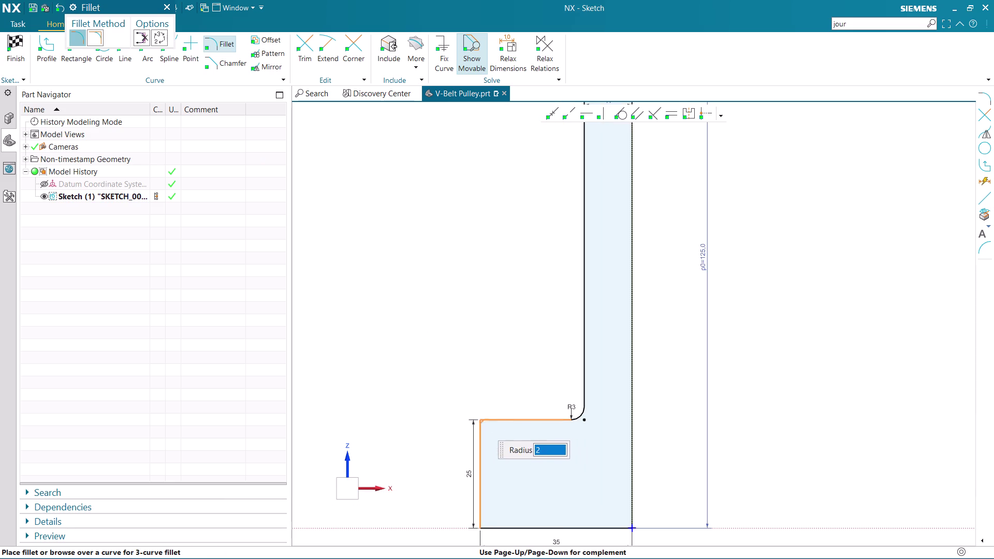
key(3)
key(Return)
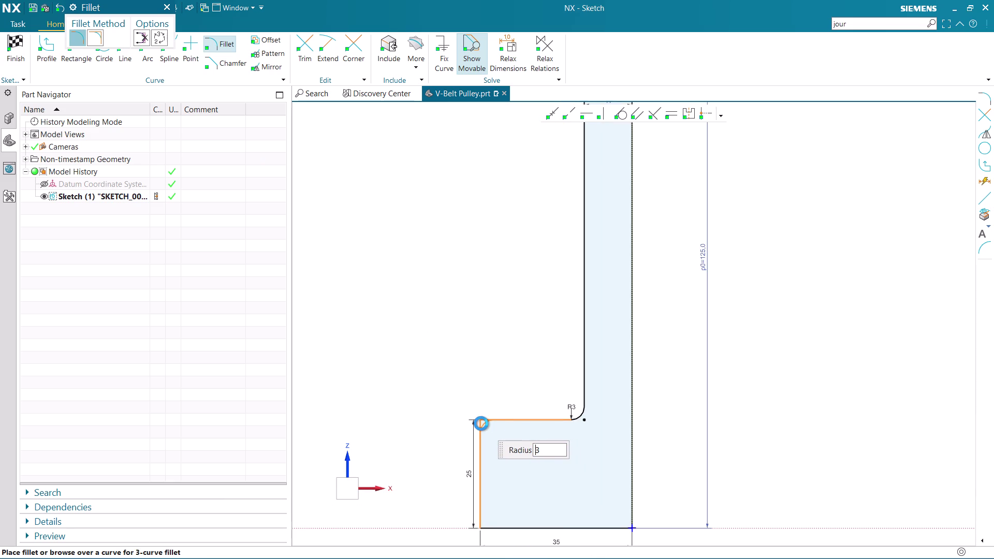
scroll(down, 3)
scroll(down, 3)
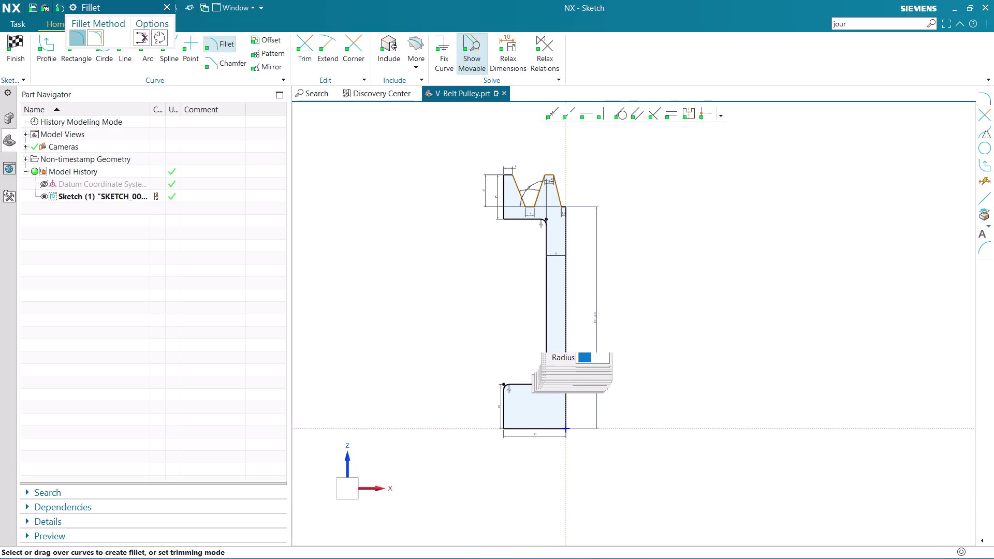
scroll(up, 3)
scroll(up, 3)
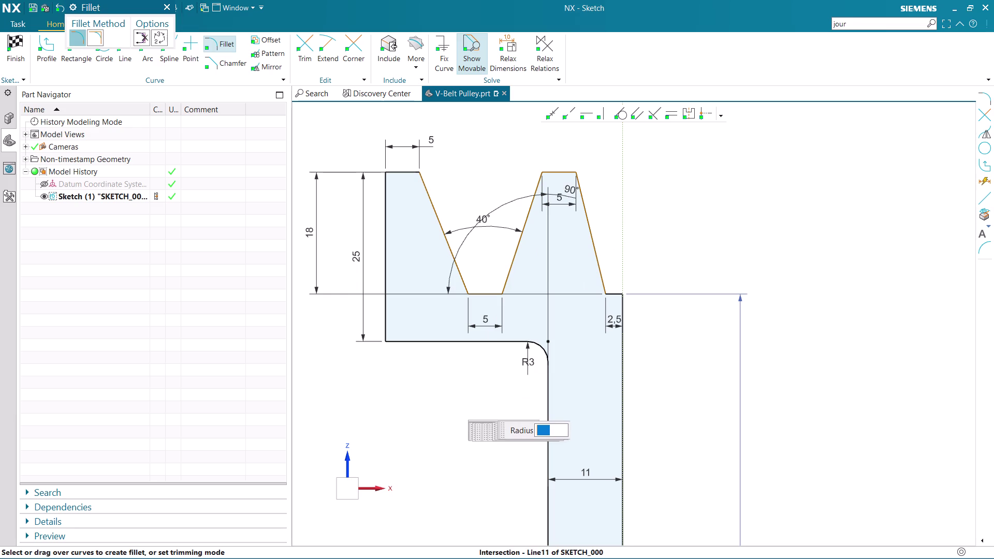
key(Escape)
scroll(up, 3)
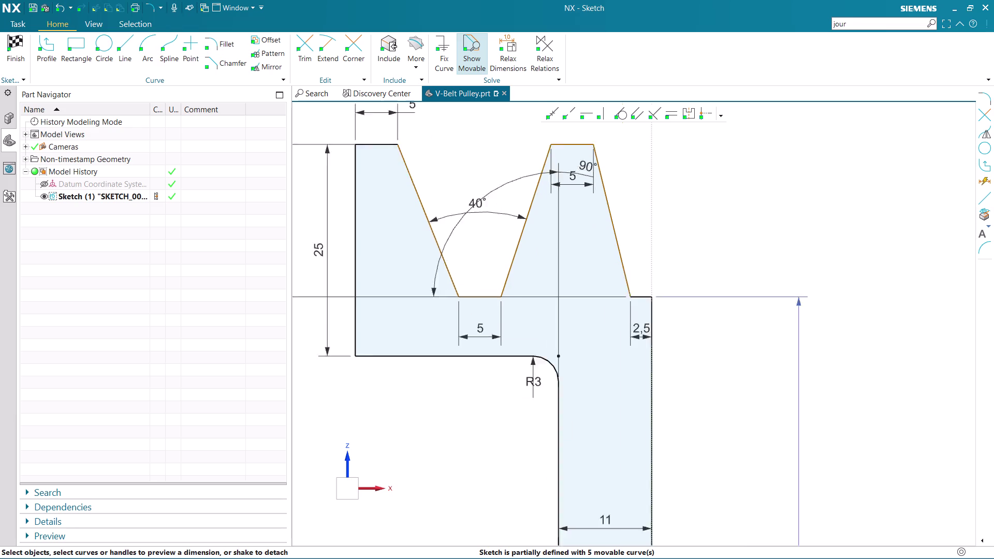
scroll(up, 3)
scroll(up, 3)
scroll(down, 3)
scroll(down, 3)
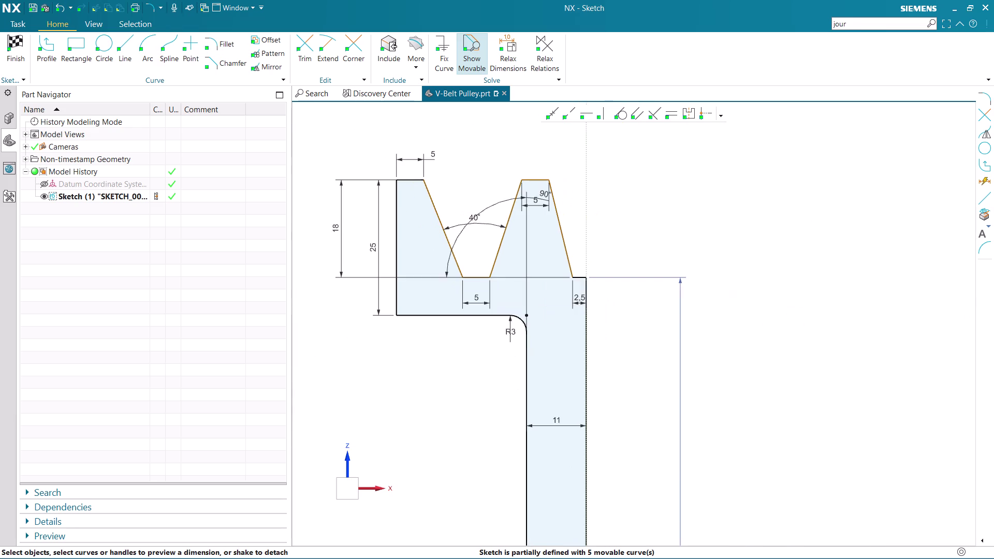
scroll(up, 3)
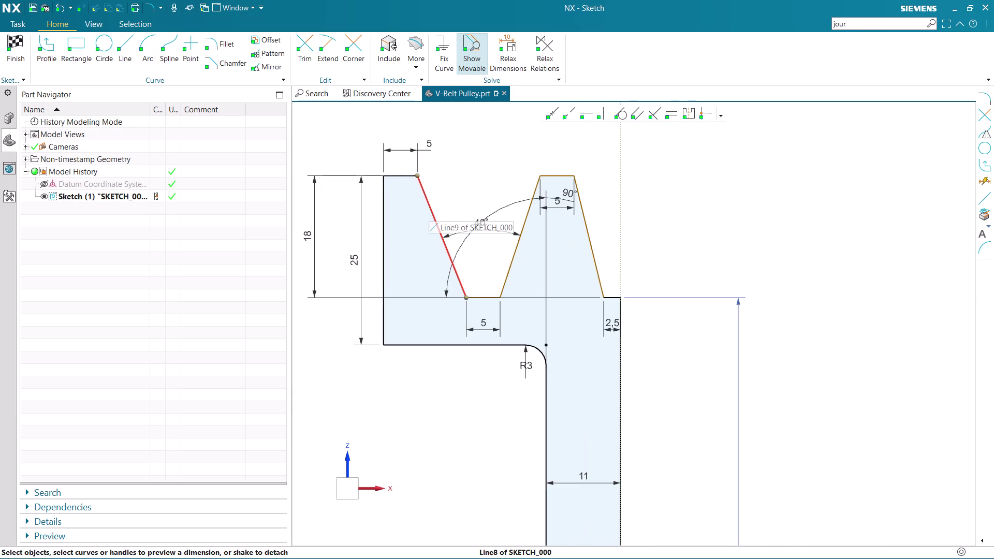
Place a distance dimension between the groove's two flank lines and accept the measured value.
click(429, 208)
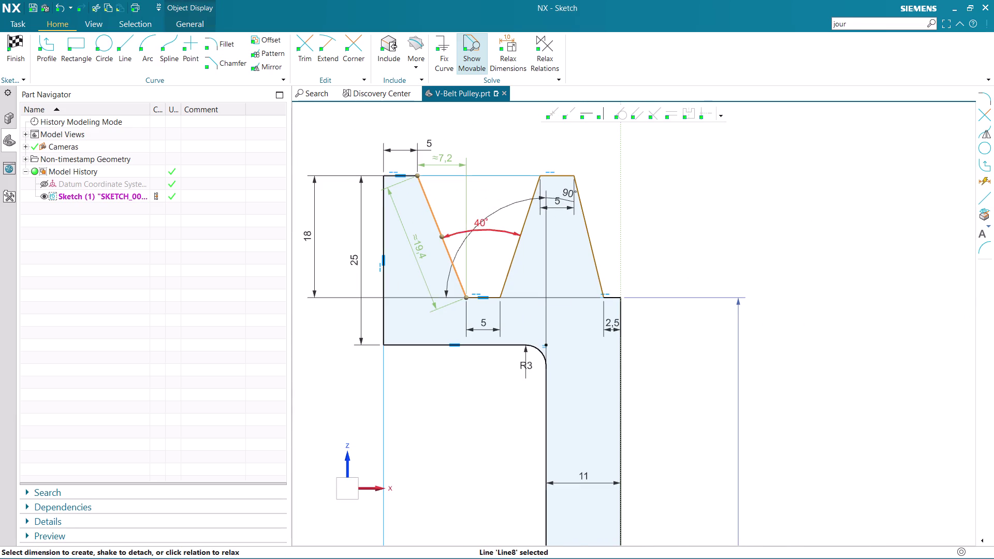
drag(421, 254, 493, 209)
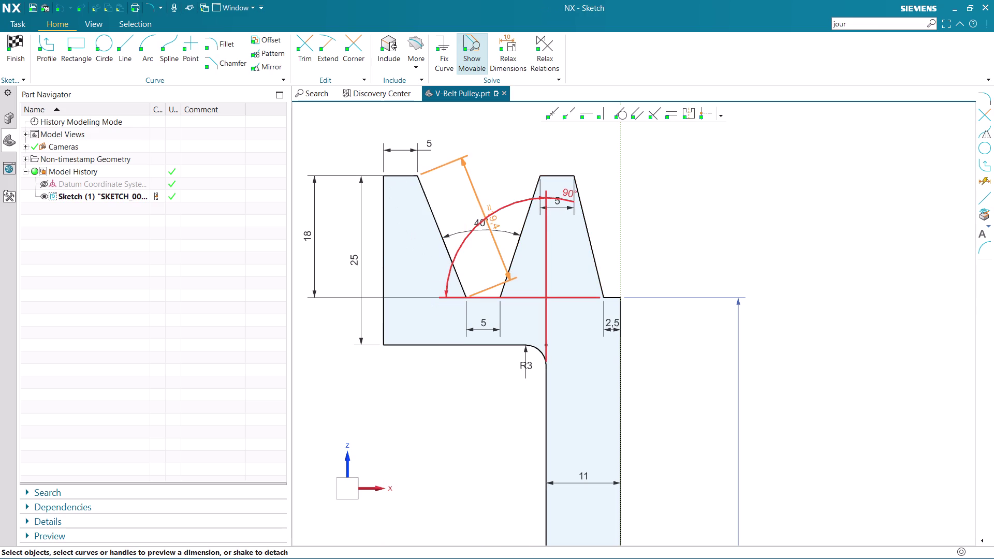
drag(494, 209, 481, 211)
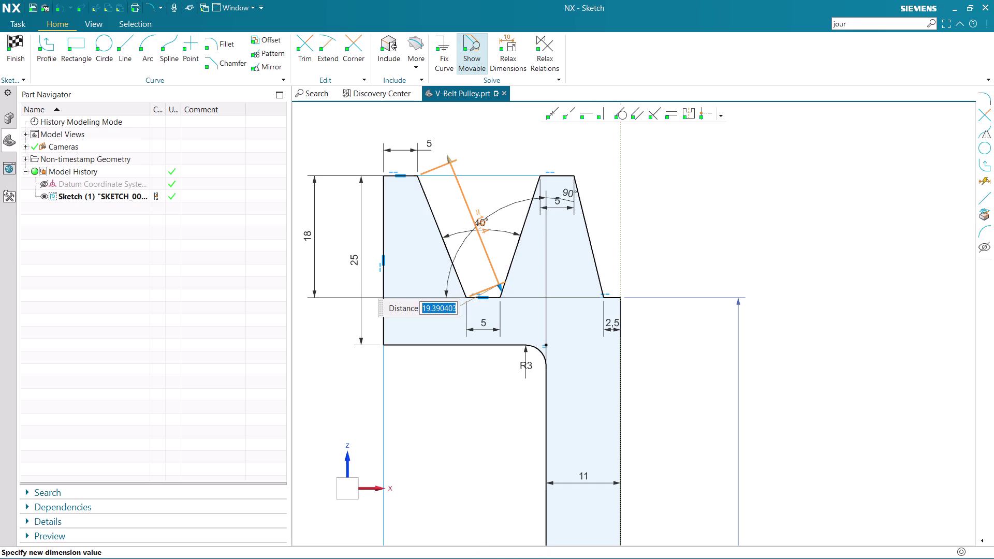
scroll(up, 3)
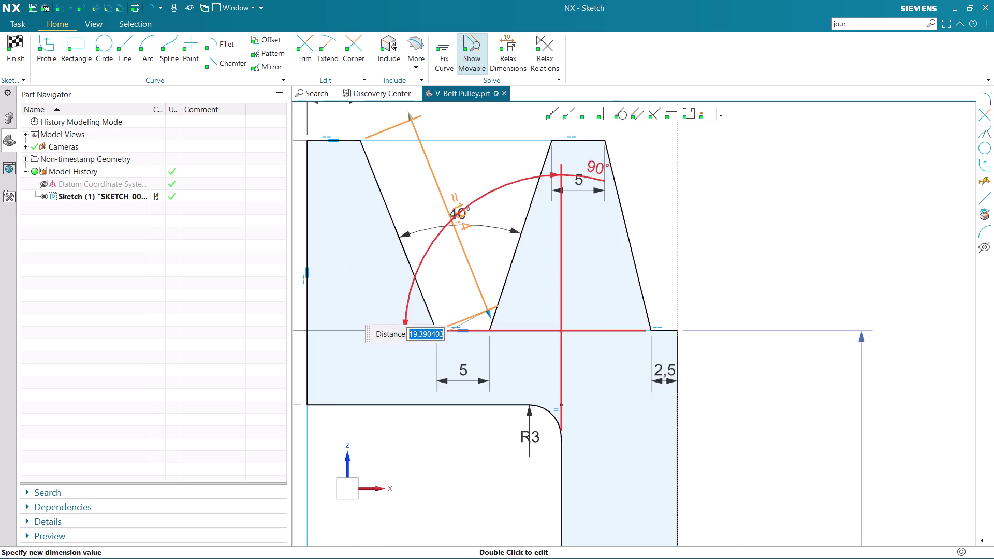
scroll(down, 3)
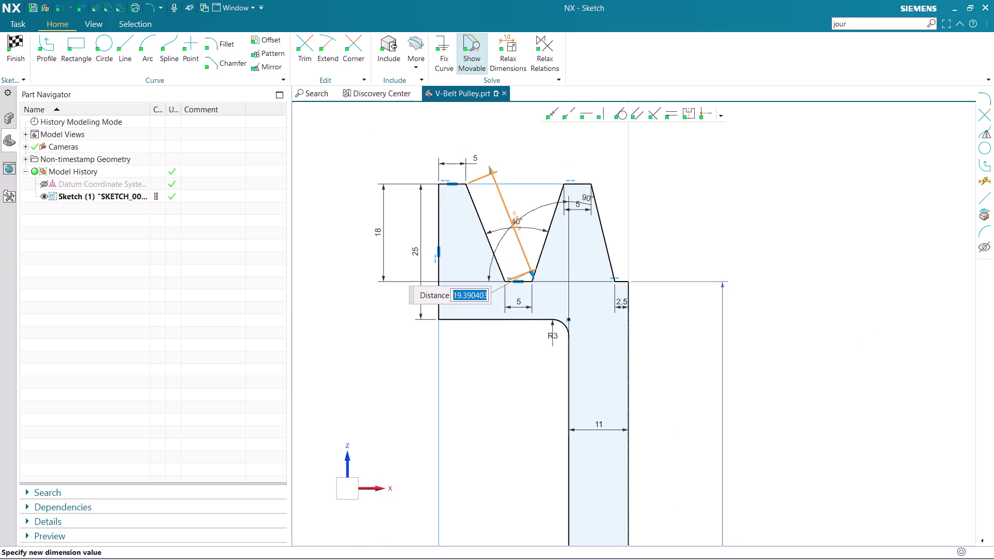
scroll(up, 3)
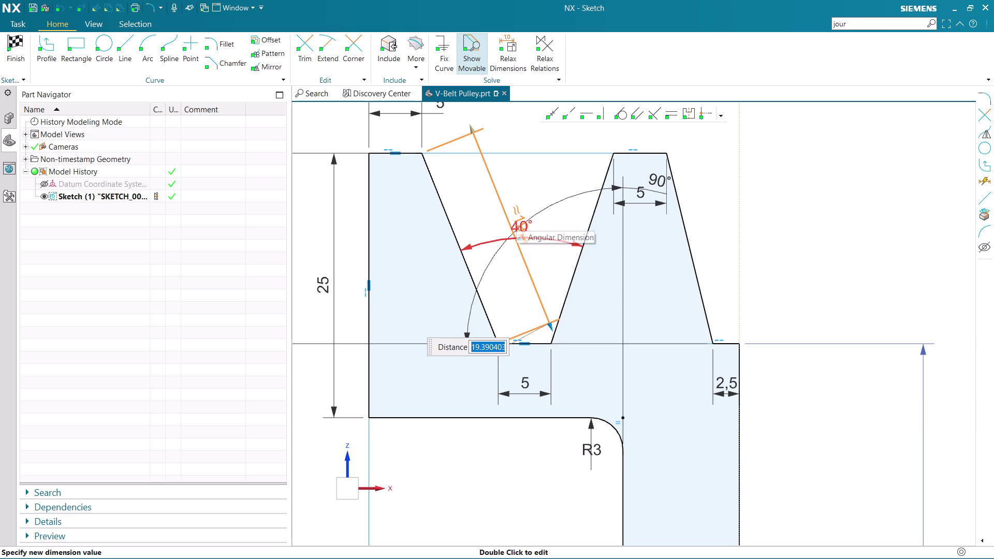
drag(518, 216, 546, 192)
drag(489, 178, 507, 154)
key(Escape)
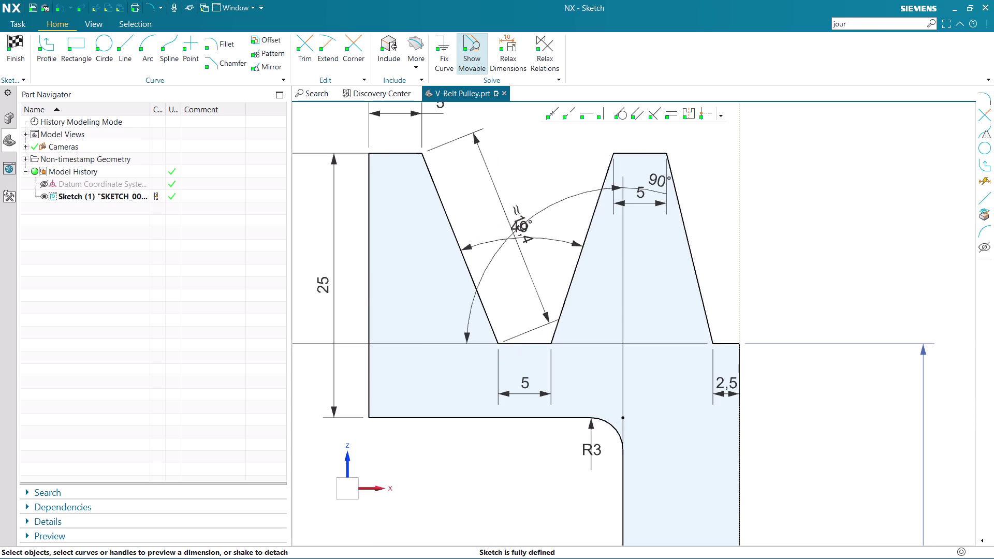
Try a groove distance of 18, undo back to 19.39, and close the edit box.
drag(519, 211, 541, 151)
double_click(542, 176)
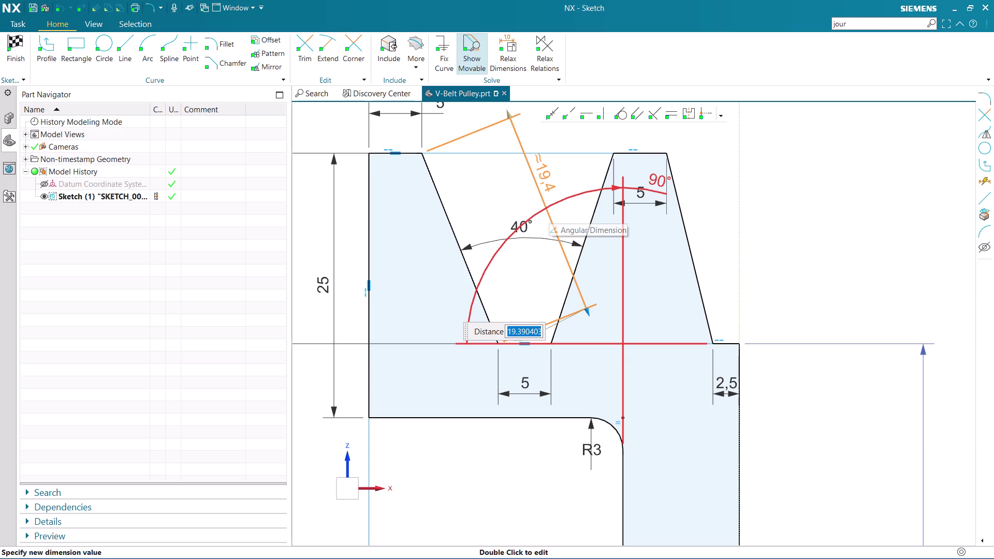
double_click(544, 173)
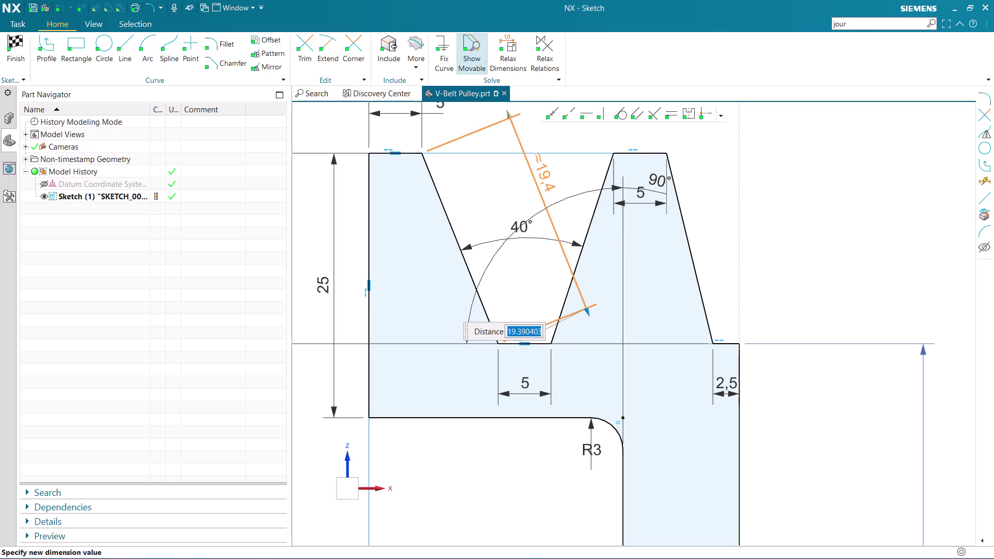
key(1)
key(8)
key(Return)
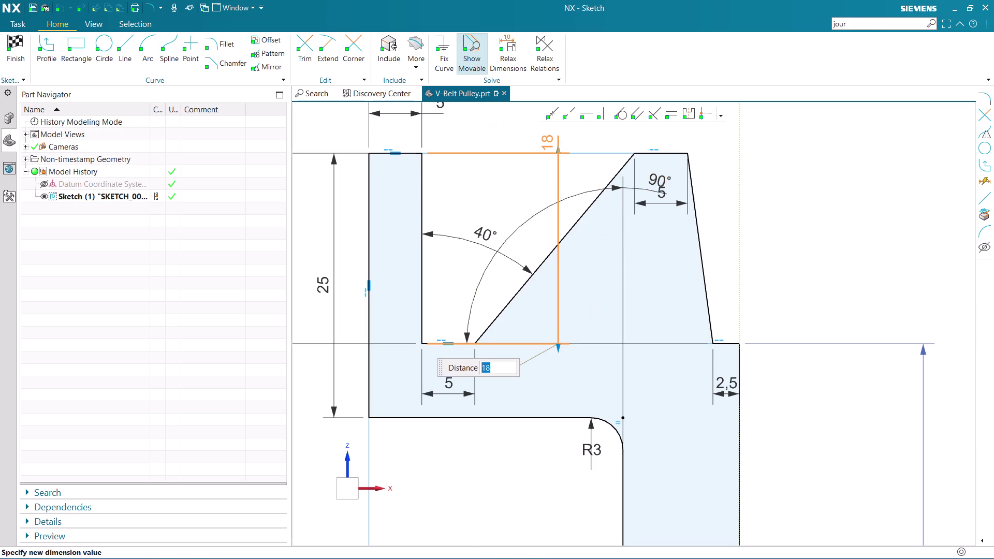
scroll(down, 3)
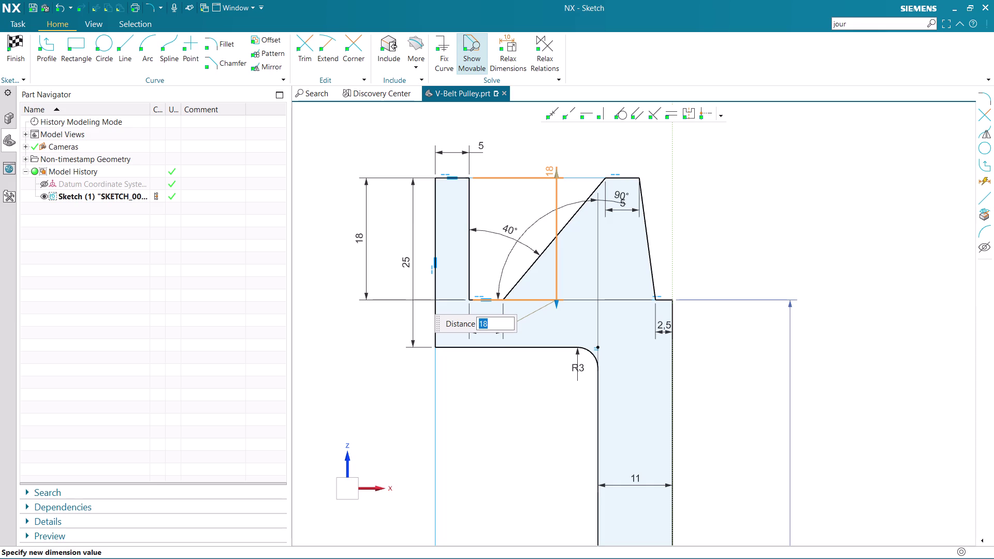
key(ctrl+z)
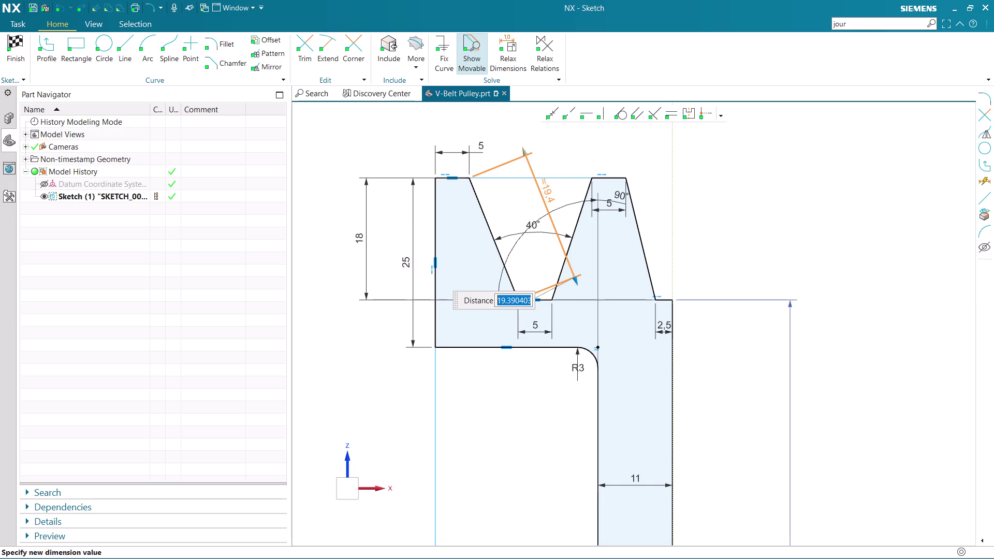
click(553, 151)
scroll(down, 3)
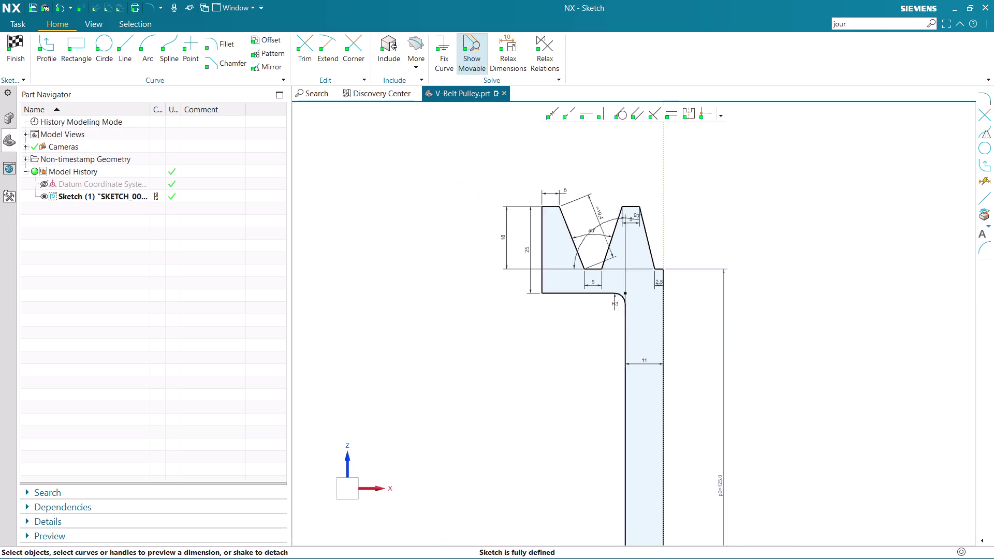
Zoom out to show the whole profile and launch Mirror Curve.
scroll(down, 3)
scroll(up, 3)
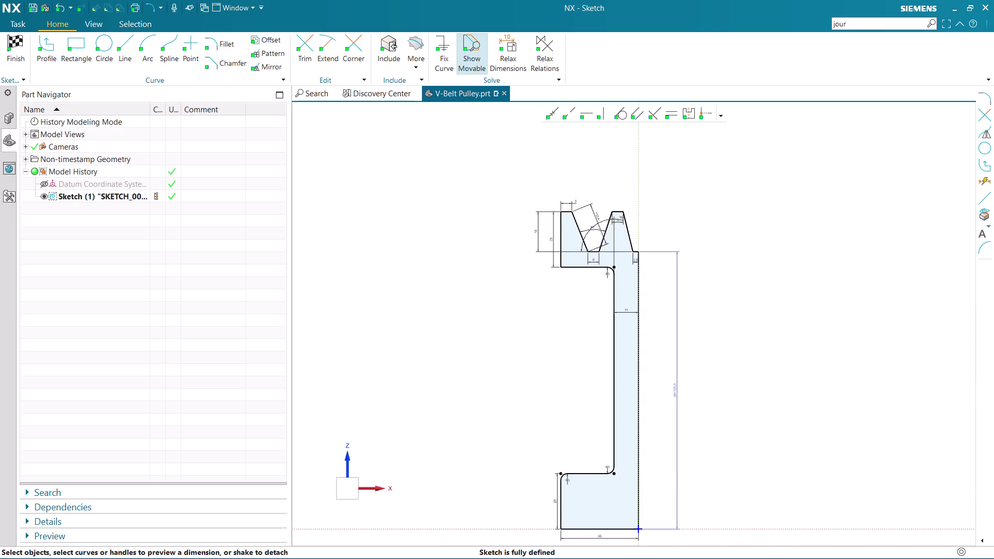
scroll(down, 3)
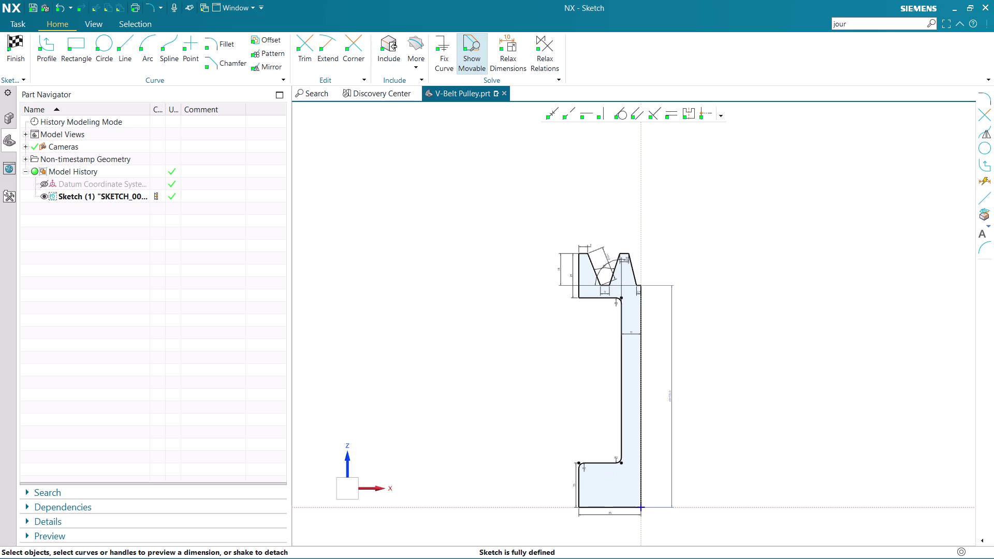
scroll(up, 3)
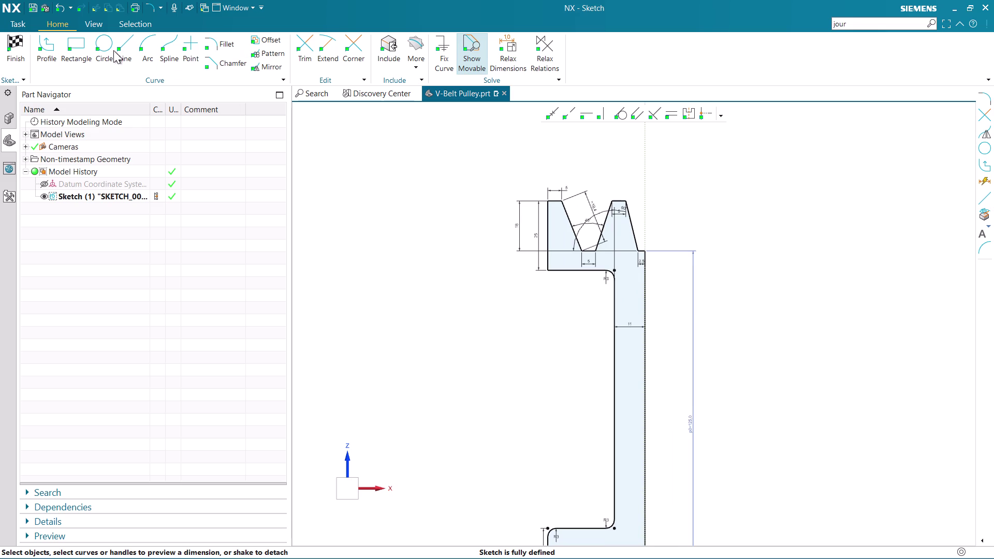
click(267, 64)
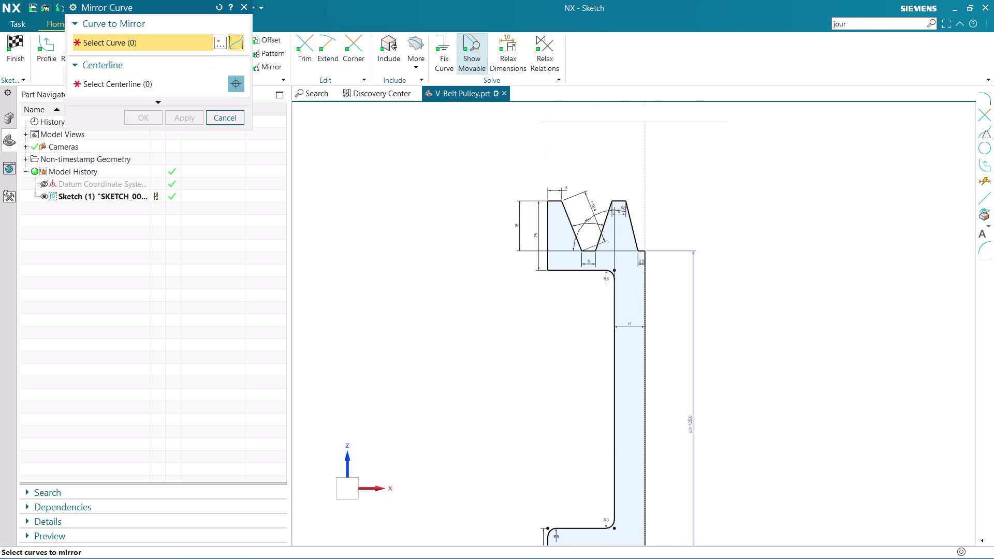
Select the half profile using the Connected Curves rule, then cancel the mirror.
click(645, 282)
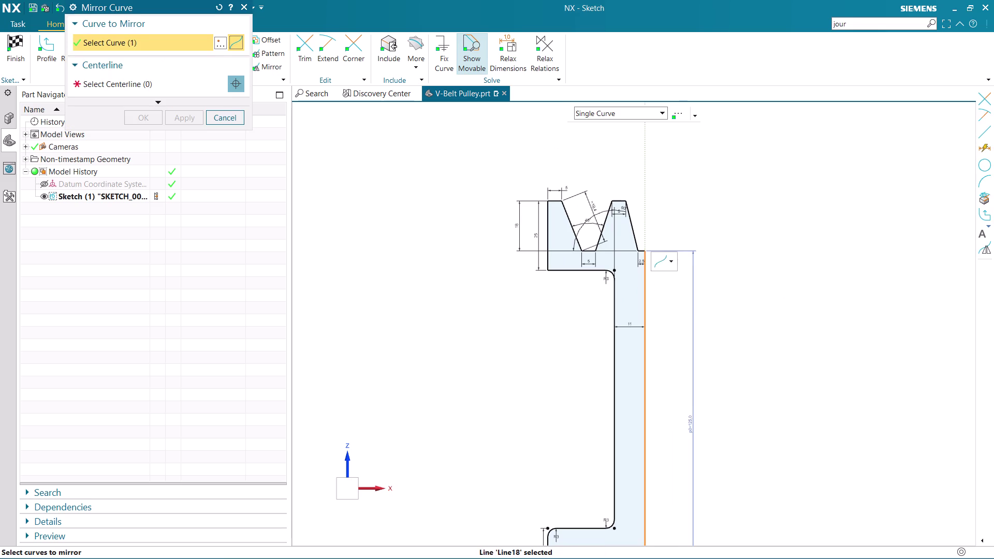
click(608, 117)
click(636, 142)
click(611, 363)
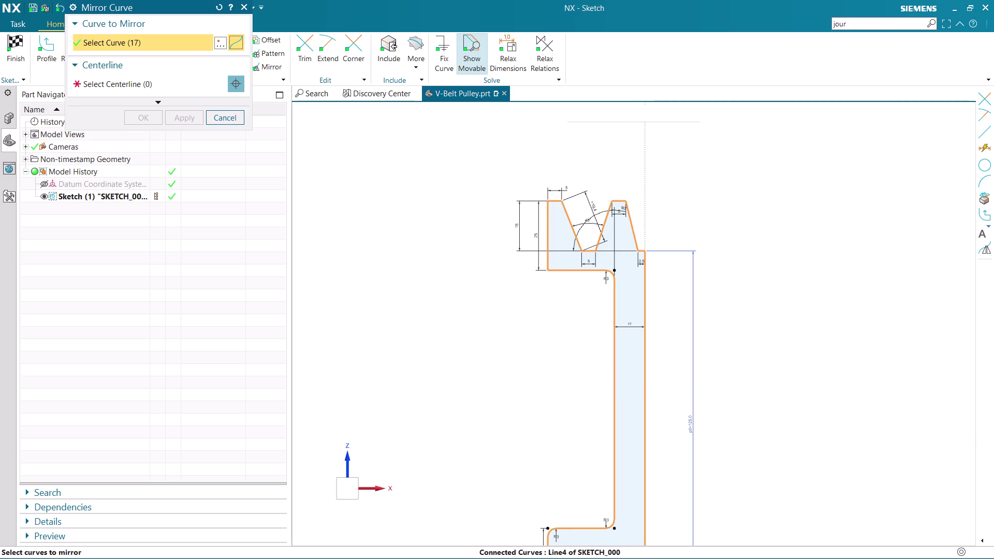
scroll(down, 3)
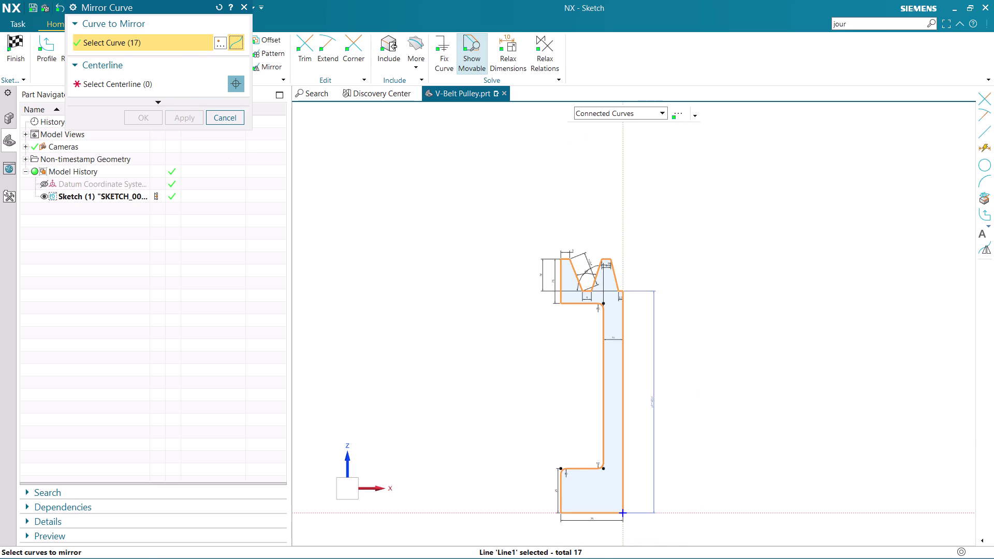
key(Escape)
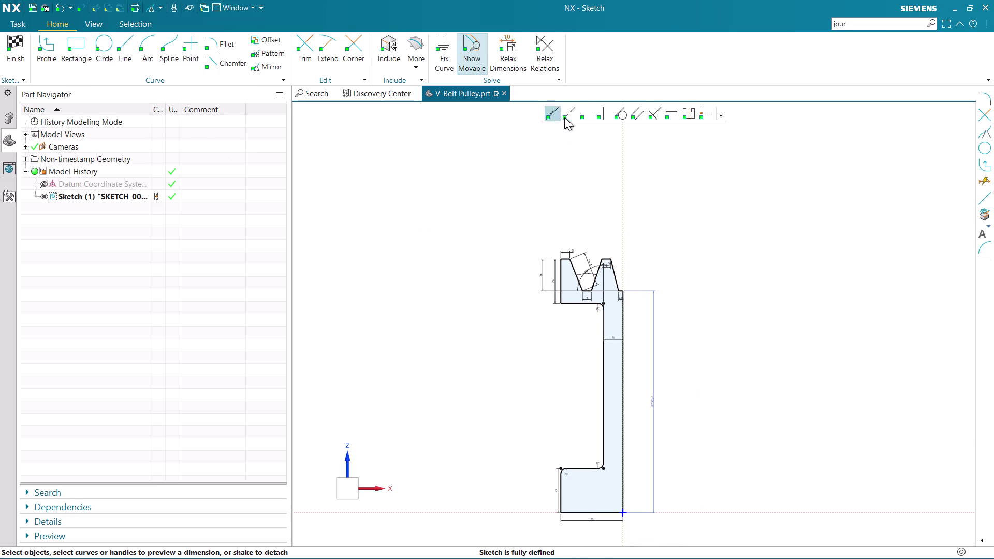
Mirror the connected half profile about the vertical centreline.
click(269, 62)
click(114, 86)
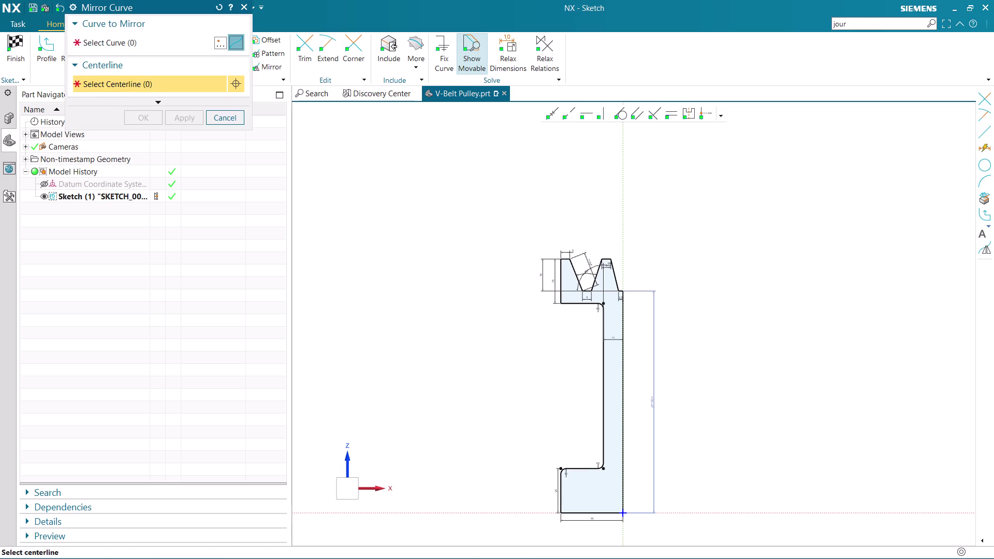
click(621, 356)
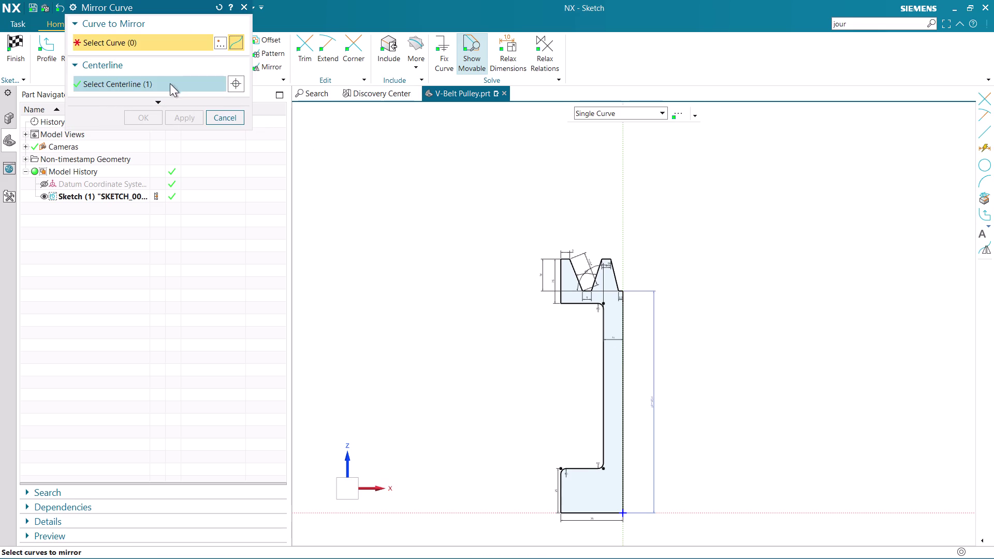
click(627, 114)
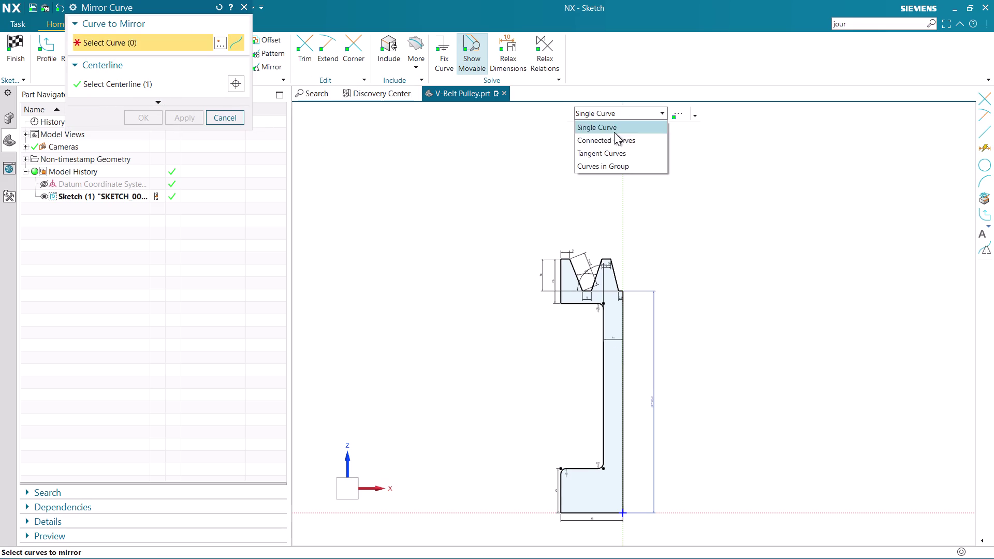
click(606, 145)
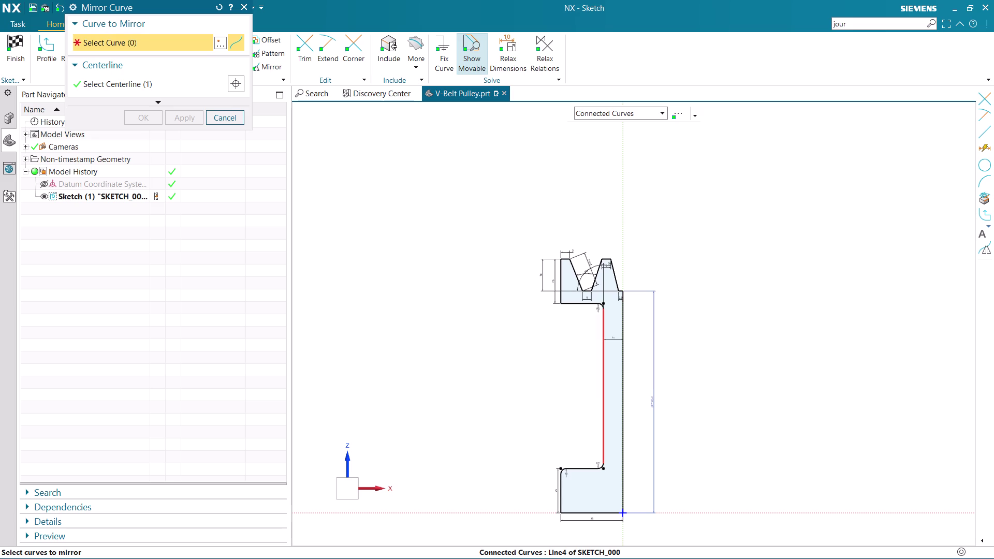
click(600, 376)
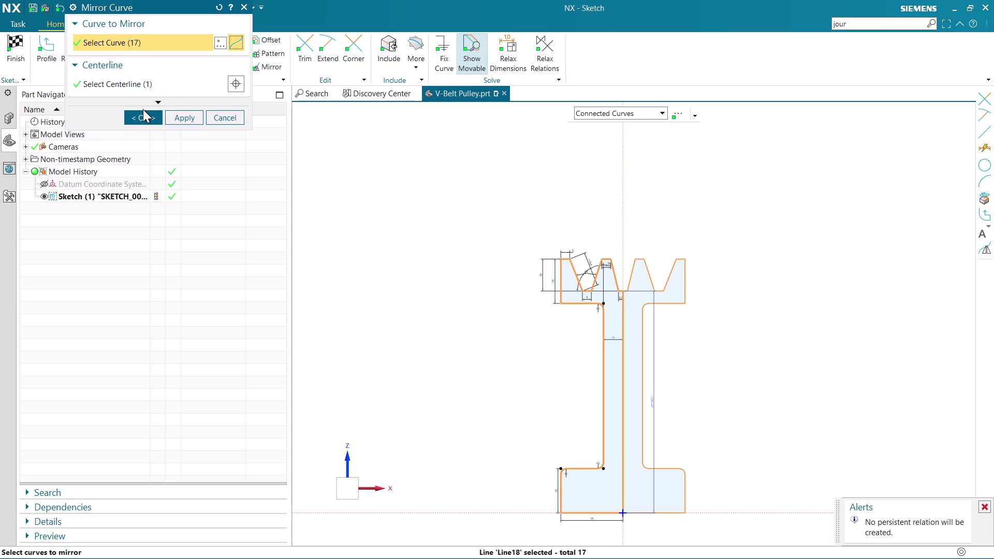
click(142, 116)
Review the mirrored three-groove profile and start a Rapid Dimension.
scroll(down, 3)
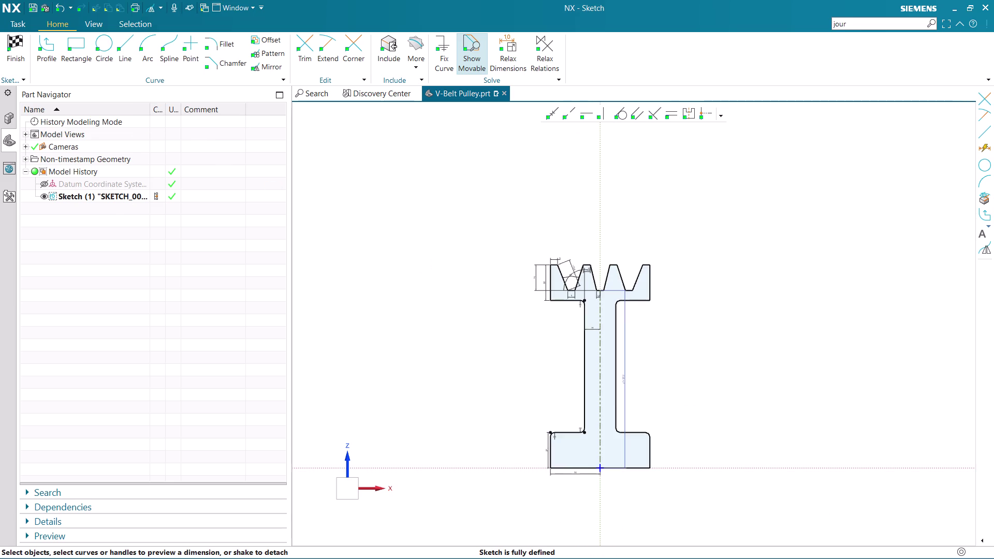
scroll(down, 3)
scroll(up, 3)
scroll(up, 3)
scroll(up, 3)
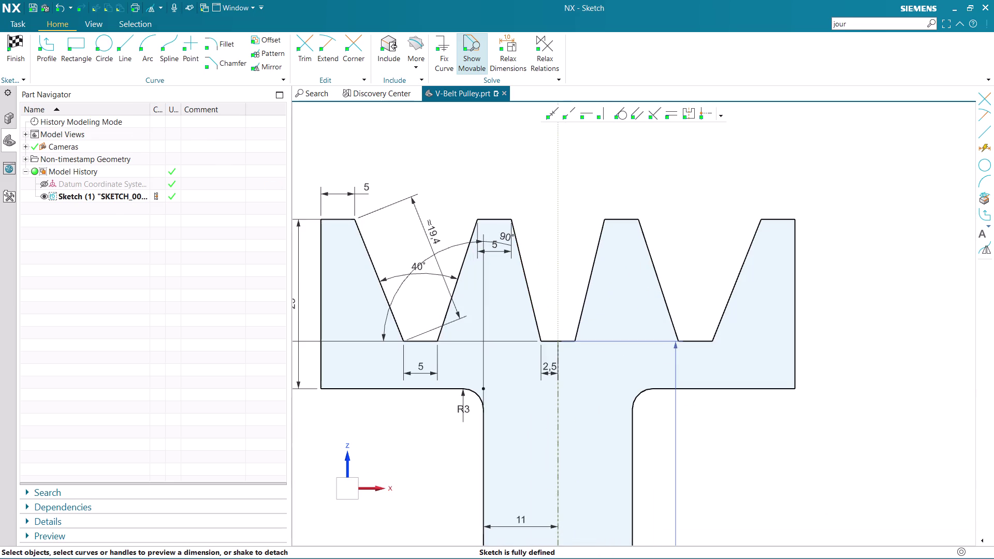
scroll(down, 3)
scroll(up, 3)
scroll(down, 3)
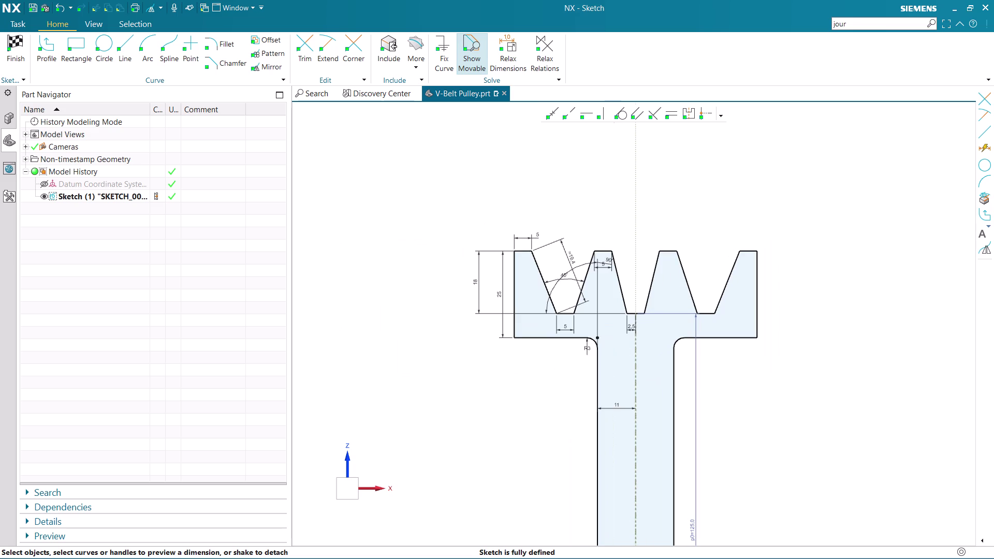
scroll(up, 3)
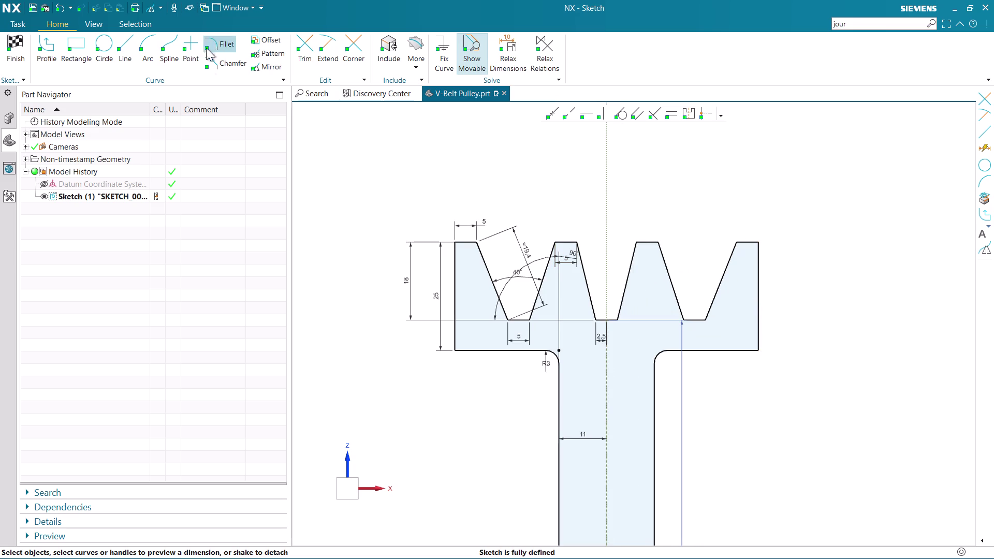
key(Escape)
key(d)
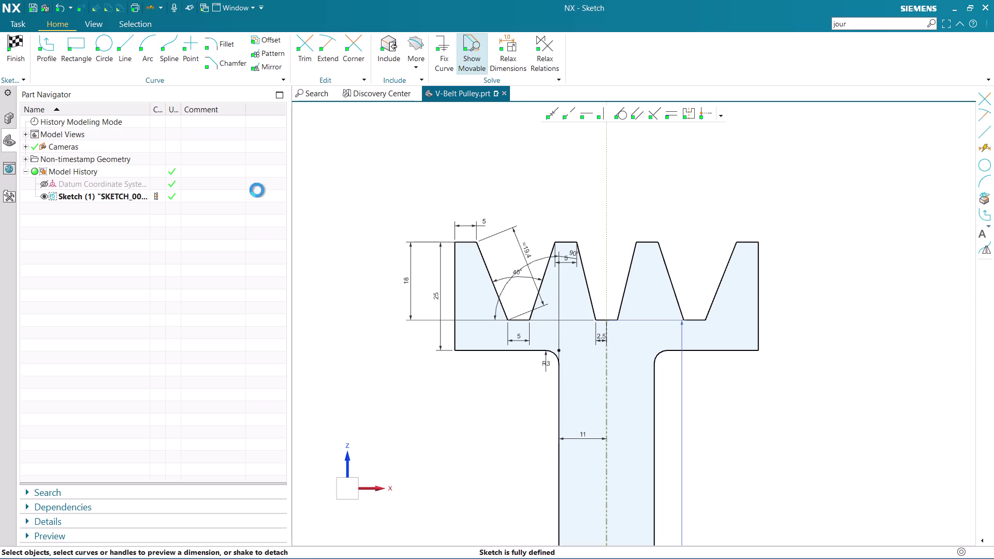
click(216, 155)
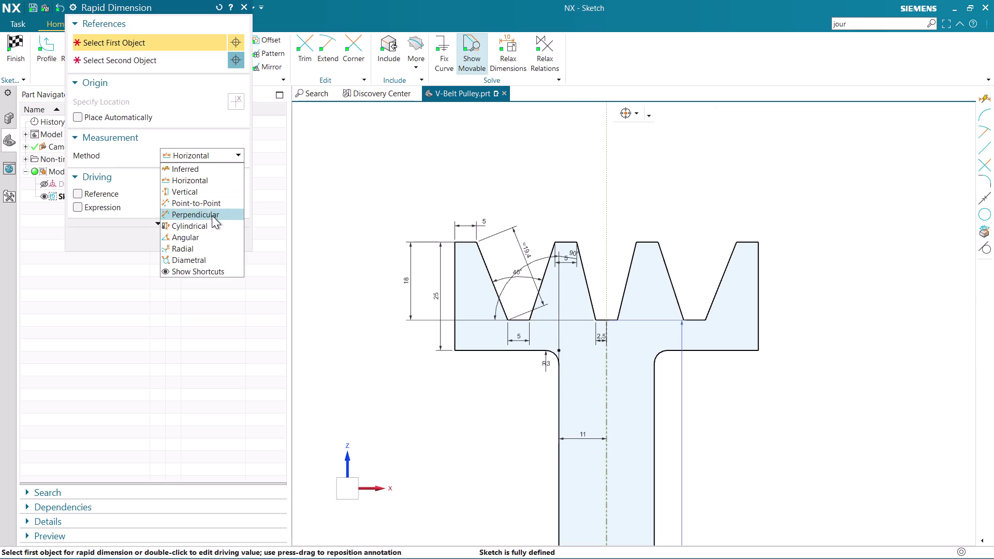
Add an angular dimension of about 27.4° between the central groove's two flanks.
click(207, 236)
scroll(up, 3)
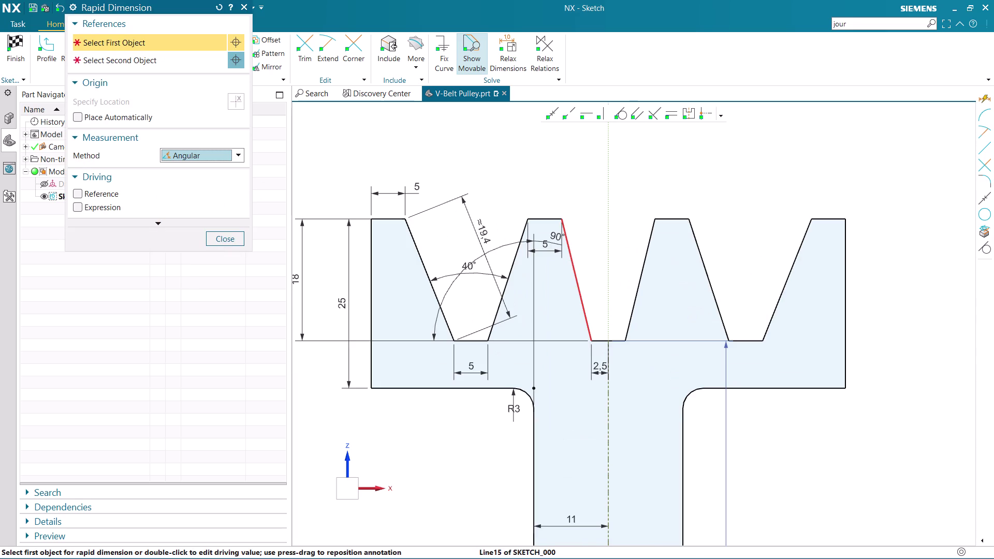
click(574, 273)
click(640, 273)
click(617, 246)
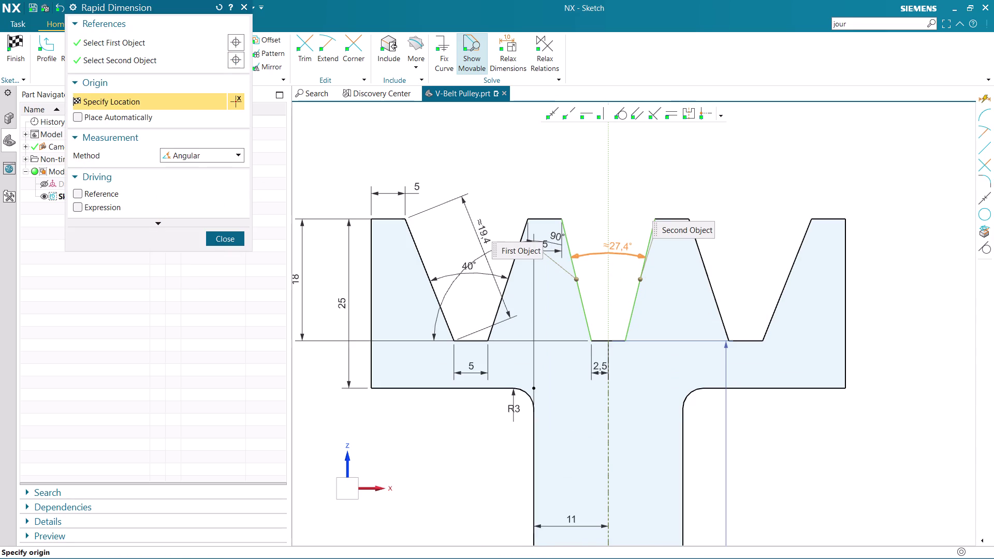
key(Escape)
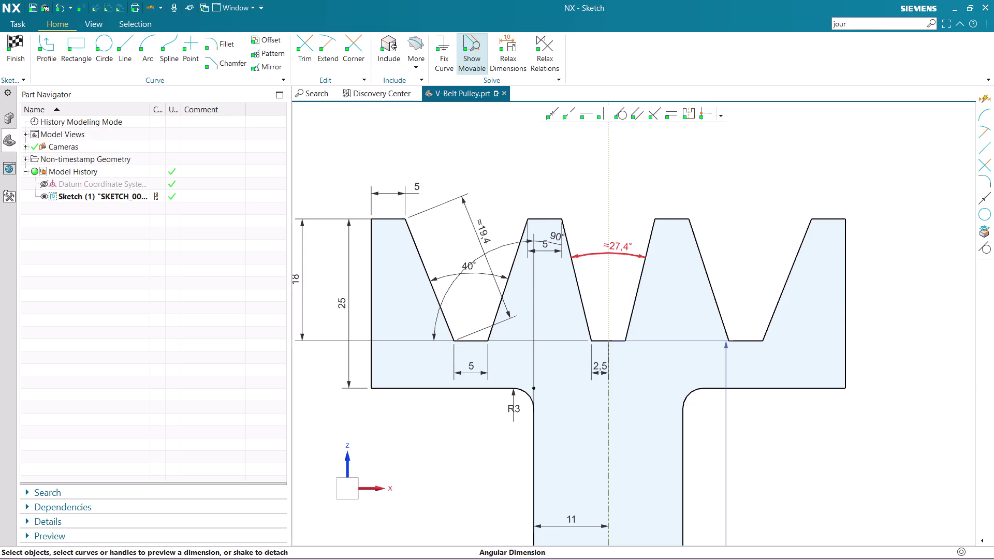
Change the groove angle to 40°, then undo it back to about 27.4°.
double_click(616, 250)
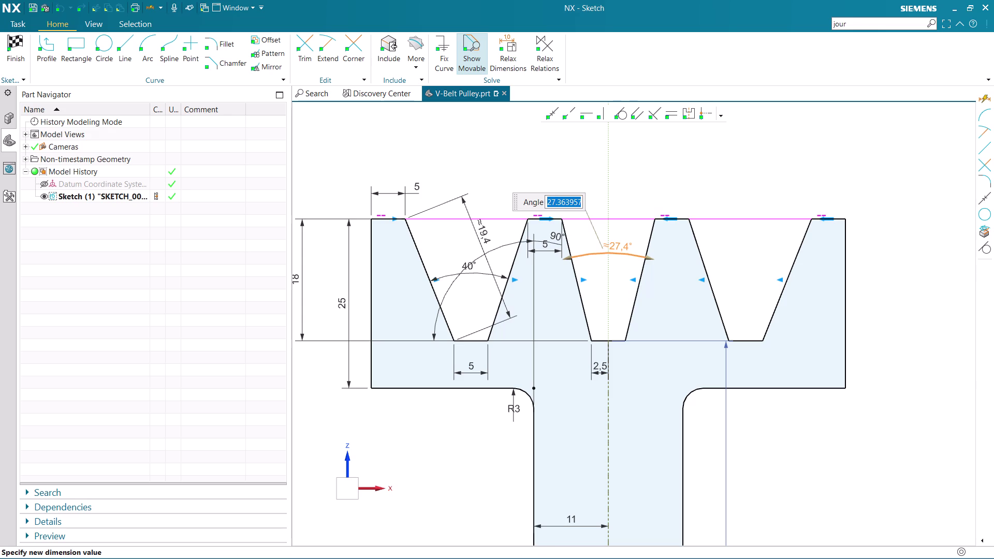
text(40)
key(Return)
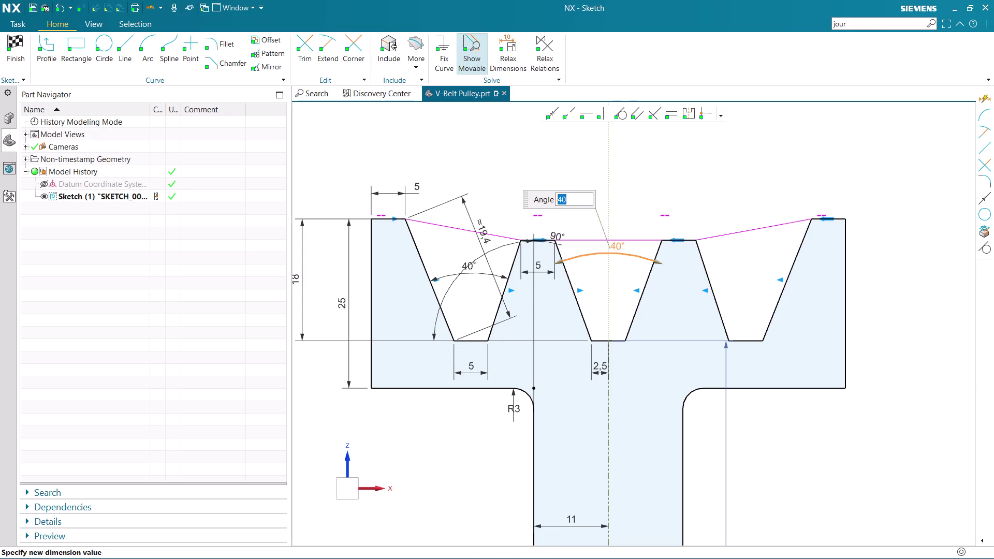
scroll(down, 3)
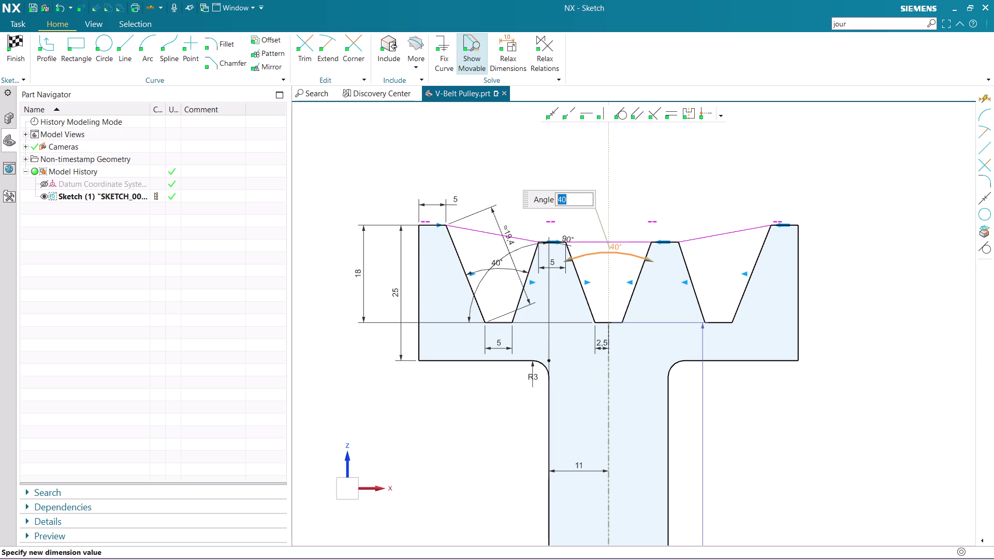
scroll(up, 3)
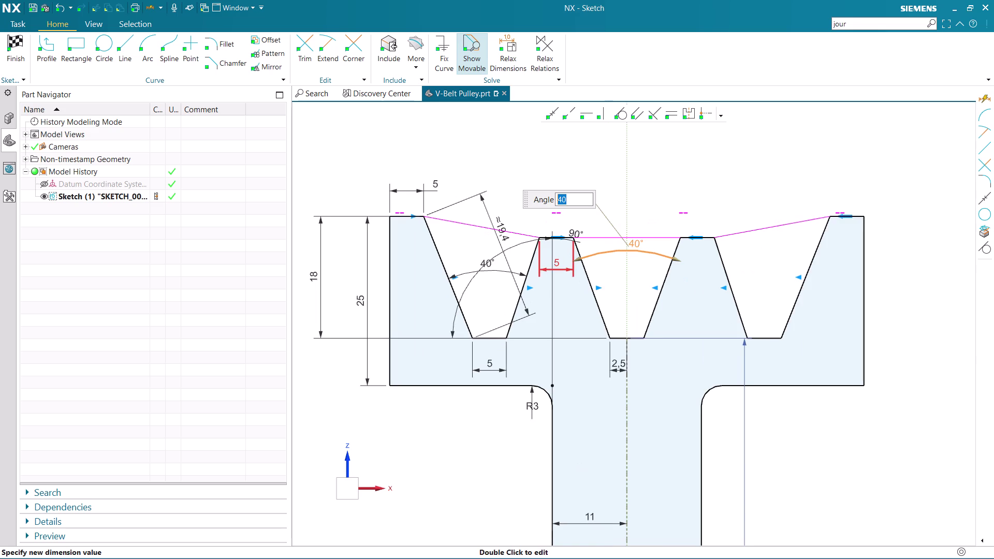
scroll(up, 3)
middle_click(690, 190)
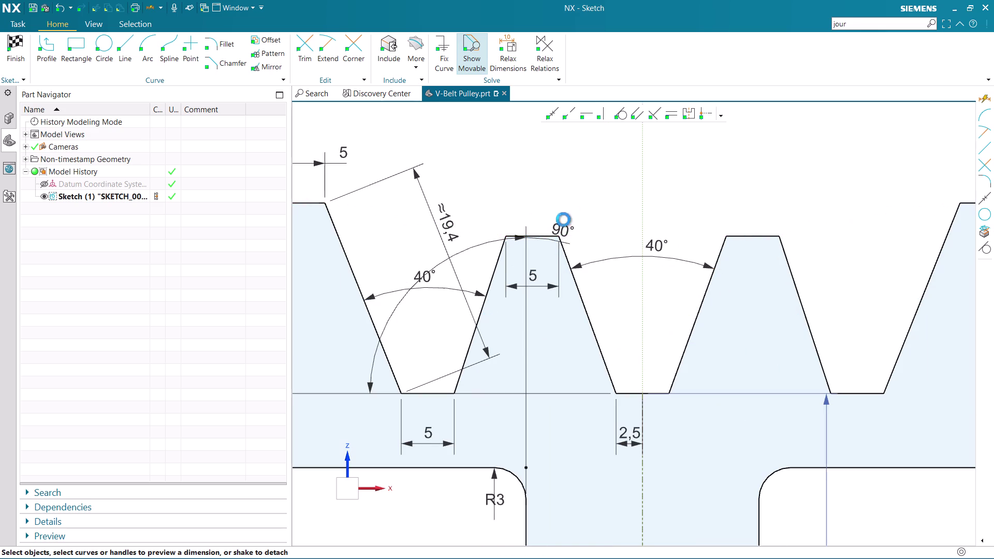
scroll(down, 3)
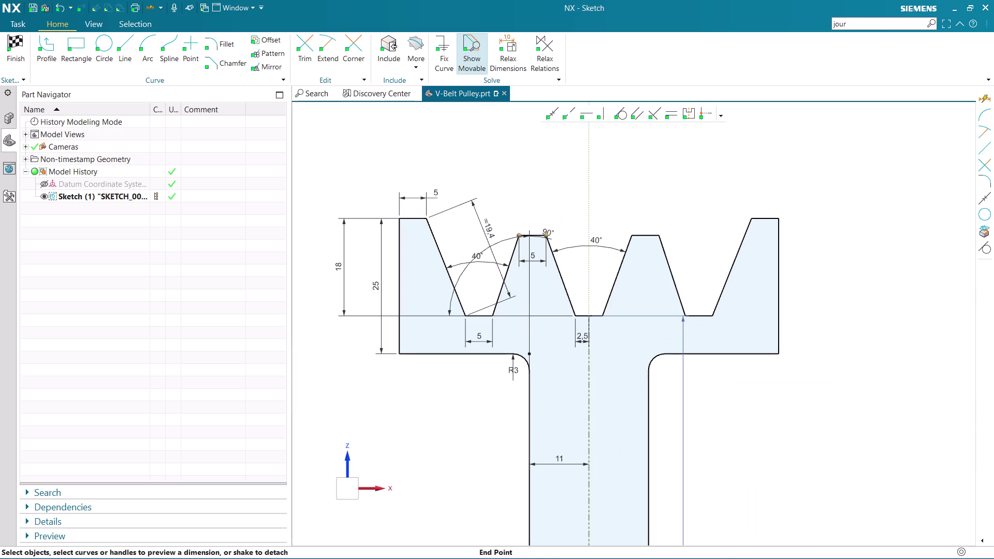
key(ctrl+z)
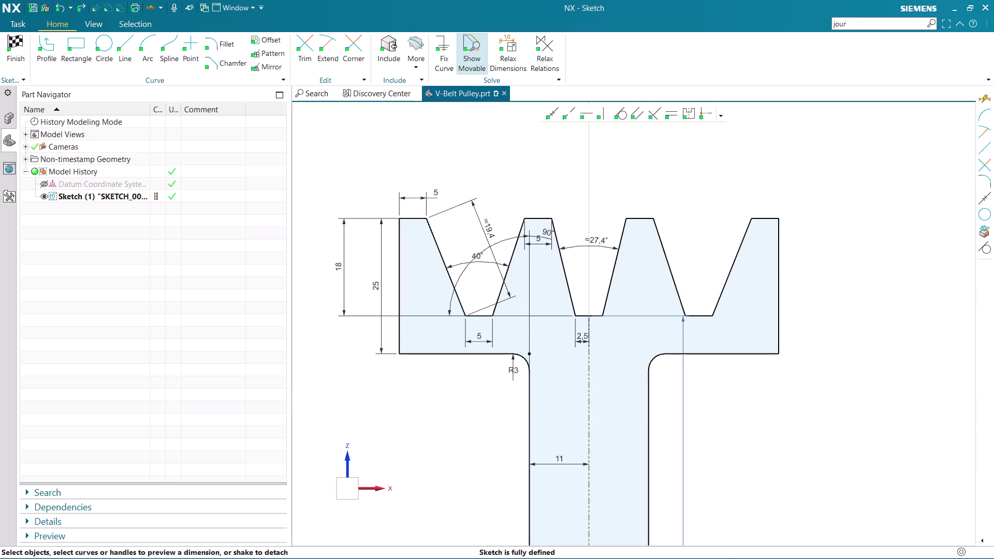
scroll(down, 3)
scroll(up, 3)
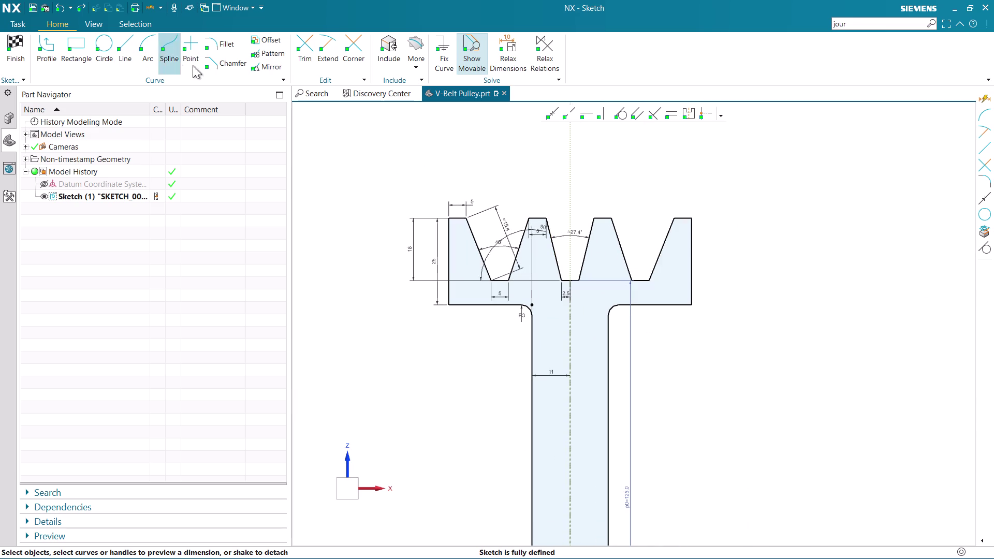
key(d)
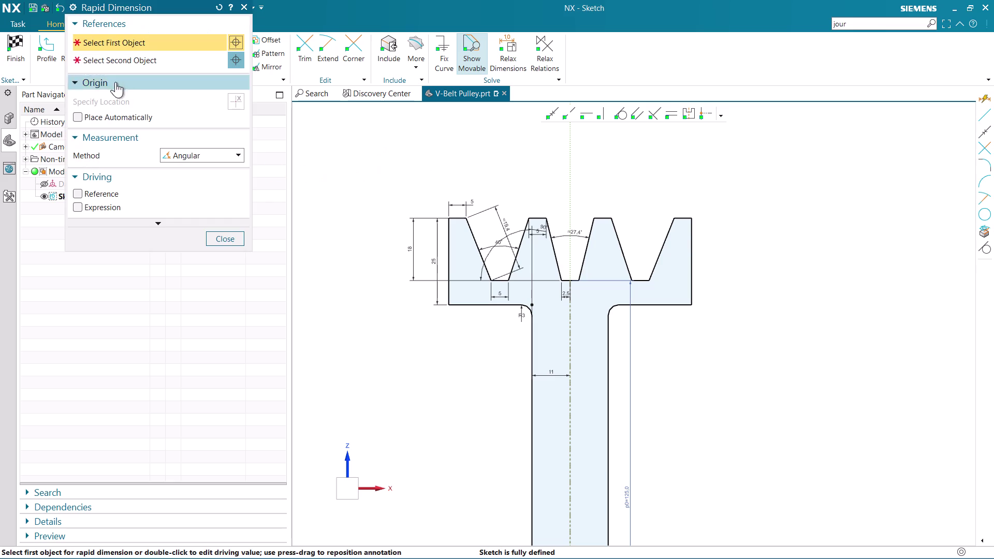
click(190, 152)
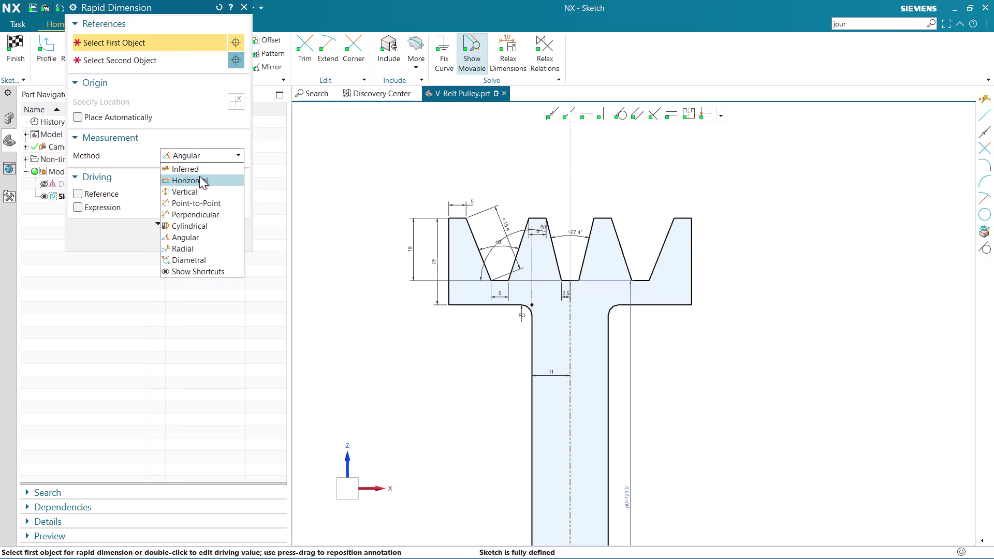
click(199, 176)
scroll(up, 3)
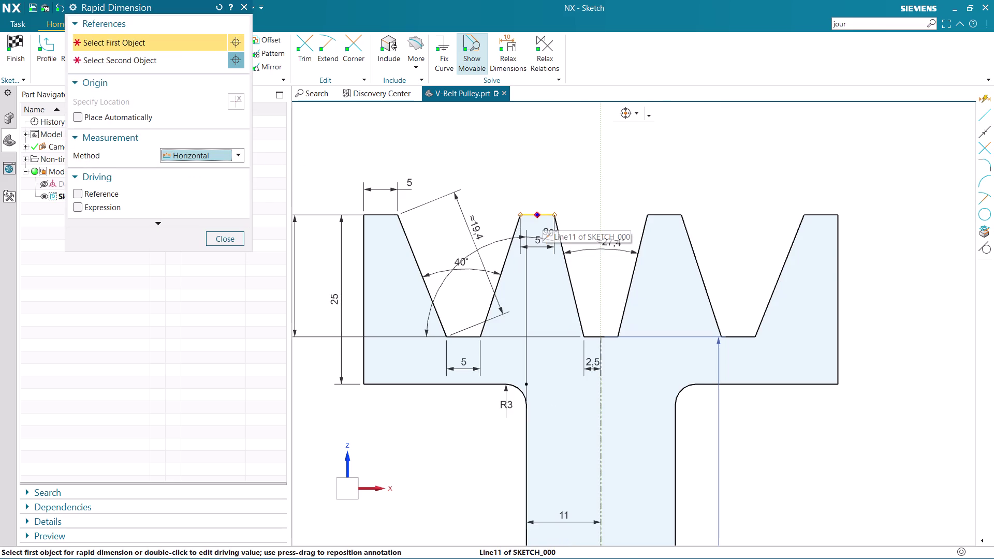
click(536, 214)
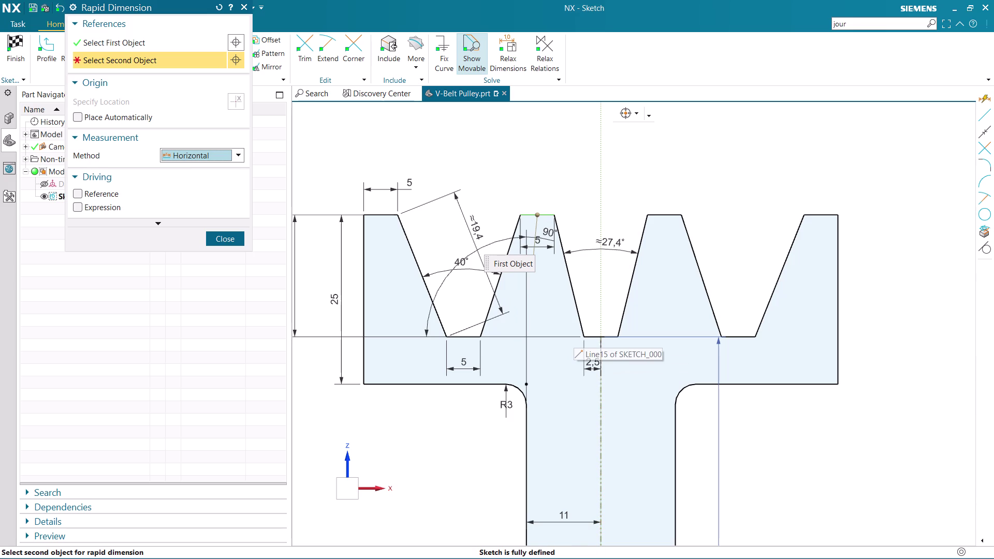
scroll(up, 3)
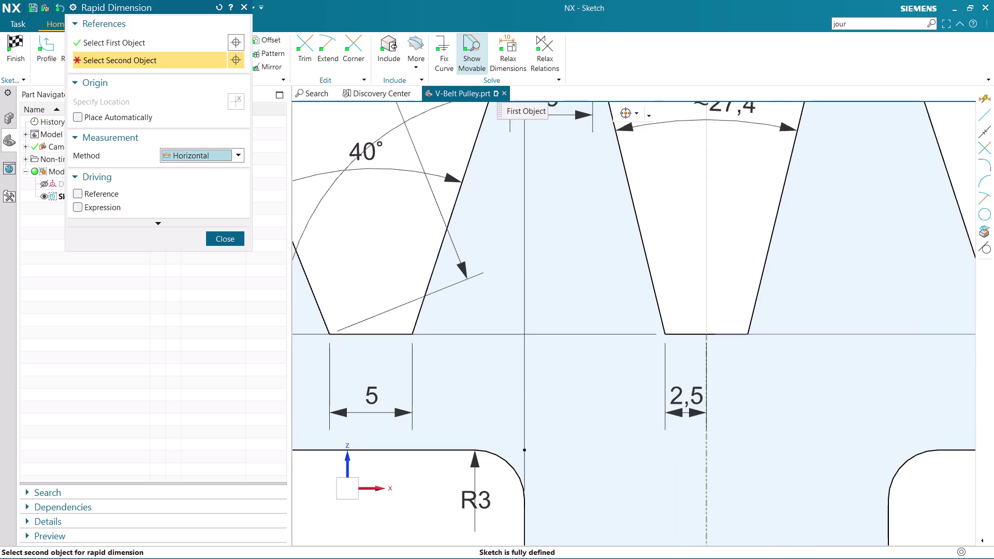
scroll(down, 3)
scroll(up, 3)
scroll(up, 3)
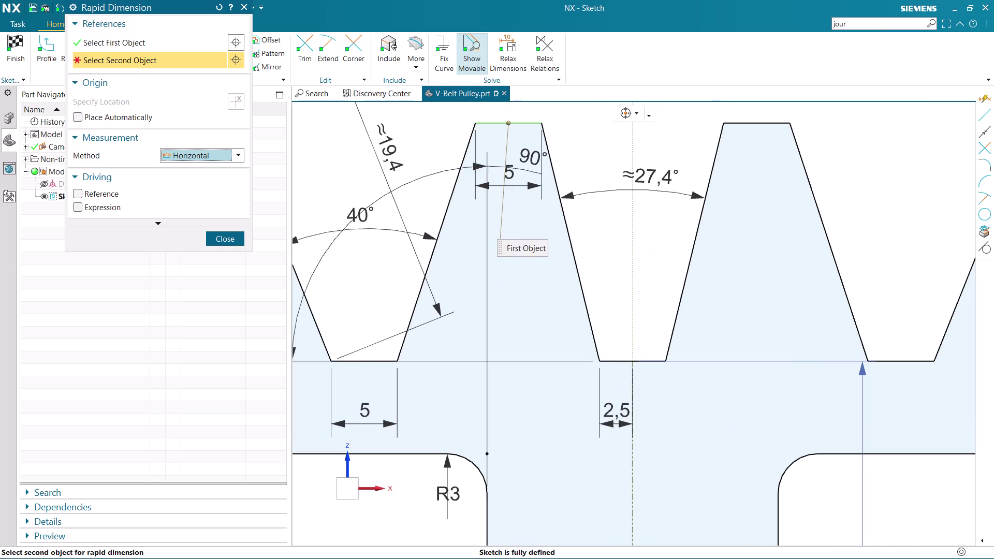
click(600, 362)
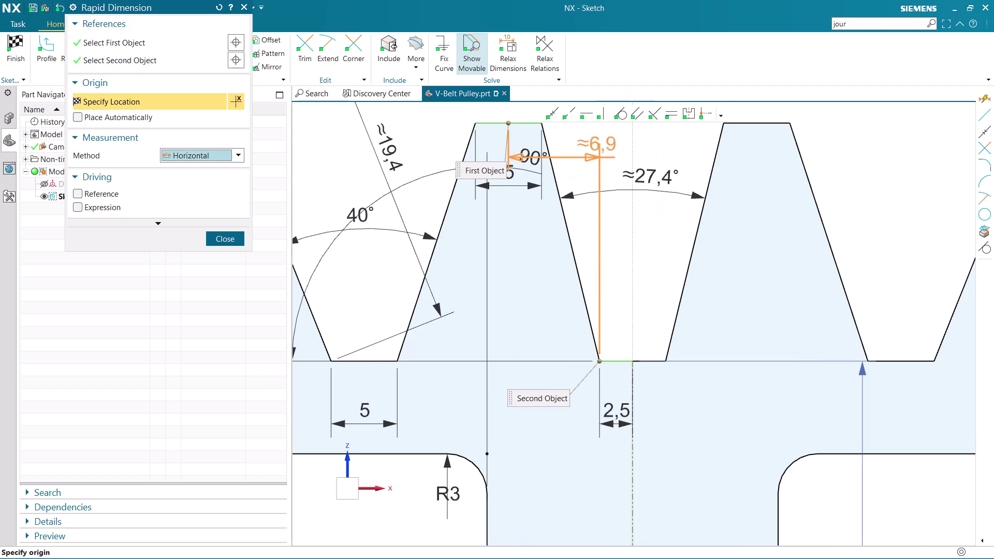
key(Escape)
key(Escape)
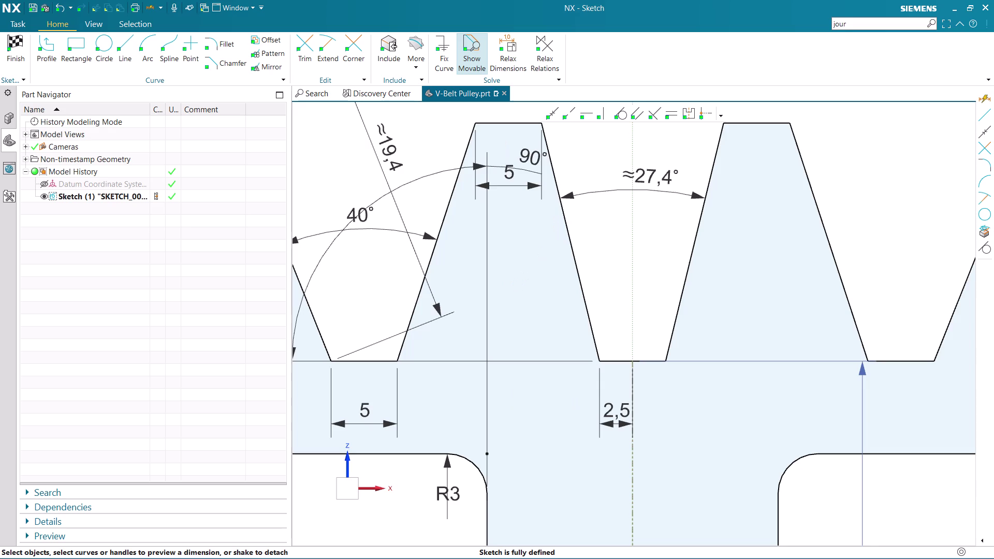
scroll(down, 3)
scroll(down, 3)
scroll(up, 3)
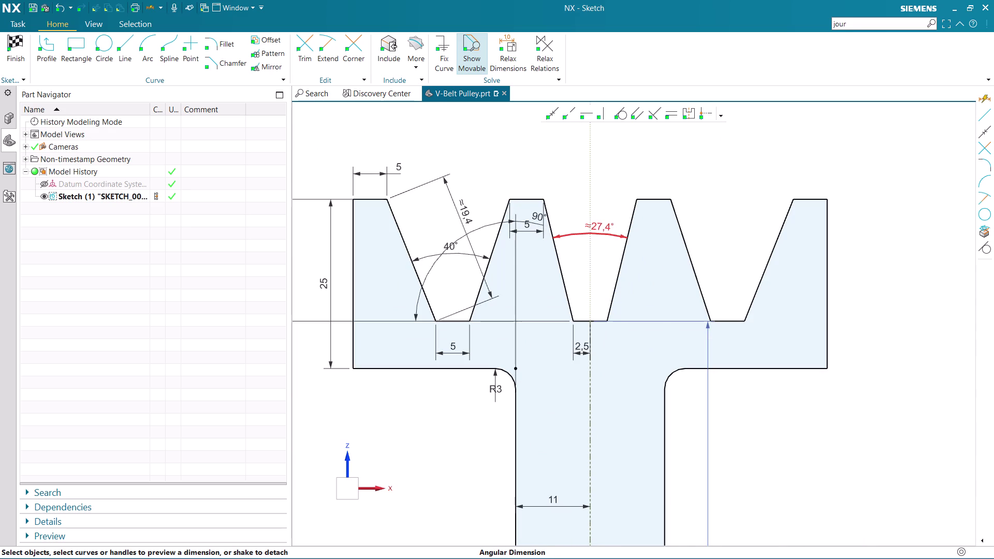
Try a dimension from the tooth's top edge to the groove bottom, then cancel.
scroll(down, 3)
scroll(up, 3)
scroll(up, 3)
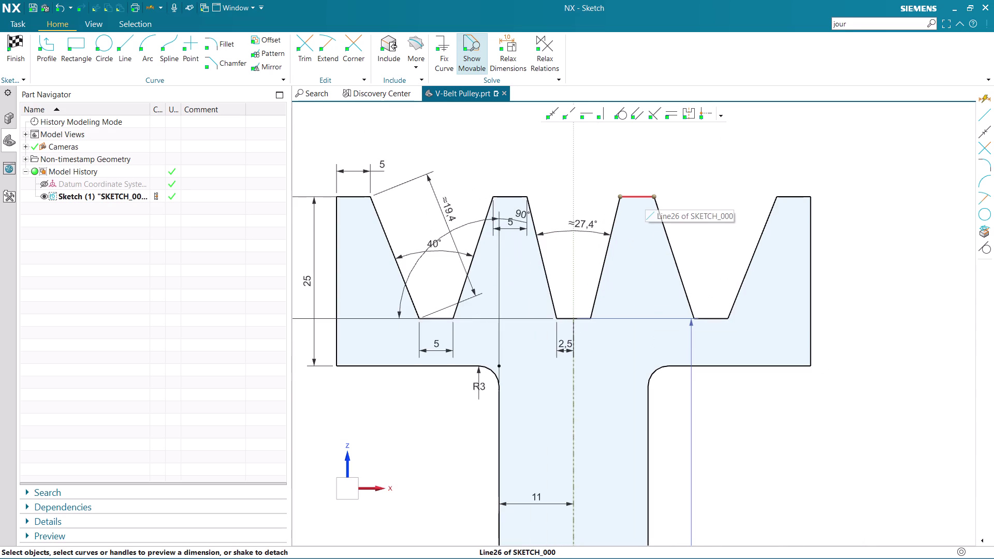
key(grave)
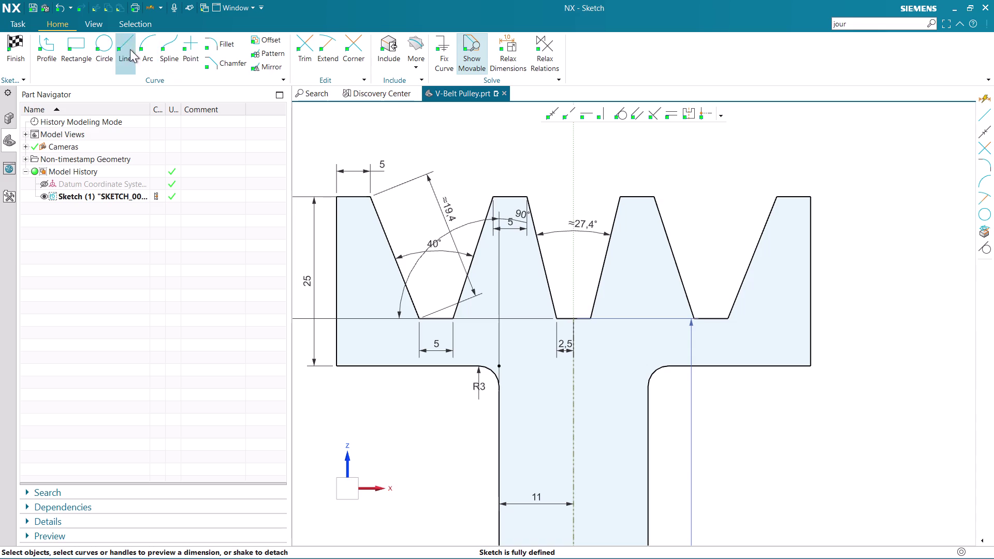
key(d)
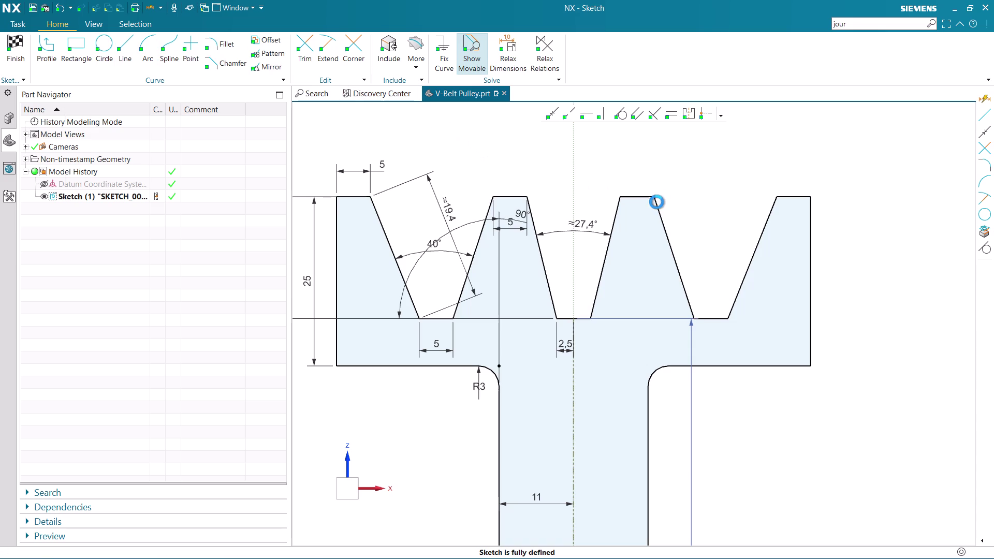
click(641, 197)
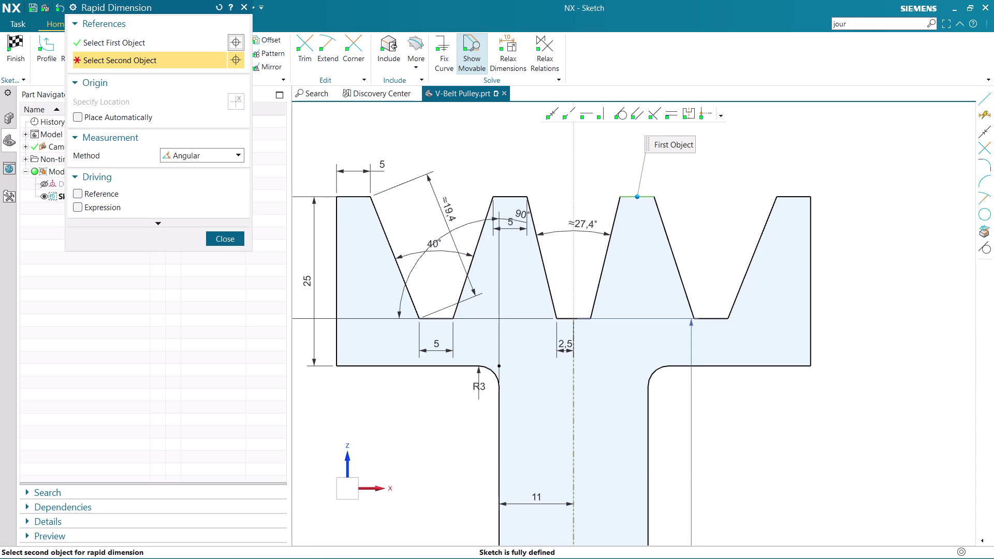
click(642, 319)
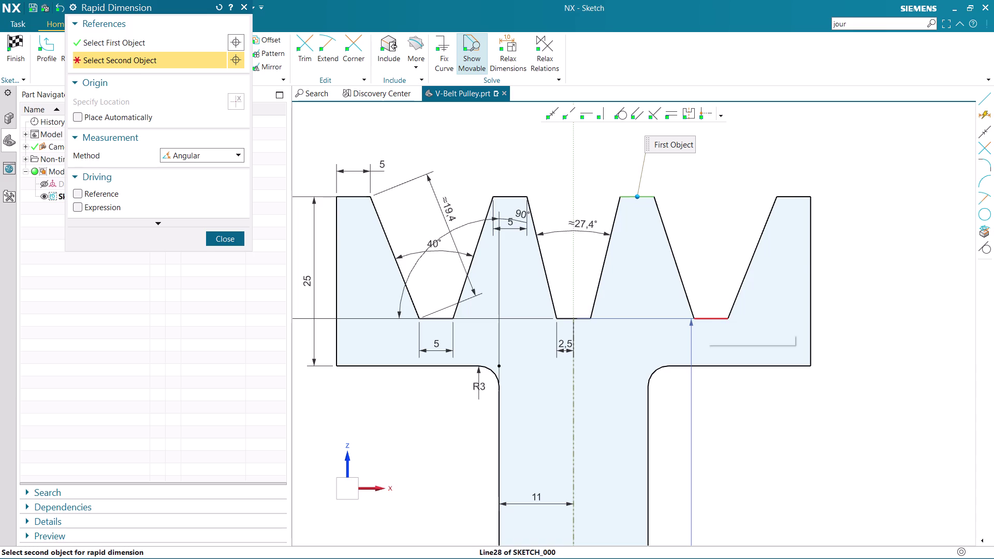
click(706, 319)
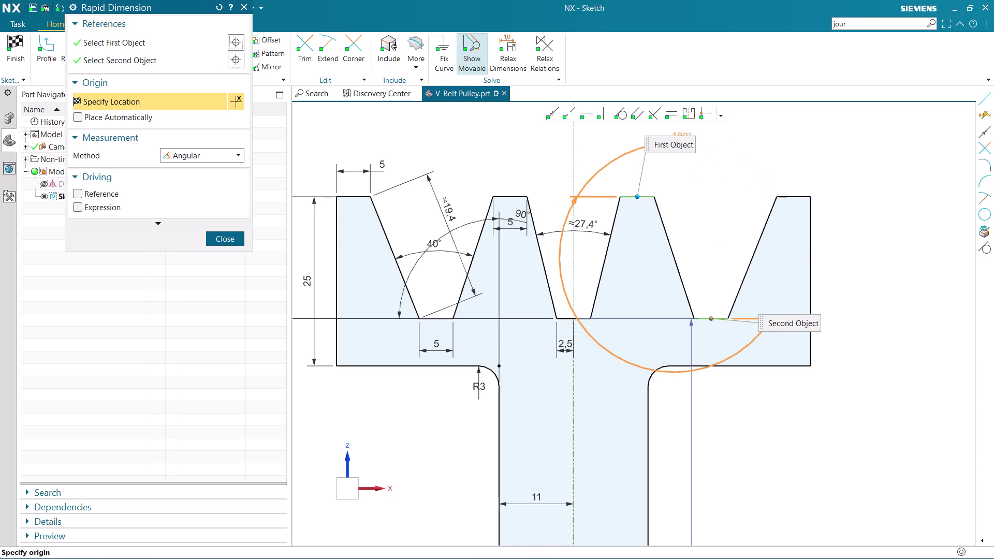
key(Escape)
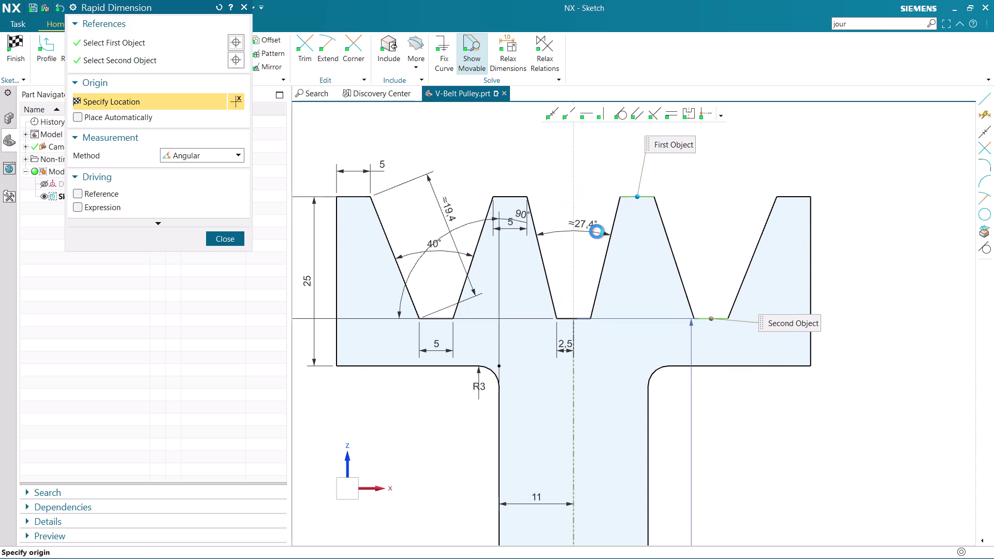
Edit the central groove's flank angle to 20°, then to 40°.
scroll(down, 3)
scroll(up, 3)
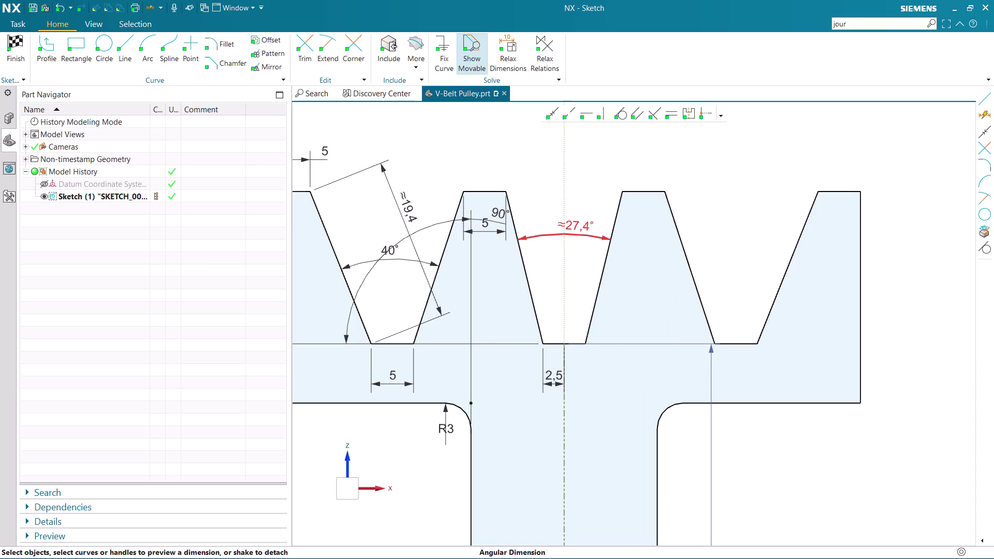
scroll(down, 3)
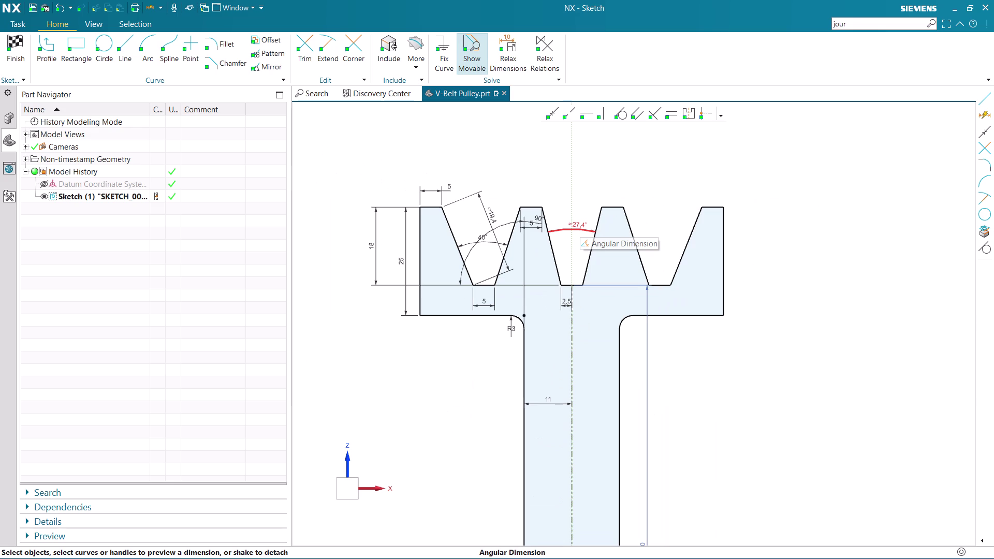
click(579, 223)
scroll(up, 3)
double_click(578, 225)
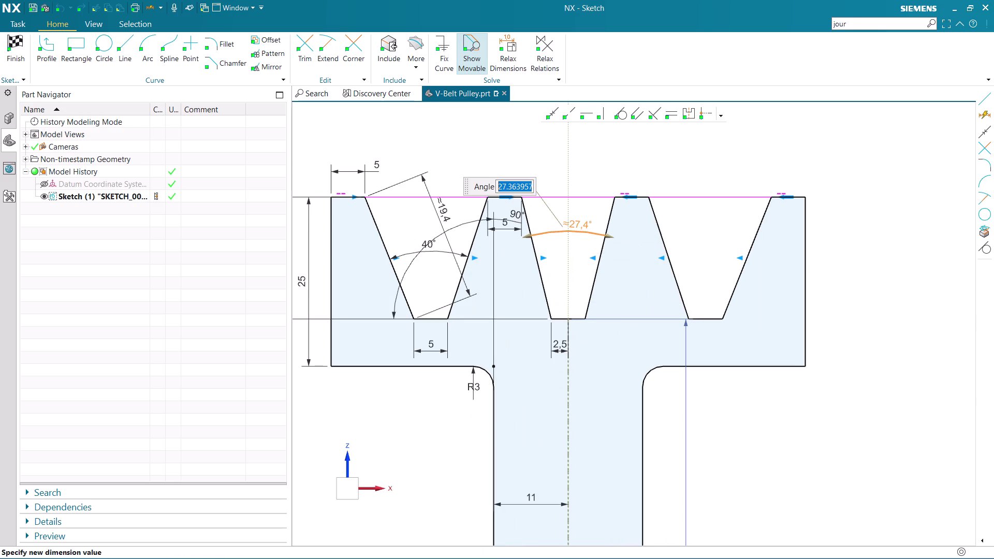
text(20)
key(Return)
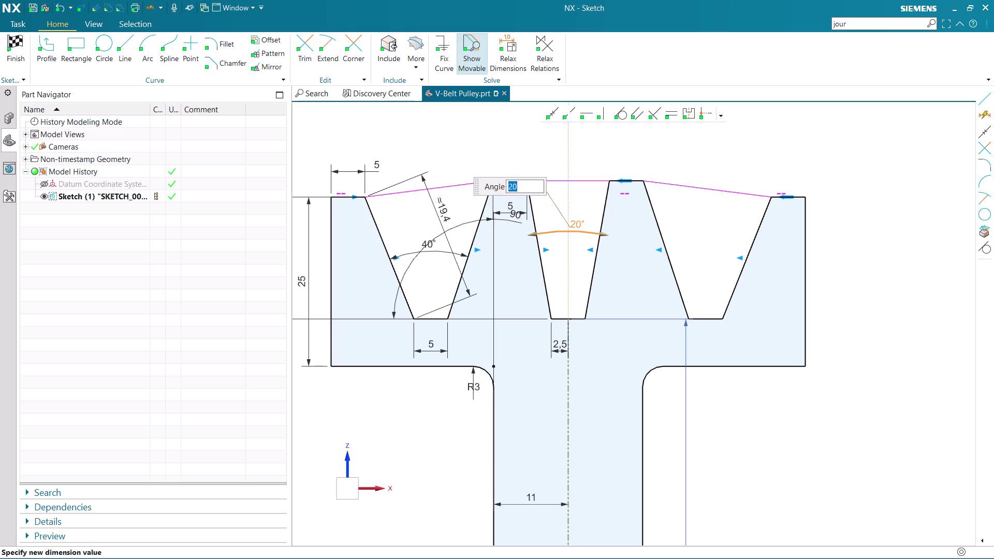
text(40)
key(Return)
middle_click(591, 187)
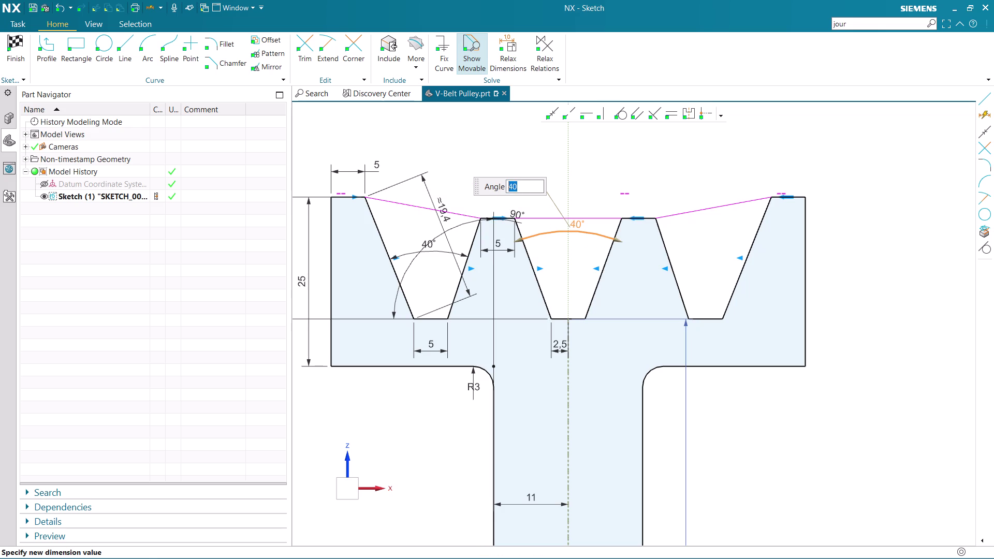
scroll(down, 3)
scroll(up, 3)
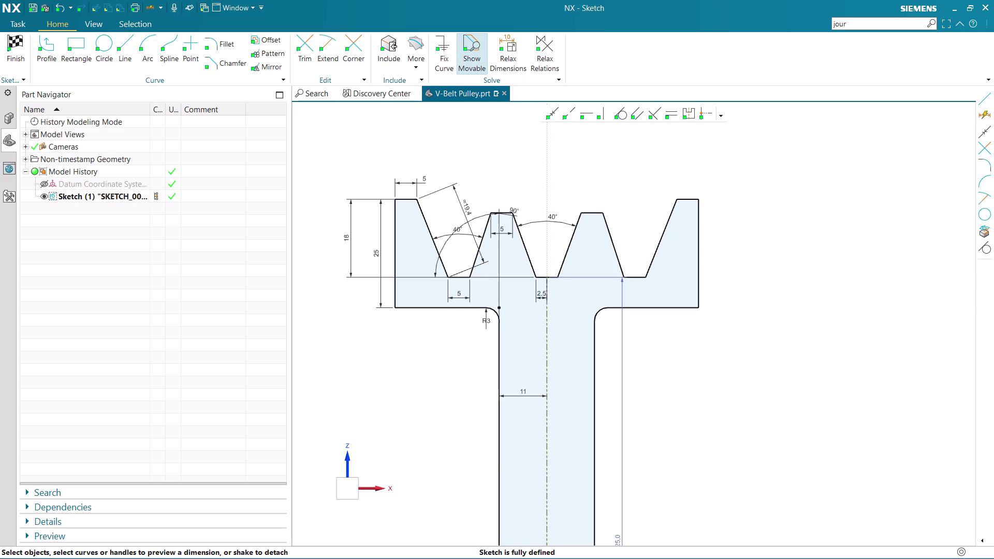
click(720, 117)
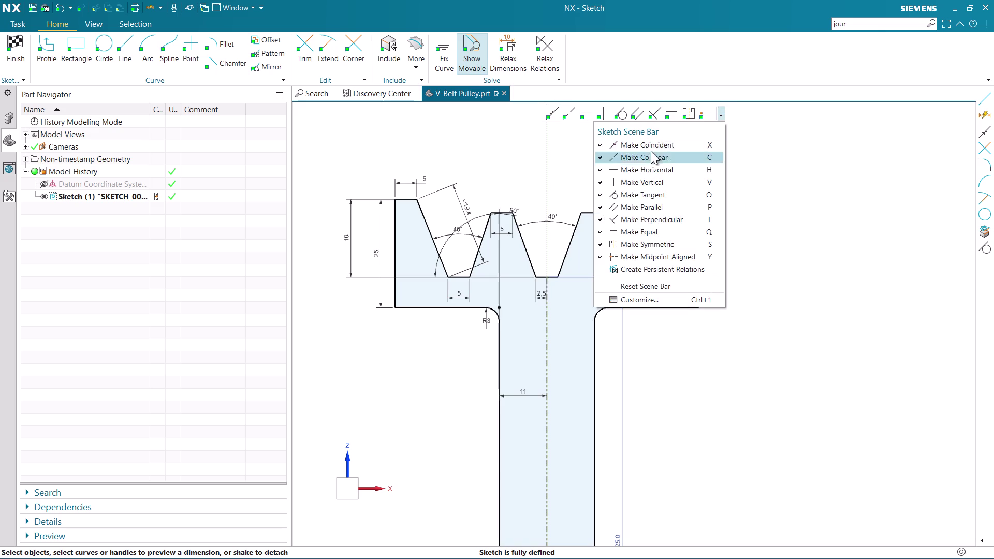
click(695, 119)
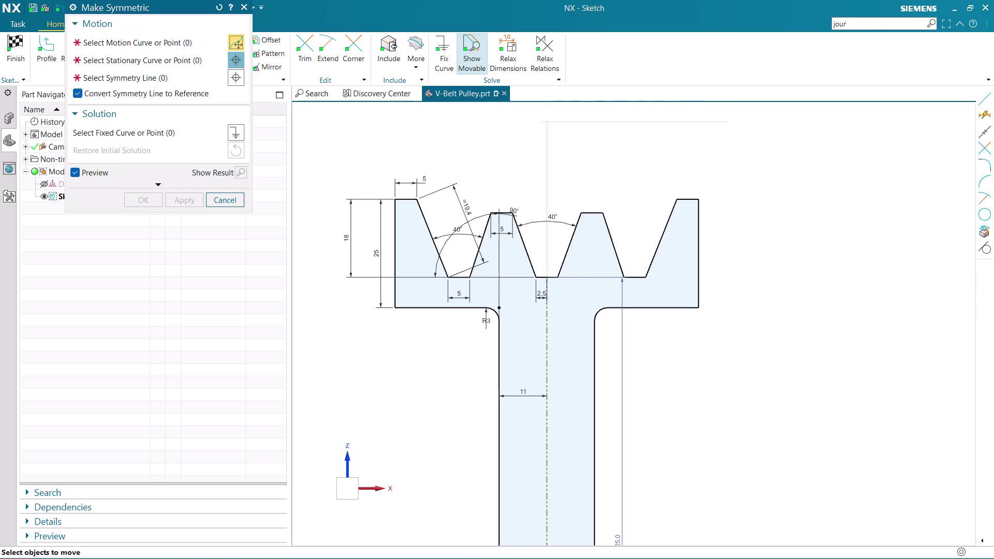
scroll(up, 3)
scroll(up, 3)
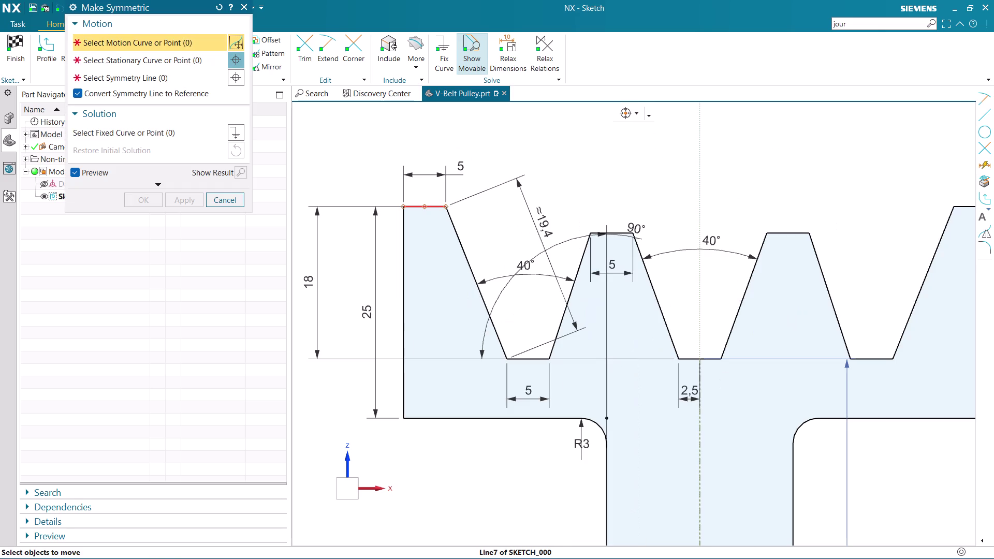
scroll(down, 3)
scroll(up, 3)
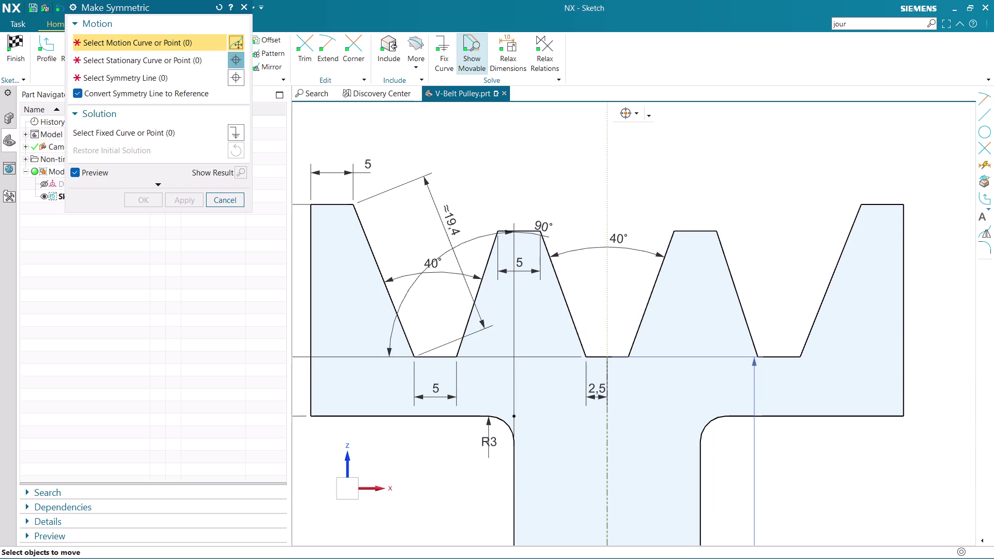
click(525, 232)
click(697, 232)
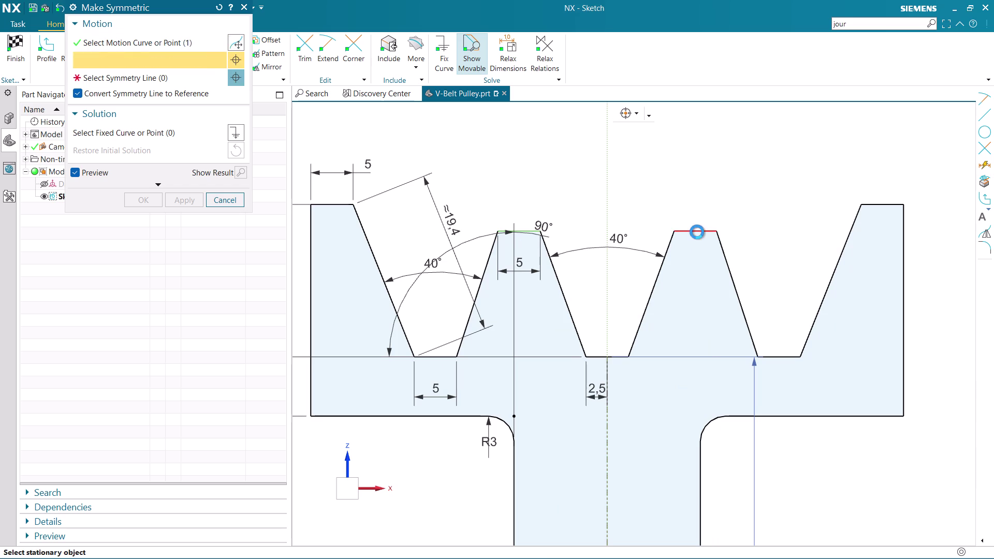
click(890, 205)
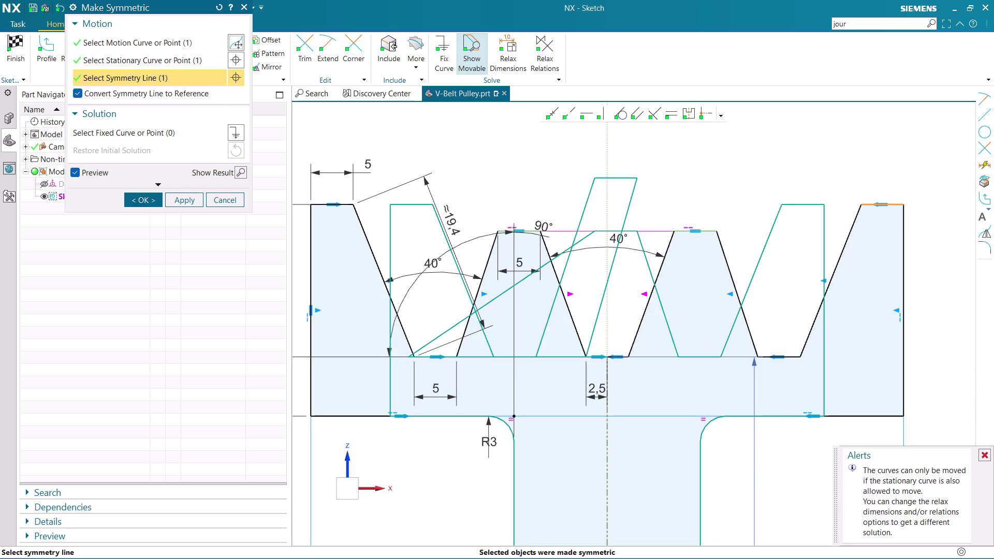
key(ctrl+z)
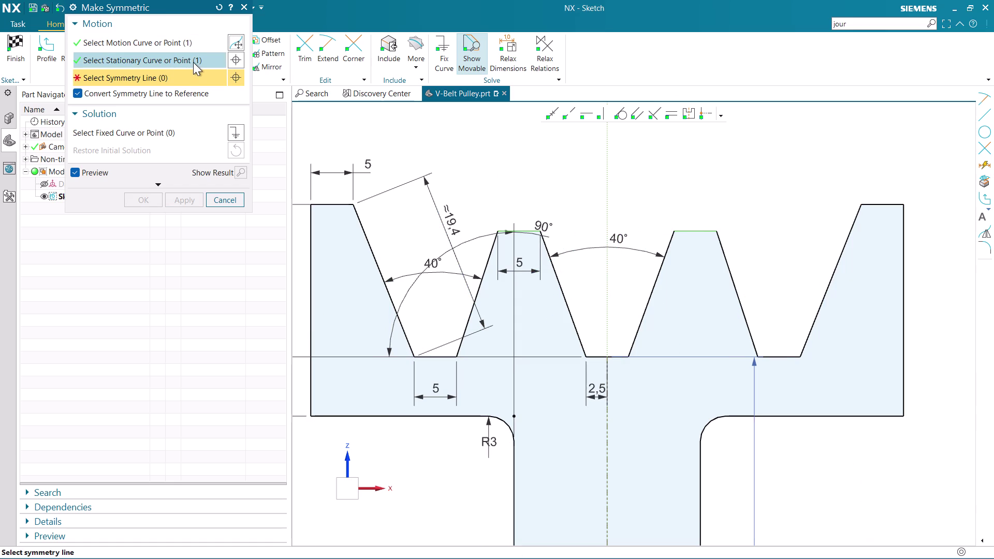
key(Escape)
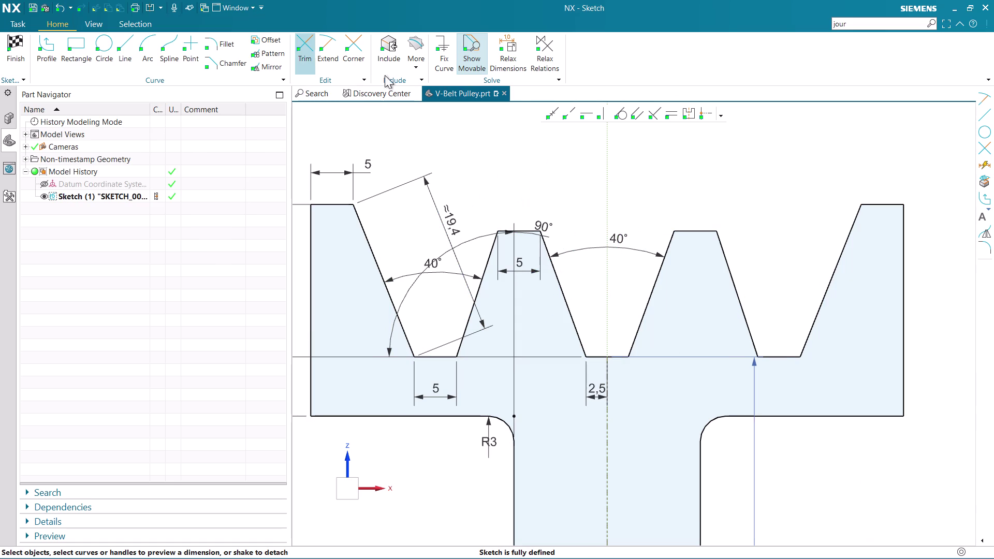
click(689, 114)
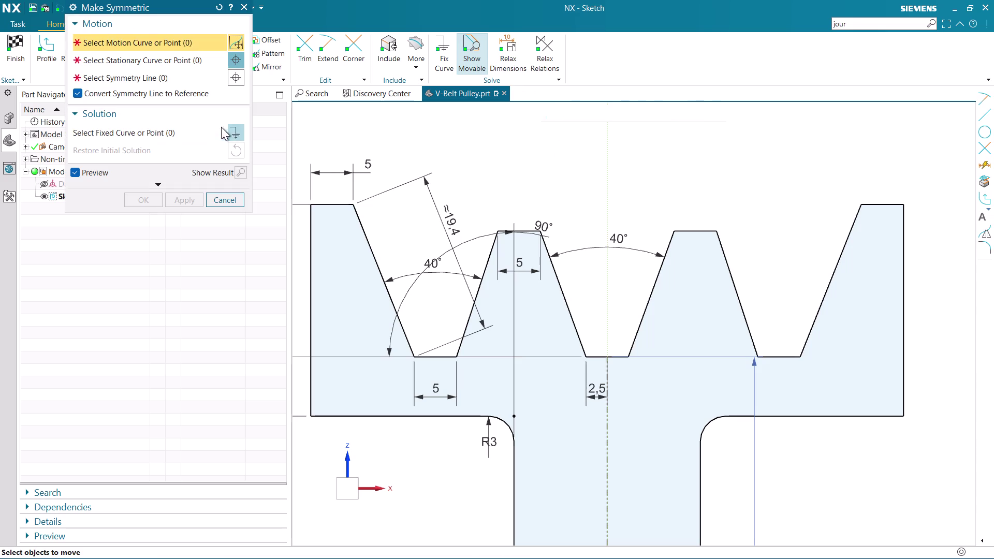
scroll(up, 3)
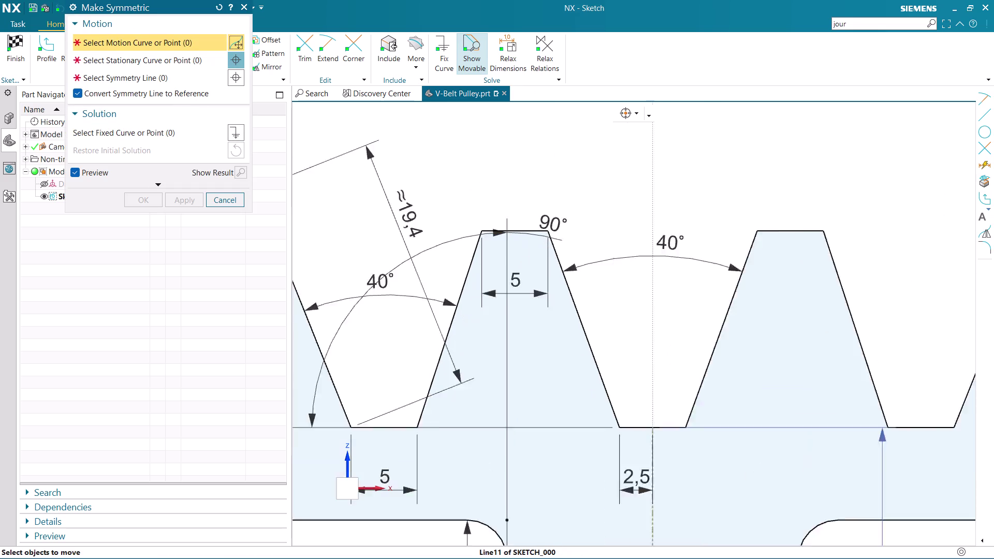
click(526, 232)
scroll(down, 3)
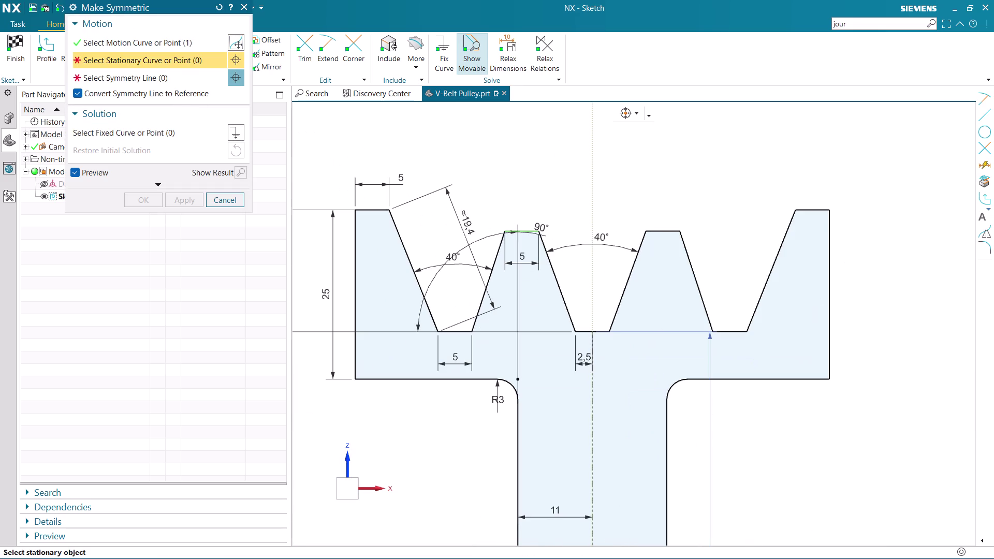
click(370, 211)
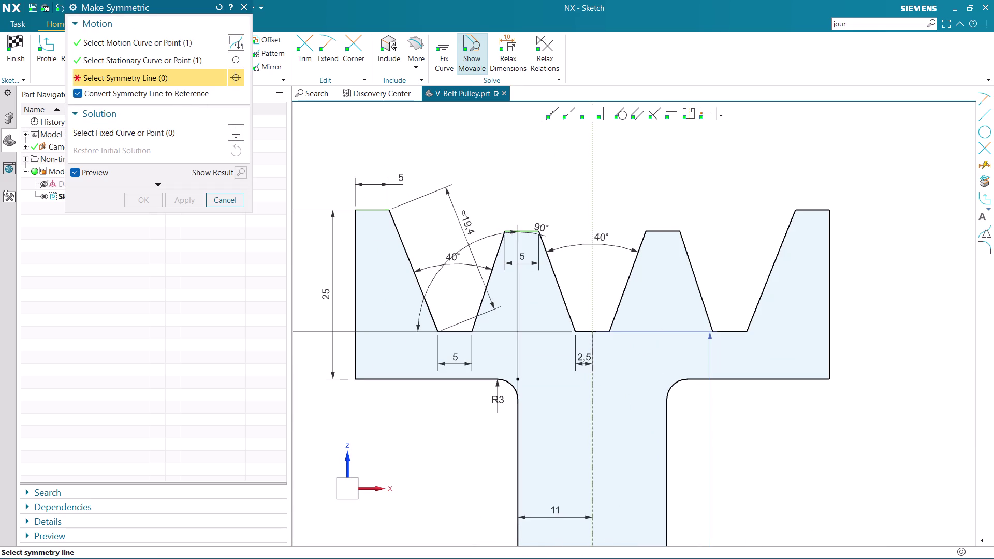
click(592, 203)
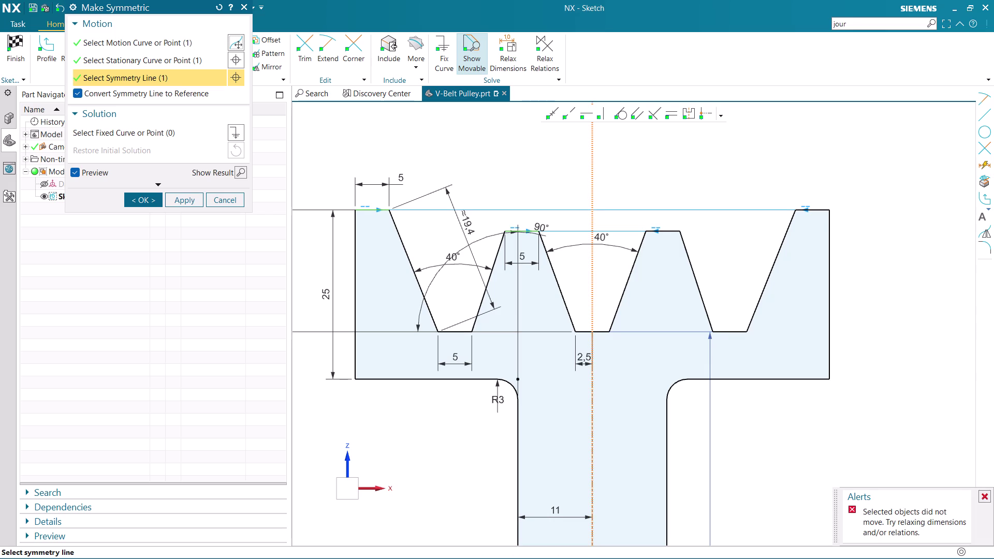
click(182, 200)
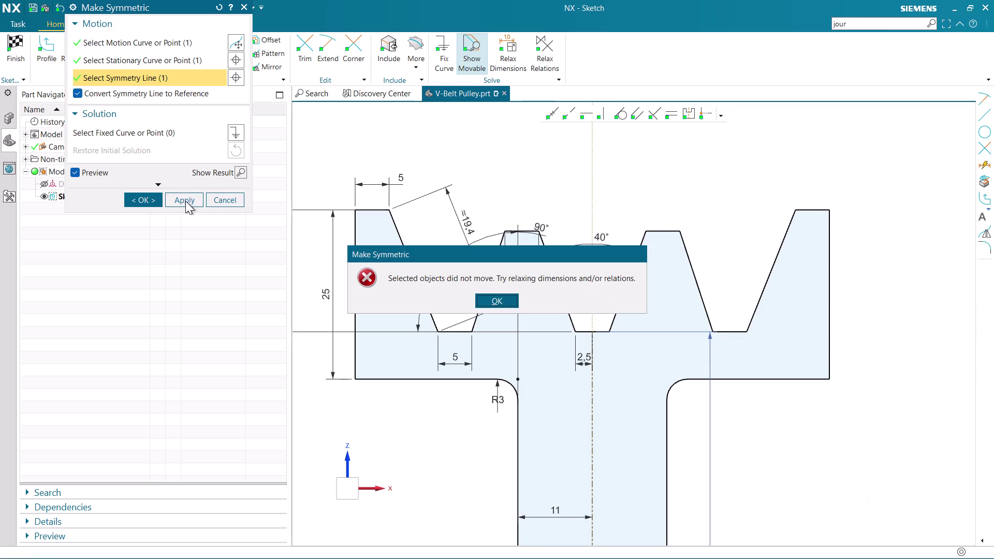
click(493, 300)
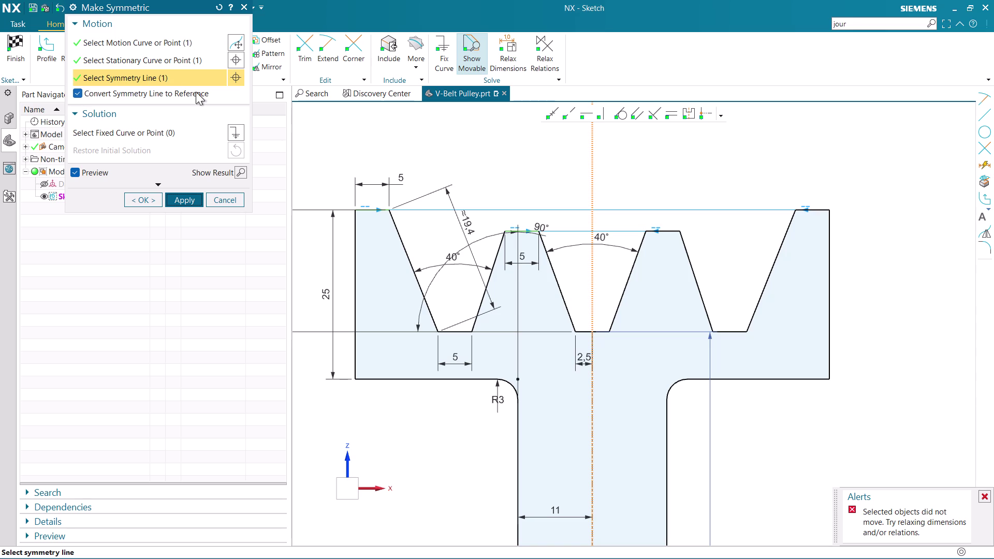
click(224, 205)
scroll(down, 3)
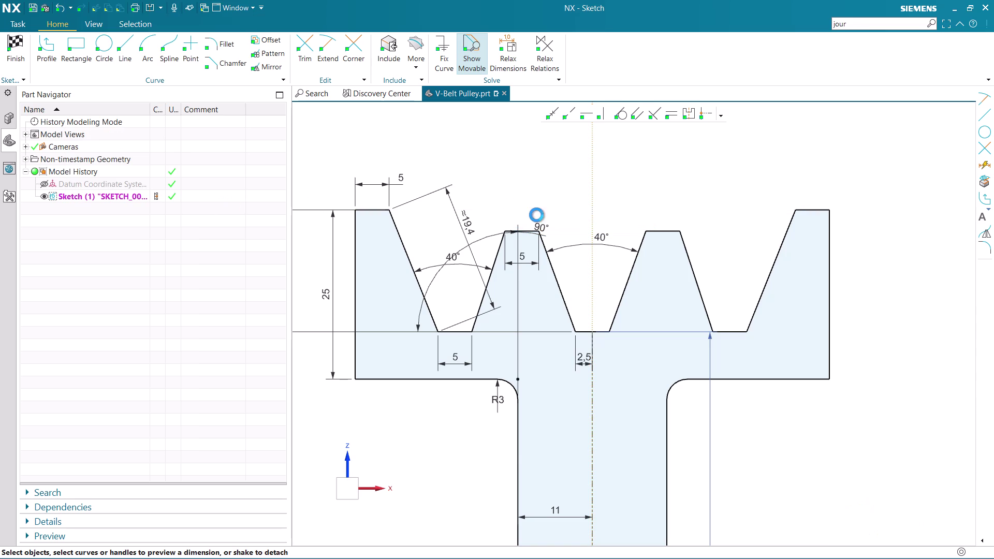
Zoom around the profile and cancel a stray pick on the land's top edge.
scroll(down, 3)
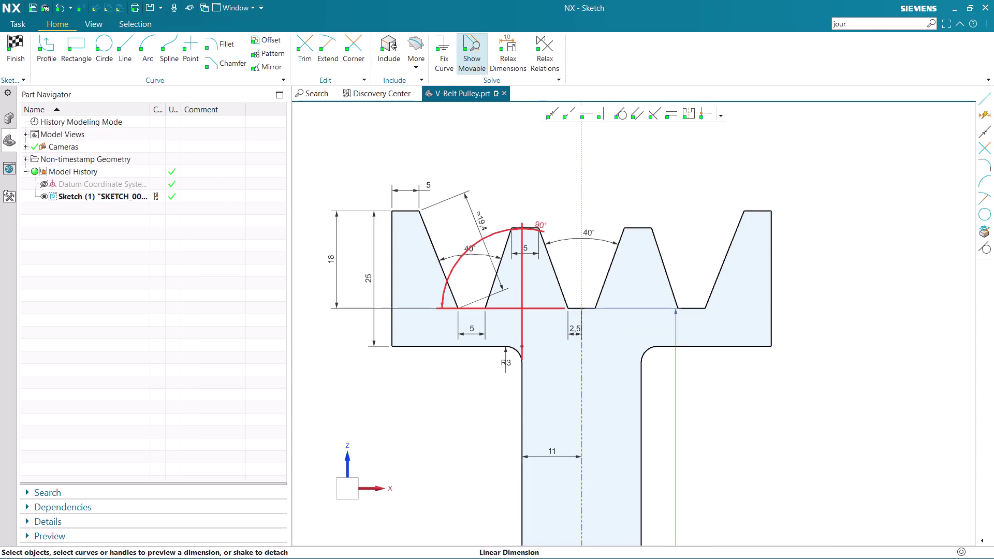
scroll(down, 3)
scroll(up, 3)
scroll(up, 3)
scroll(down, 3)
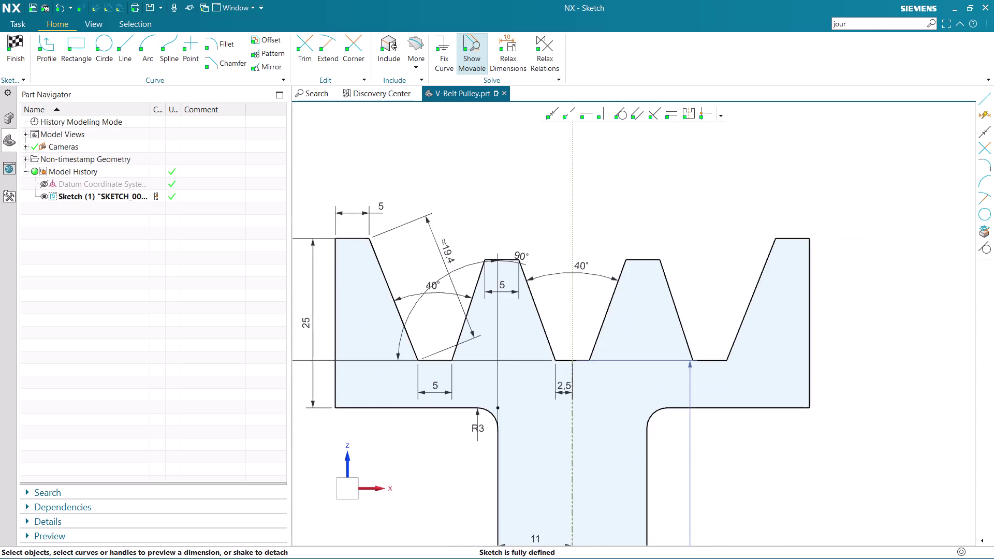
scroll(up, 3)
scroll(down, 3)
scroll(up, 3)
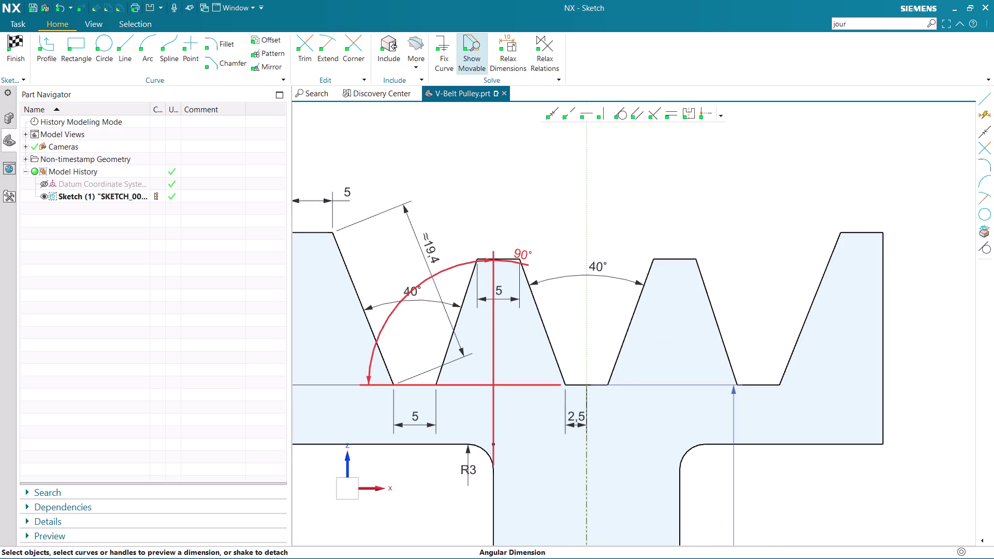
click(501, 260)
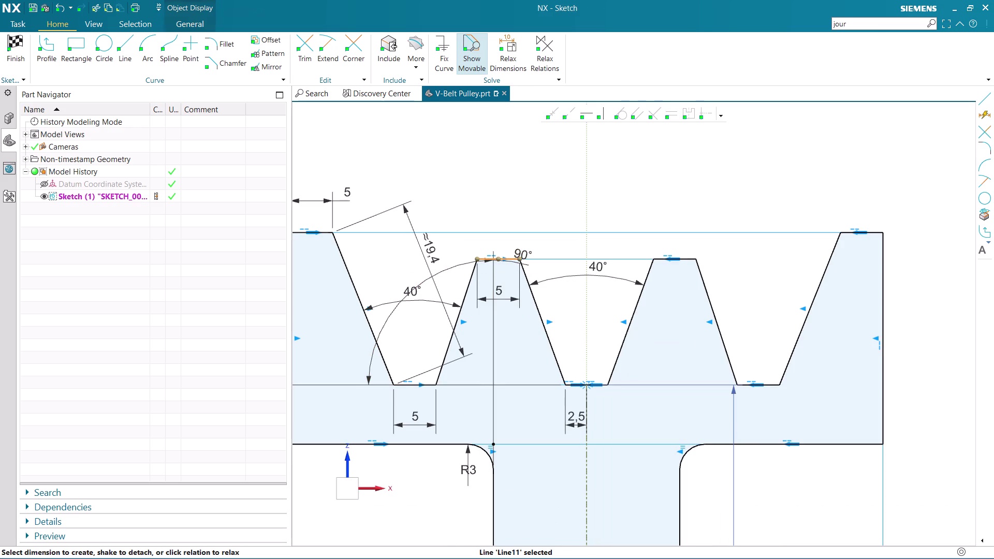
key(Escape)
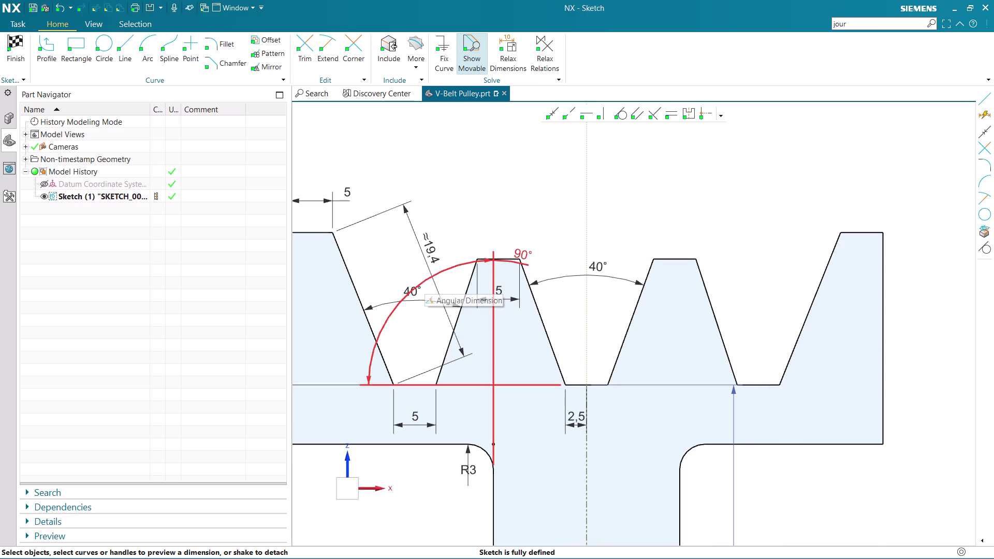
Remove the middle groove's 40° angle dimension, reverting the flank angle to about 27.4°.
click(424, 279)
key(Delete)
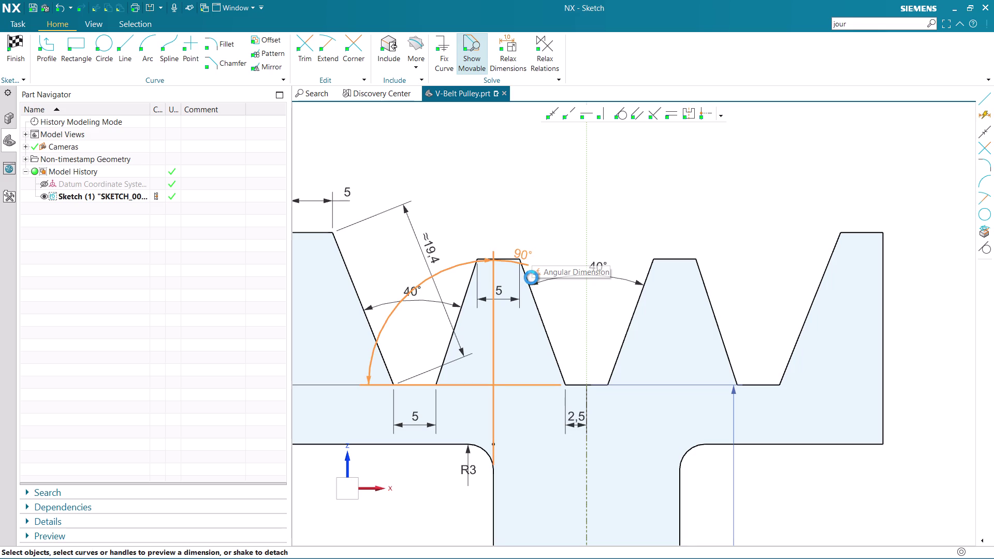
scroll(down, 3)
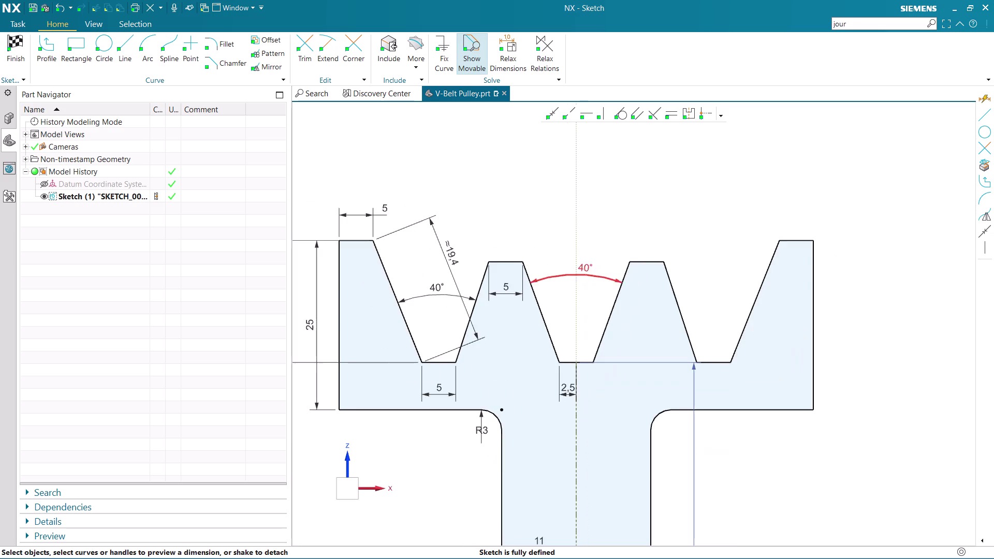
scroll(down, 3)
scroll(up, 3)
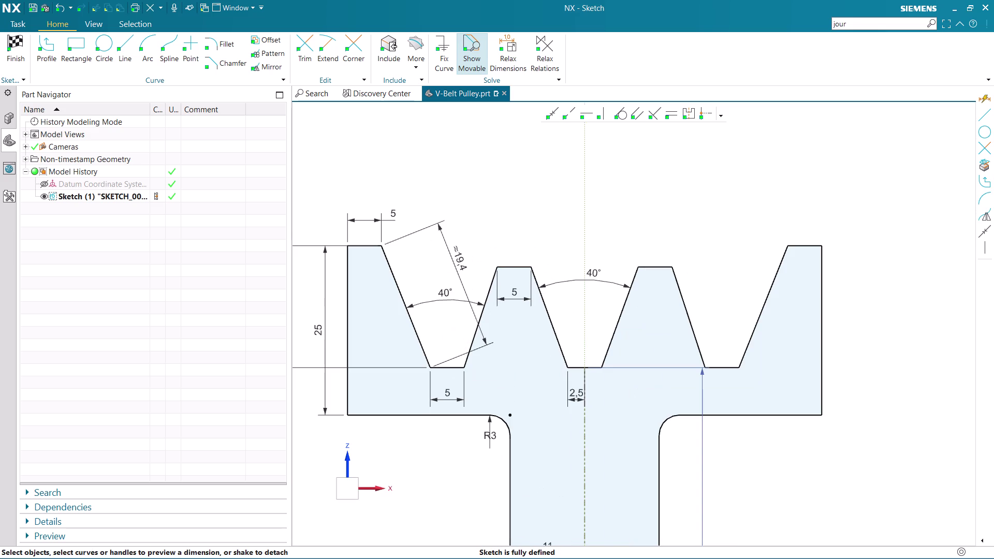
key(ctrl+z)
key(ctrl+z)
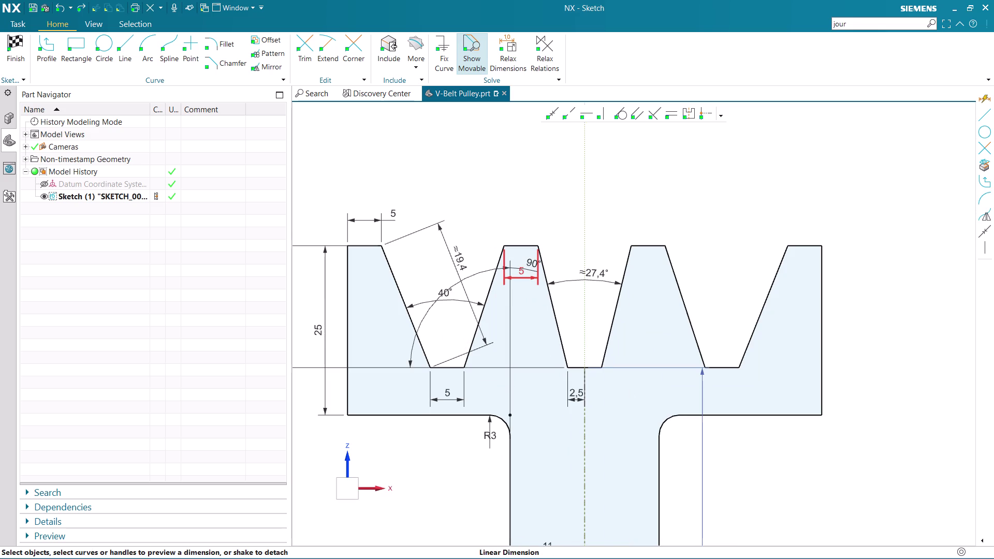
Open the middle groove's angle dimension options and its value for editing.
click(489, 271)
right_click(489, 272)
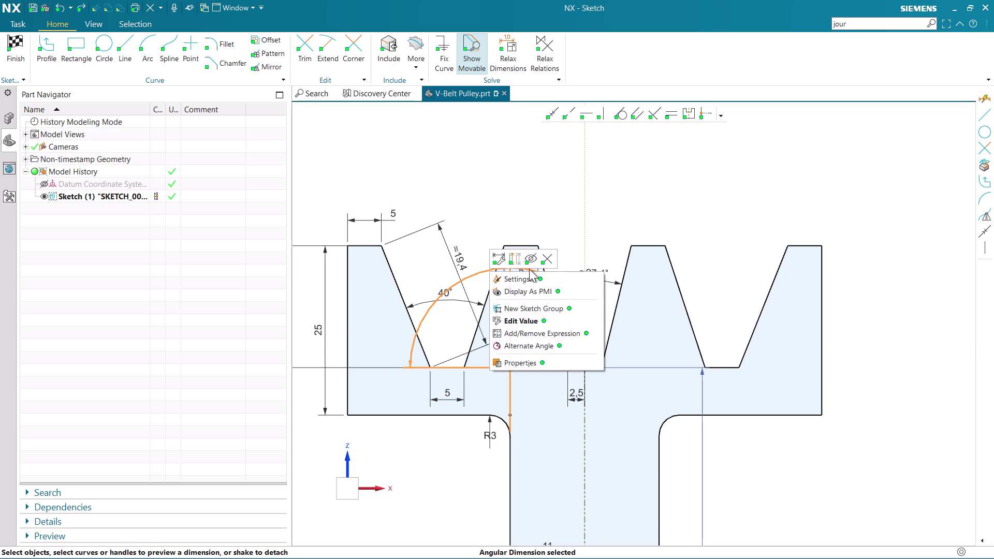
click(549, 260)
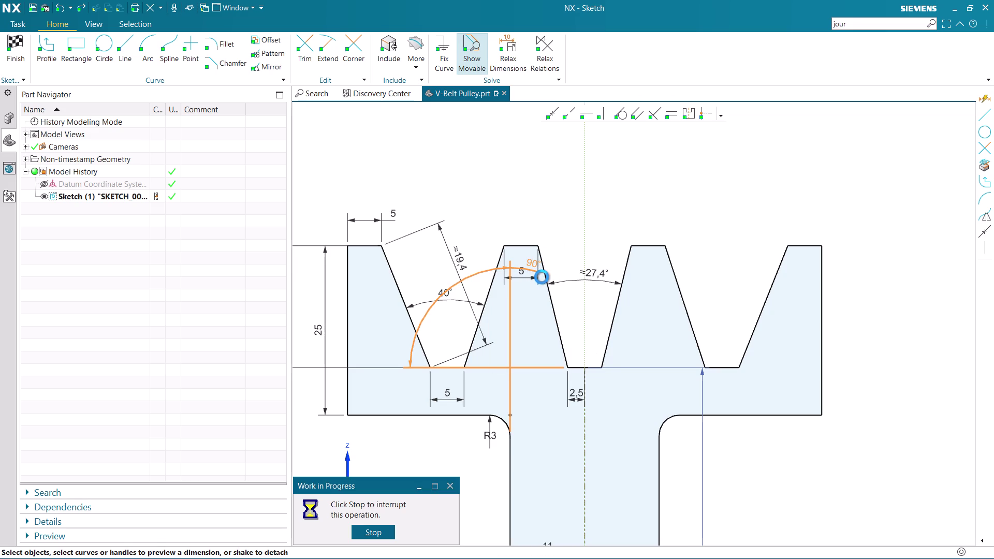
double_click(601, 269)
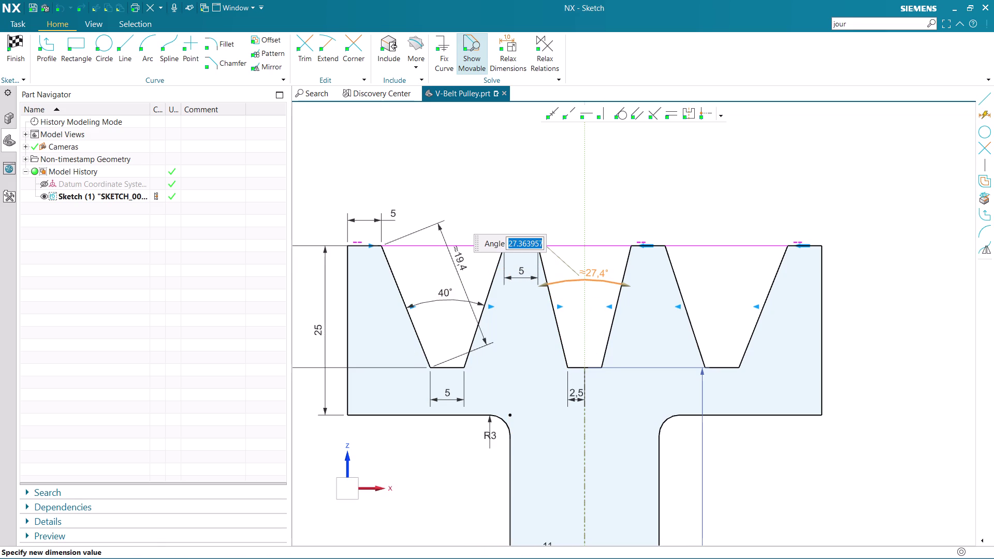
Enter 40° as the middle groove's flank angle.
text(40)
key(Return)
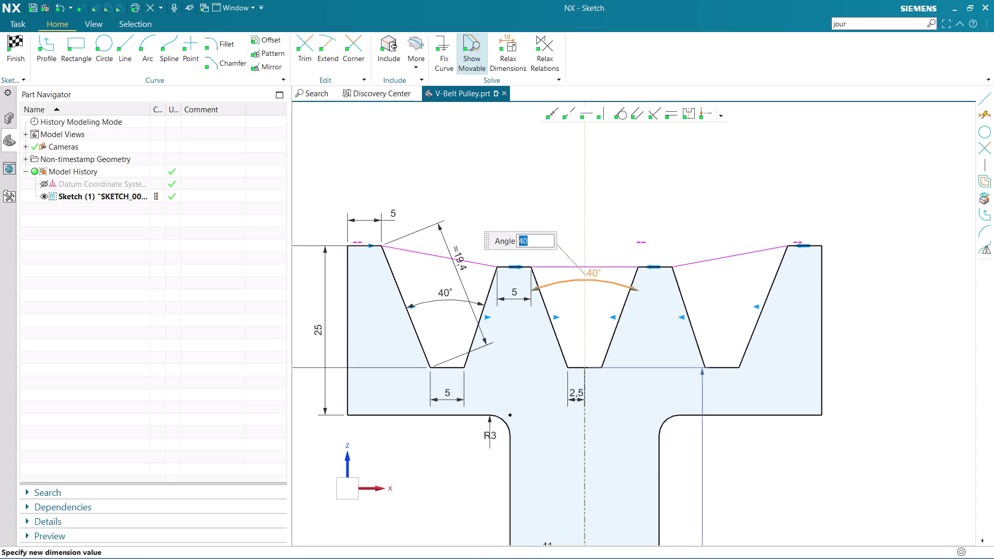
scroll(down, 3)
scroll(up, 3)
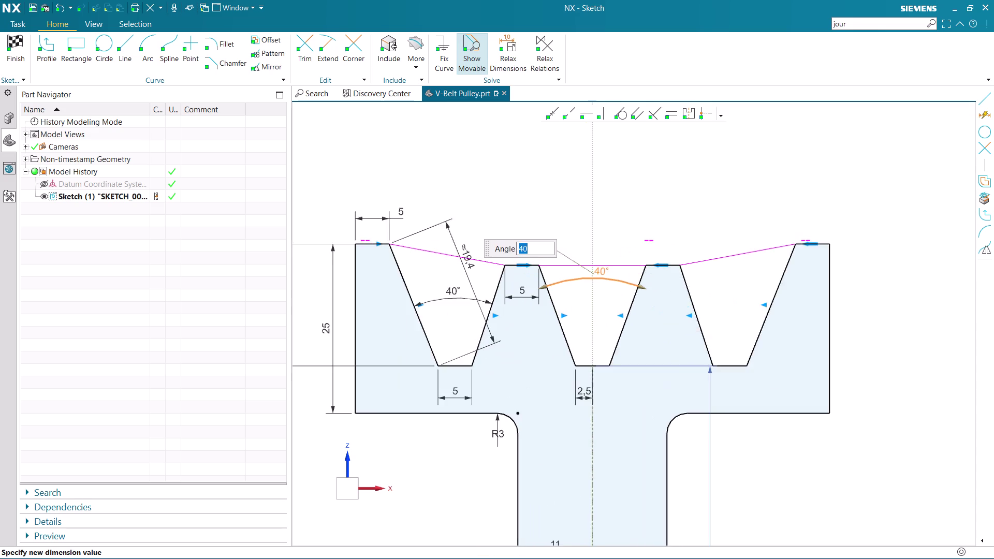
scroll(up, 3)
drag(510, 257, 506, 205)
scroll(up, 3)
scroll(down, 3)
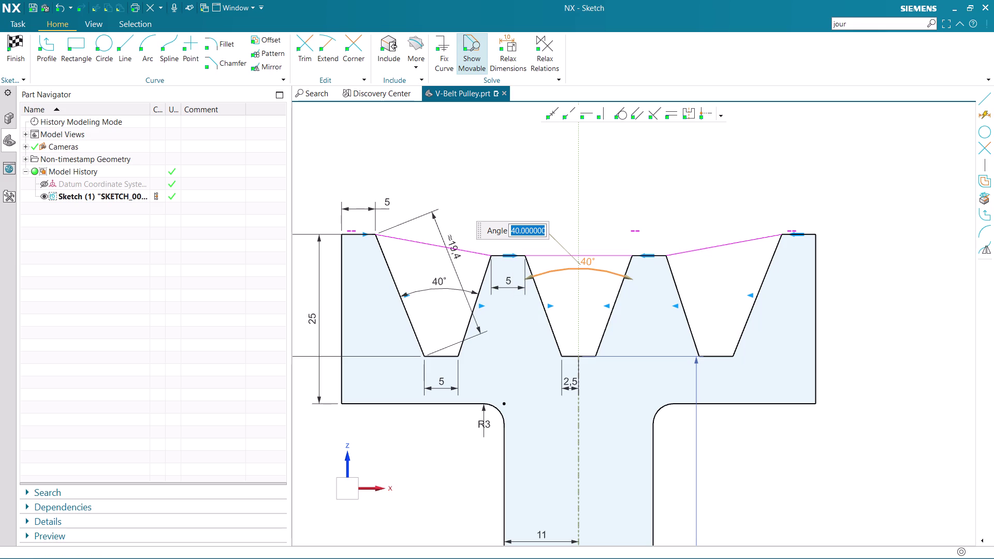
Inspect the updated profile and accept the angle edit.
click(700, 248)
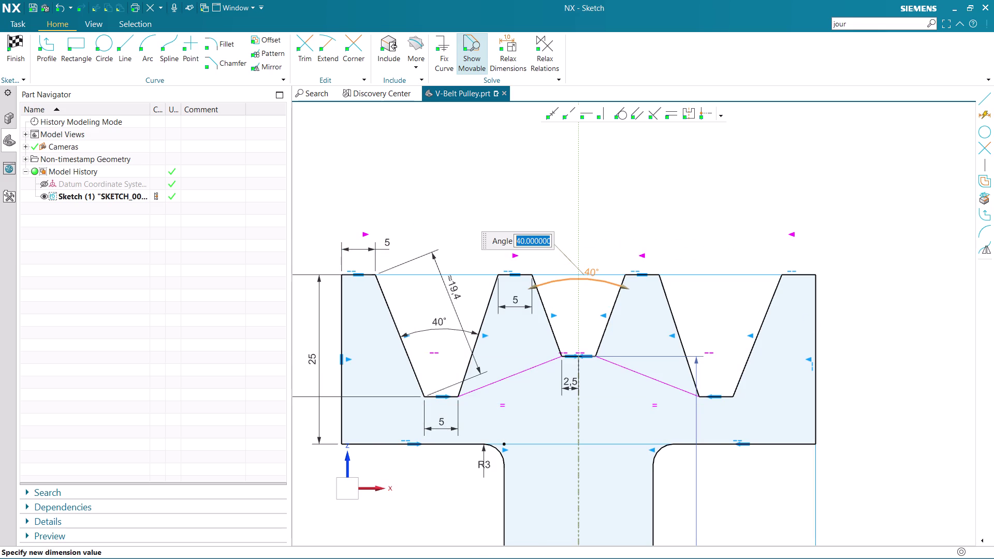
scroll(down, 3)
scroll(up, 3)
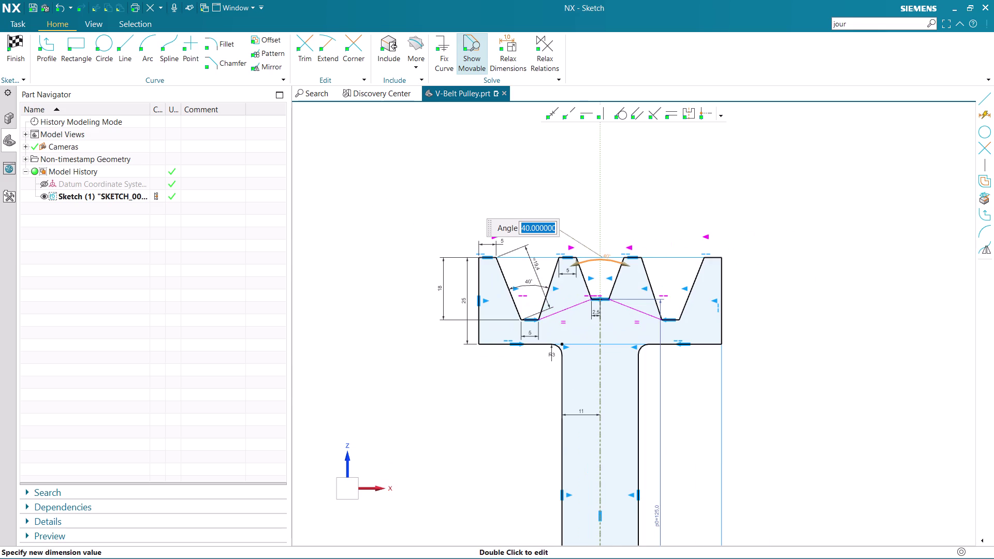
scroll(down, 3)
scroll(up, 3)
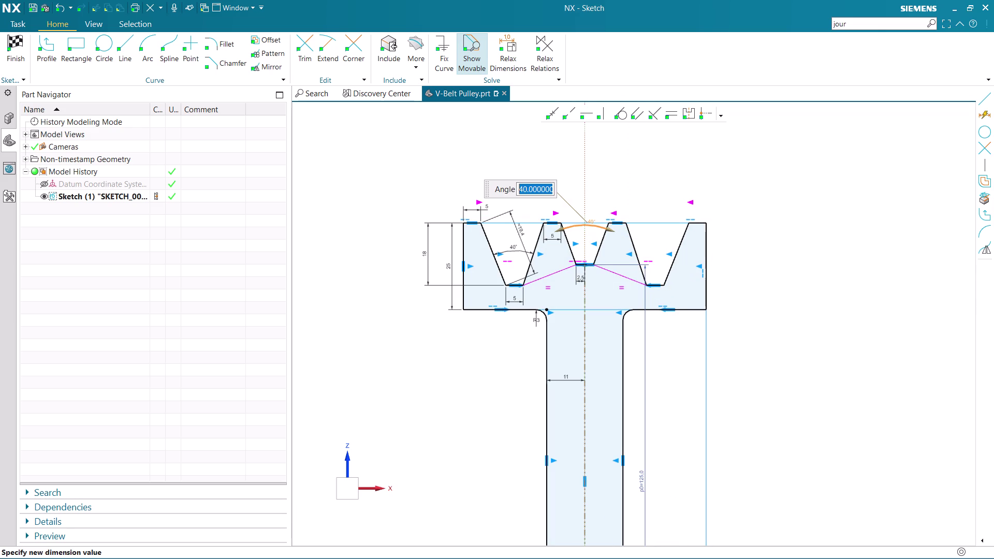
scroll(up, 3)
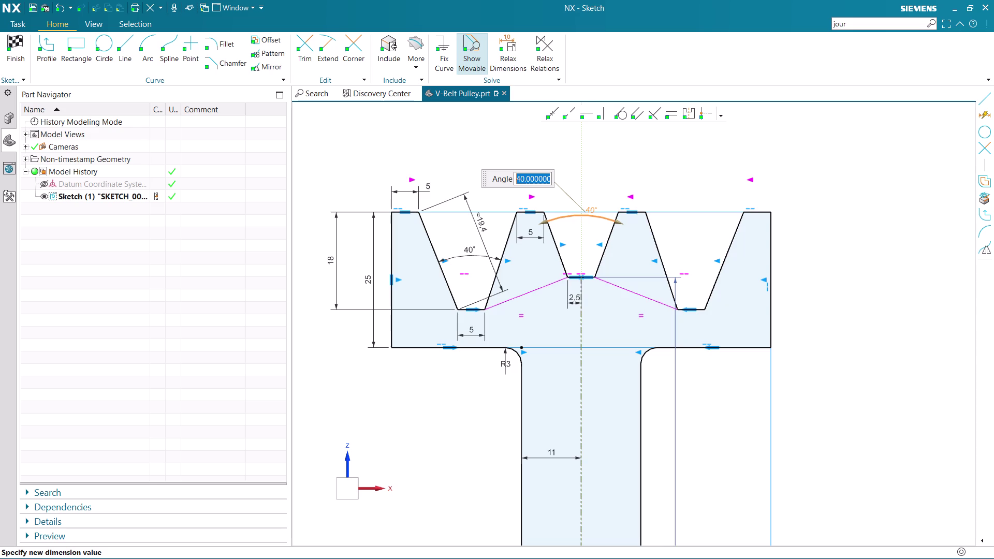
scroll(down, 3)
scroll(down, 3)
scroll(up, 3)
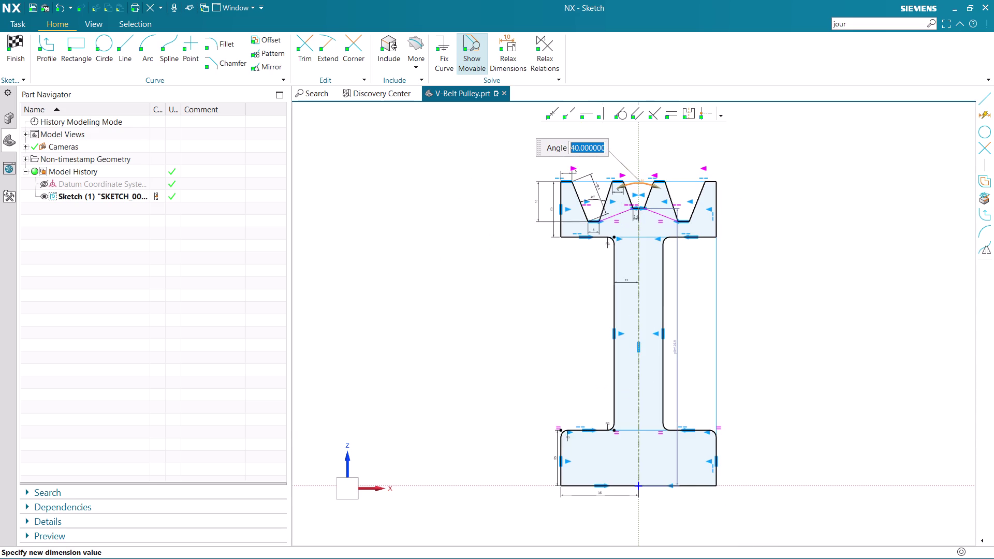
scroll(up, 3)
scroll(down, 3)
scroll(up, 3)
scroll(up, 3)
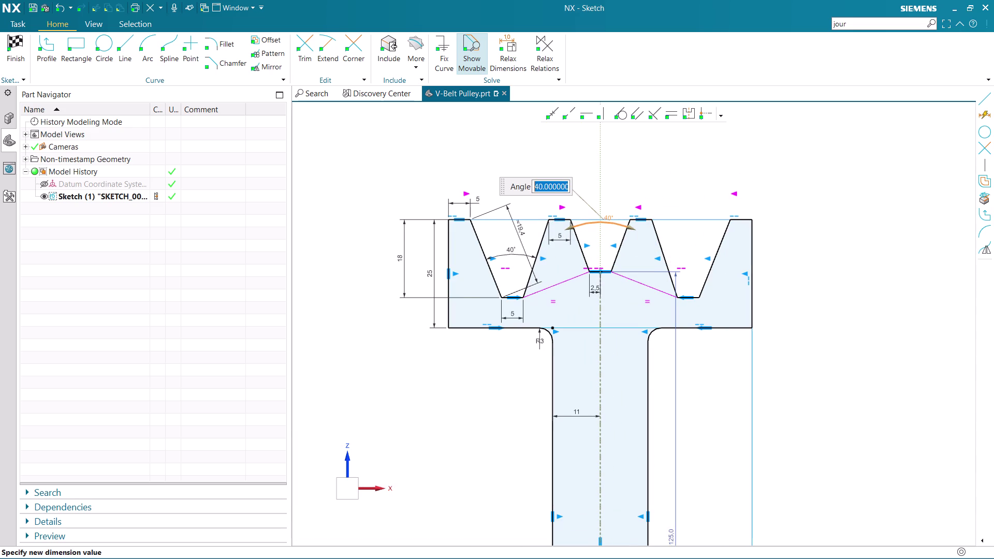
scroll(up, 3)
middle_click(643, 178)
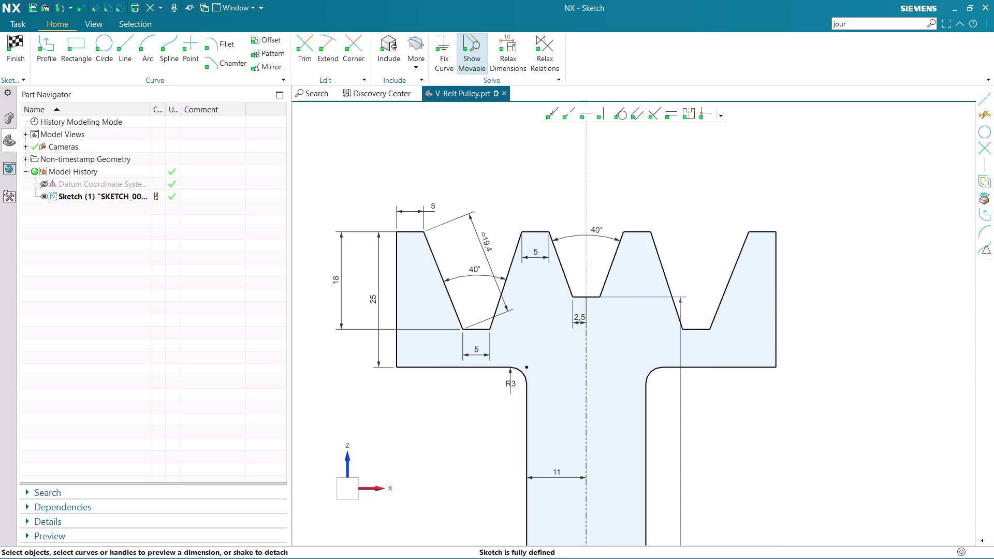
Zoom into the middle groove and delete a line near its floor.
click(593, 297)
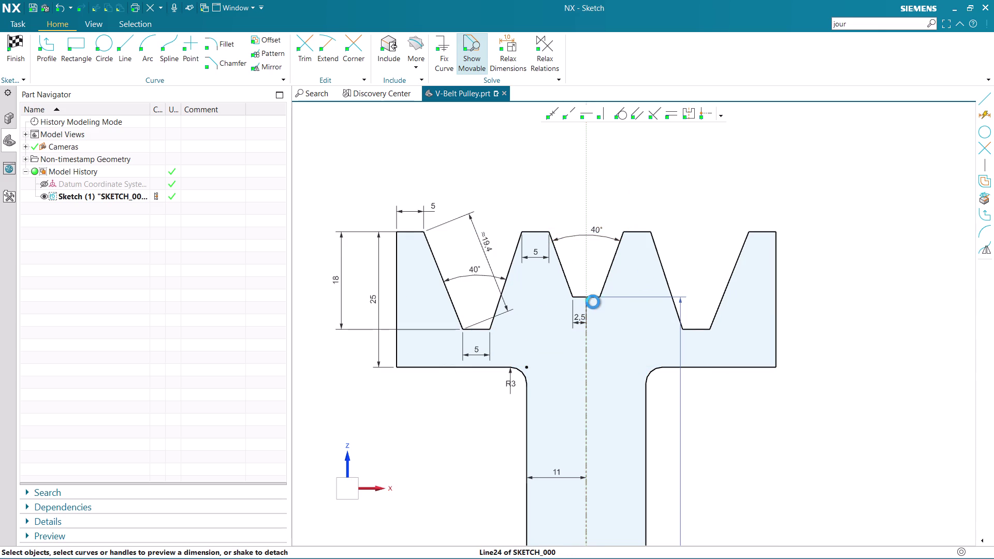
scroll(up, 3)
scroll(up, 3)
scroll(up, 3)
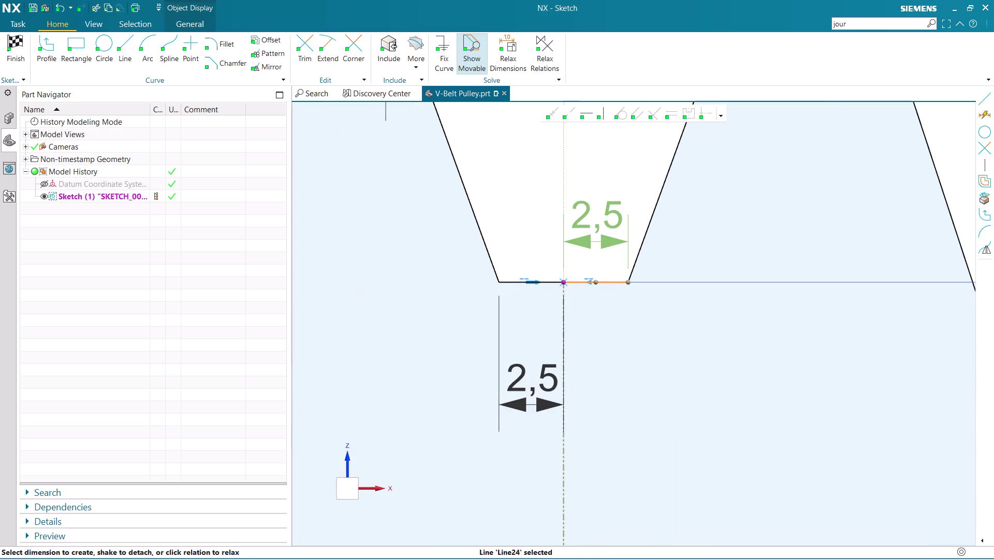
drag(564, 283, 563, 361)
scroll(down, 3)
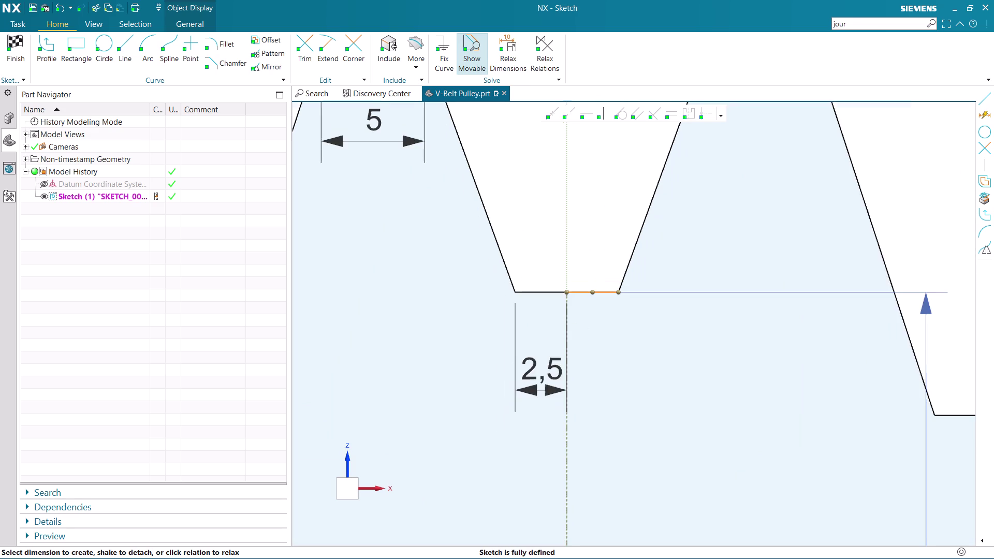
scroll(down, 3)
scroll(down, 3)
click(700, 246)
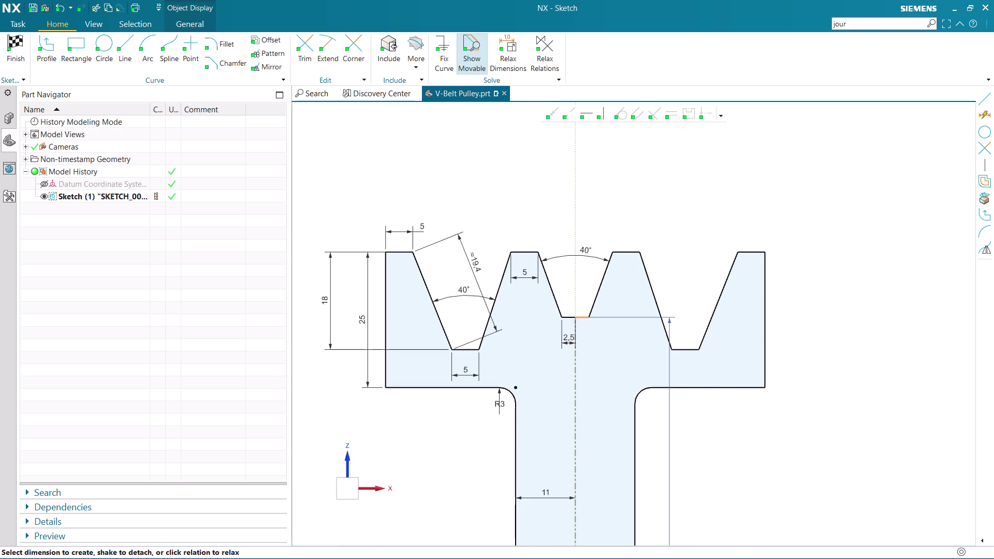
scroll(up, 3)
click(571, 318)
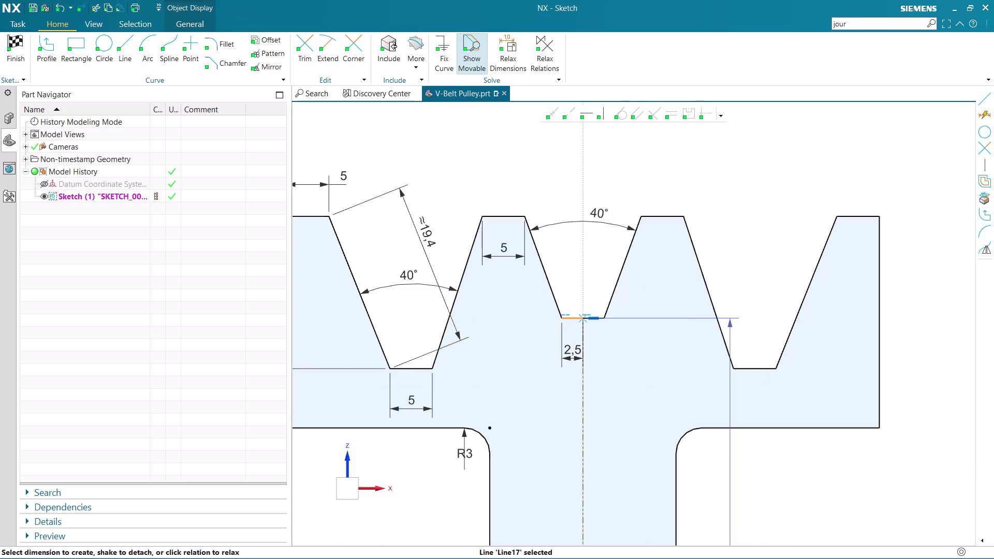
key(Delete)
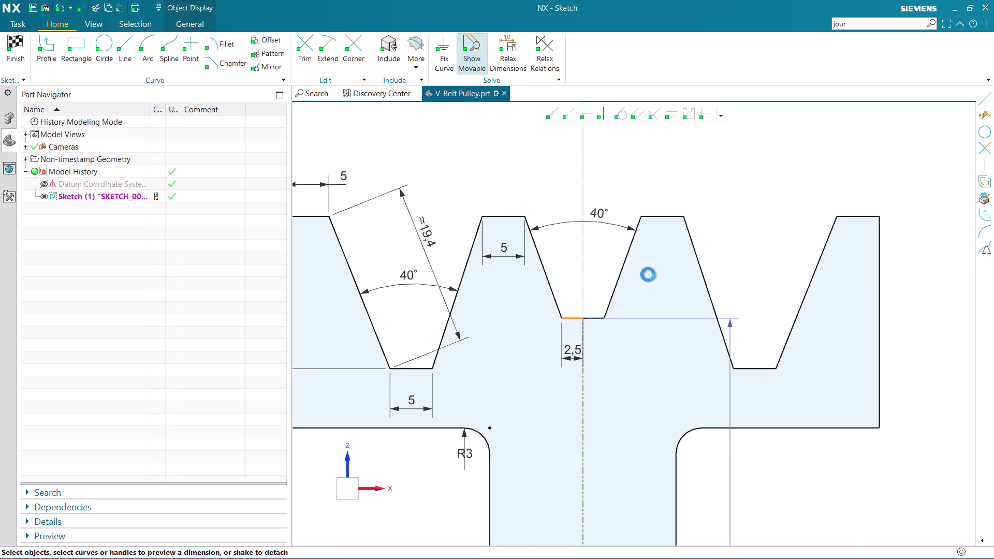
Delete the middle groove's short floor line (Line24).
click(594, 320)
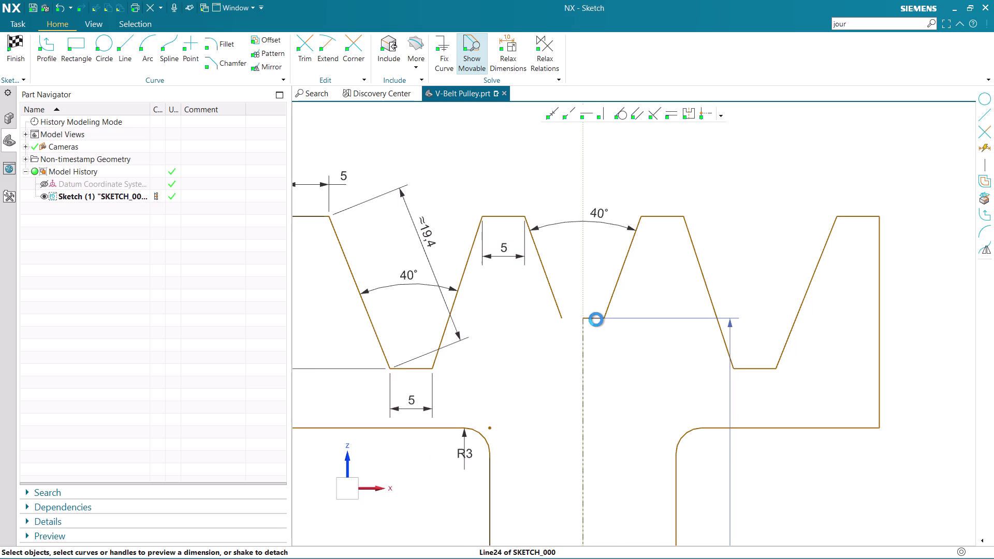
key(Delete)
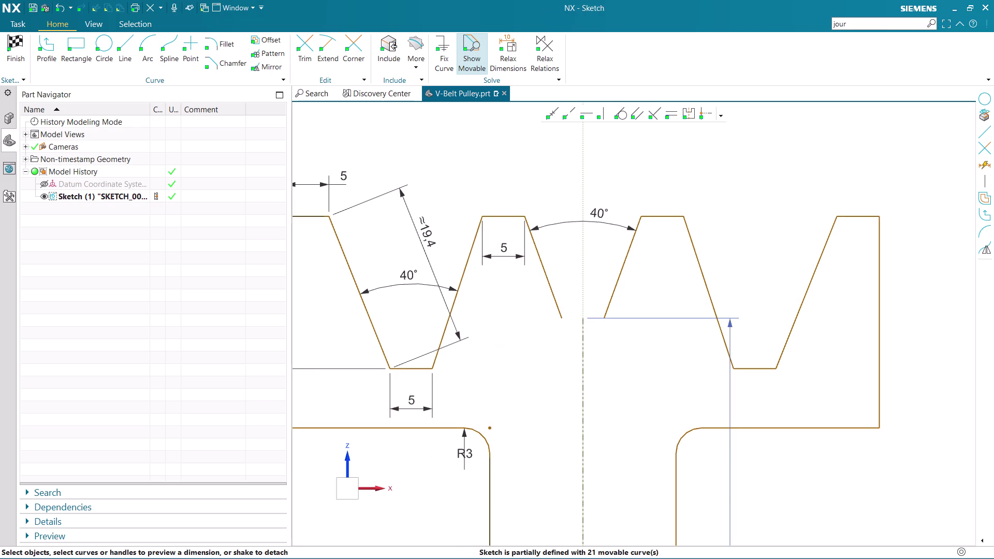
click(565, 315)
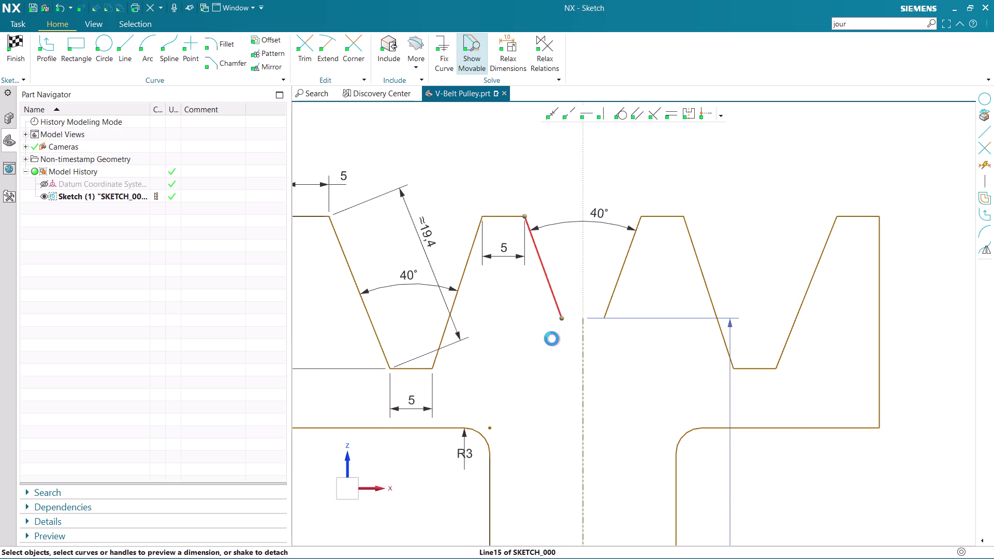
scroll(down, 3)
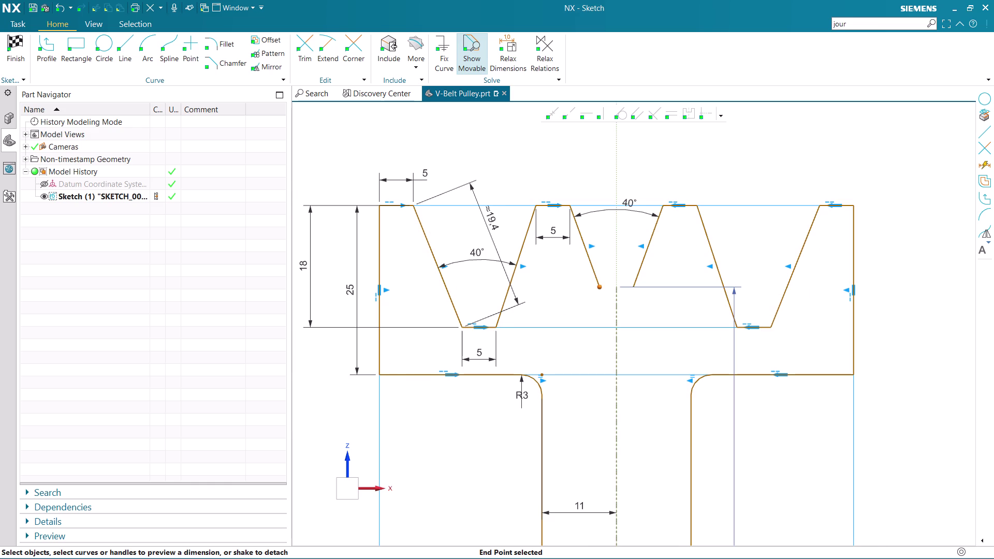
click(784, 149)
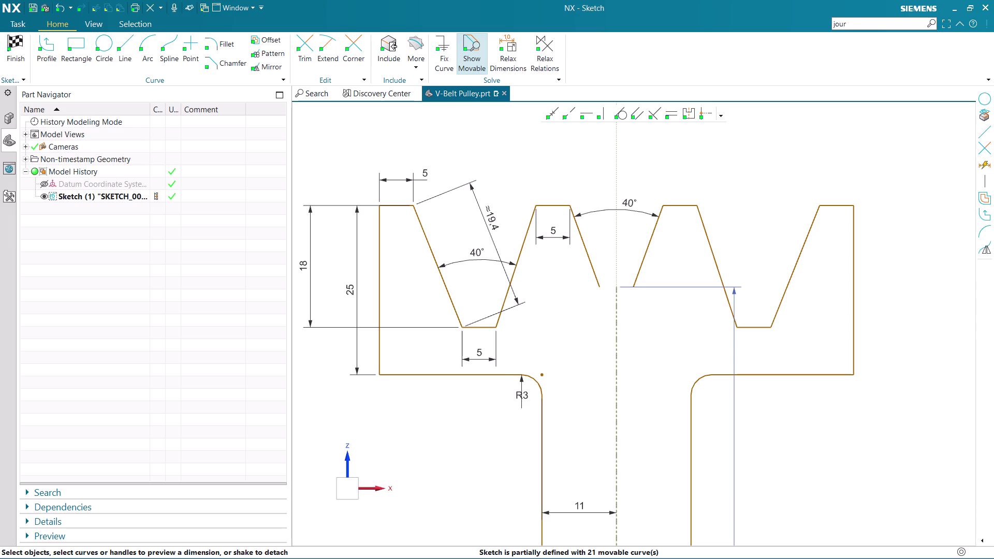
click(49, 52)
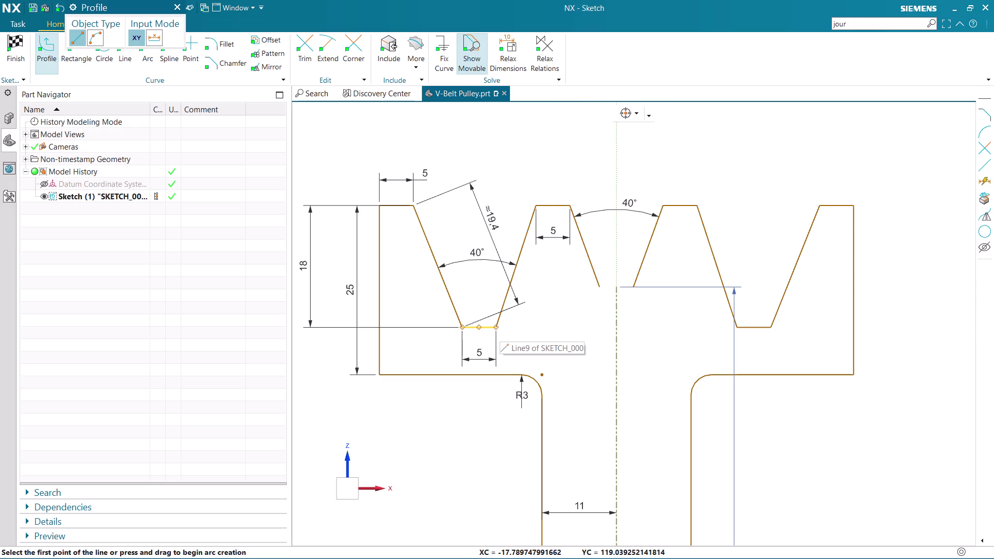
Cancel the in-progress line at the groove's bottom corner and clear the selection.
click(616, 327)
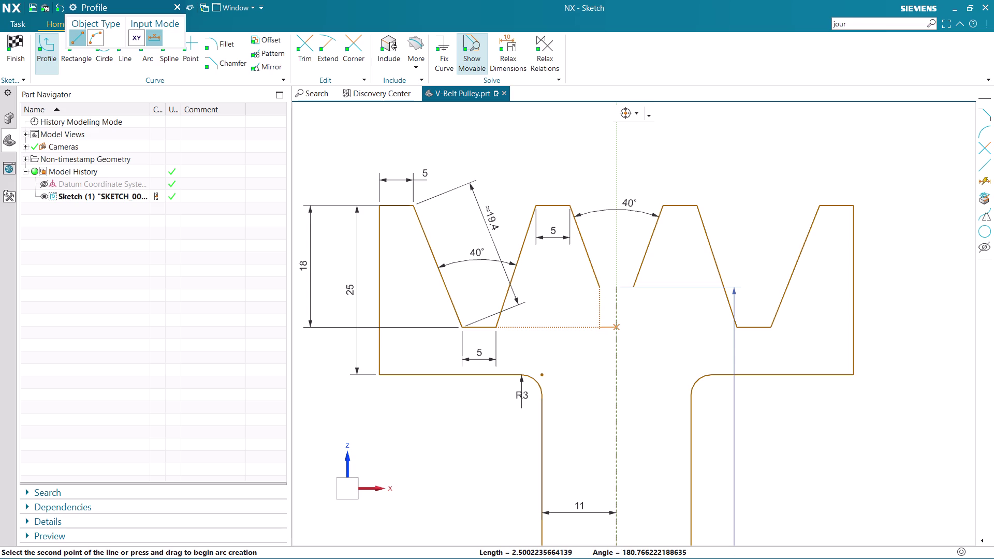
key(Escape)
click(593, 270)
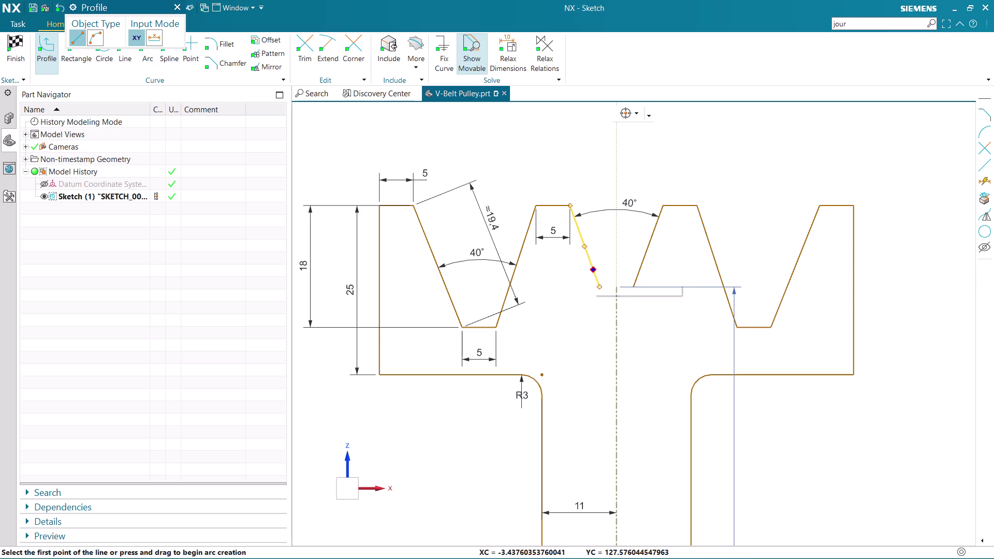
key(Escape)
key(Escape)
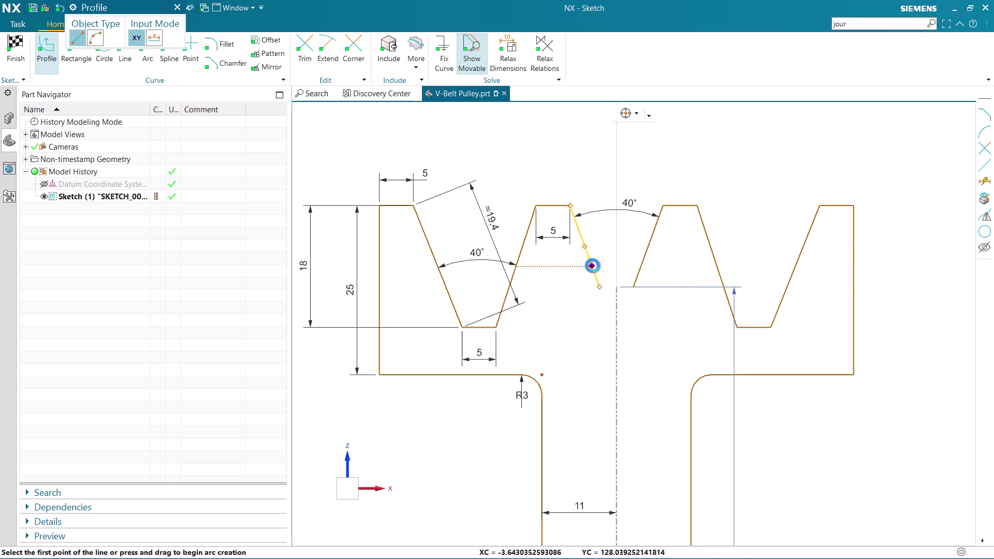
Delete the short slanted centre line and the right groove's left wall.
click(592, 264)
key(Delete)
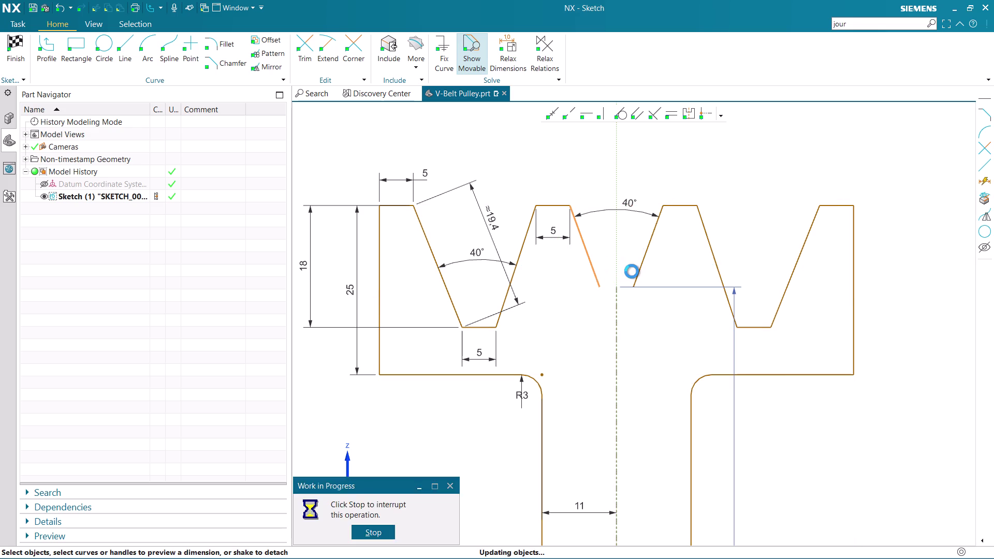
click(642, 255)
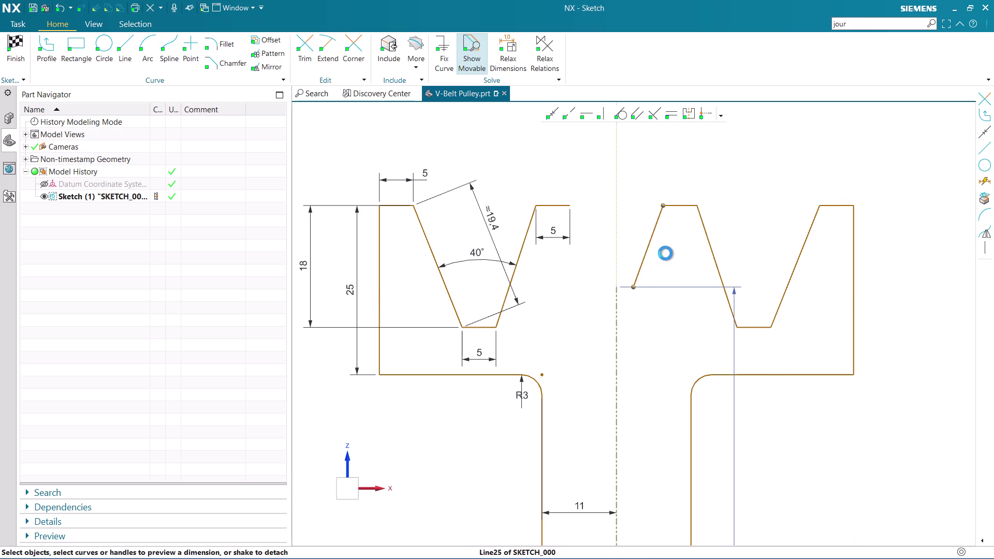
key(Delete)
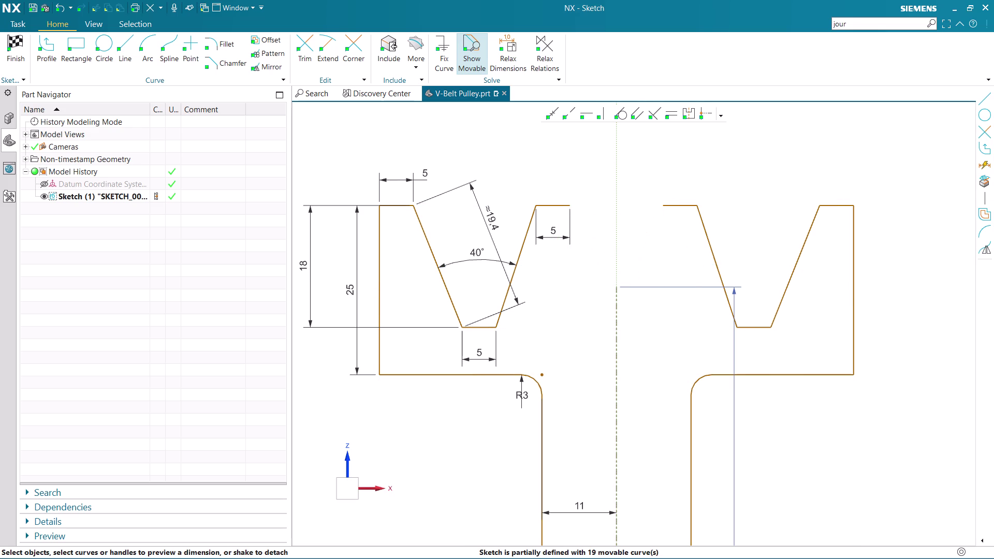
click(57, 48)
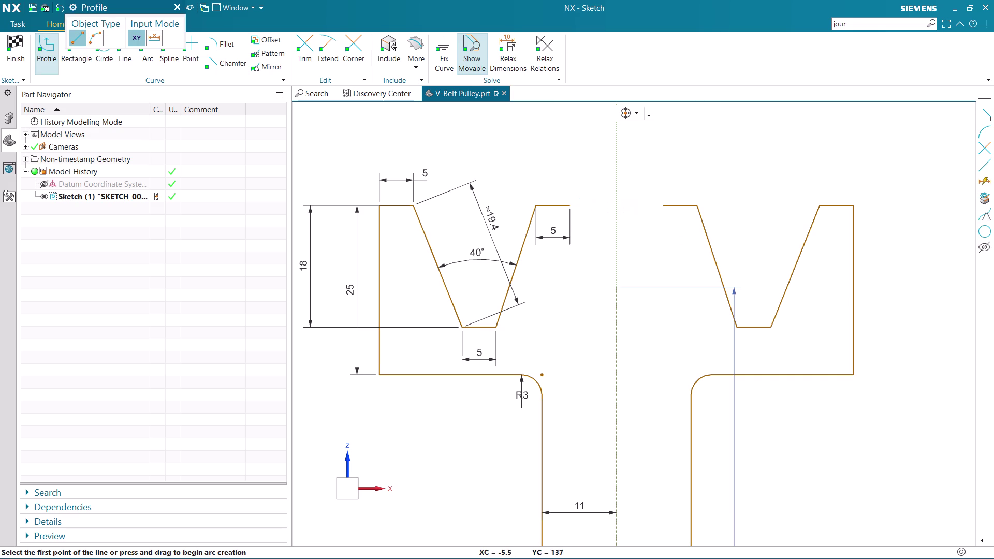
Draw an 18-deep flat-floored notch joining the two V-grooves: down, across, back up.
click(572, 206)
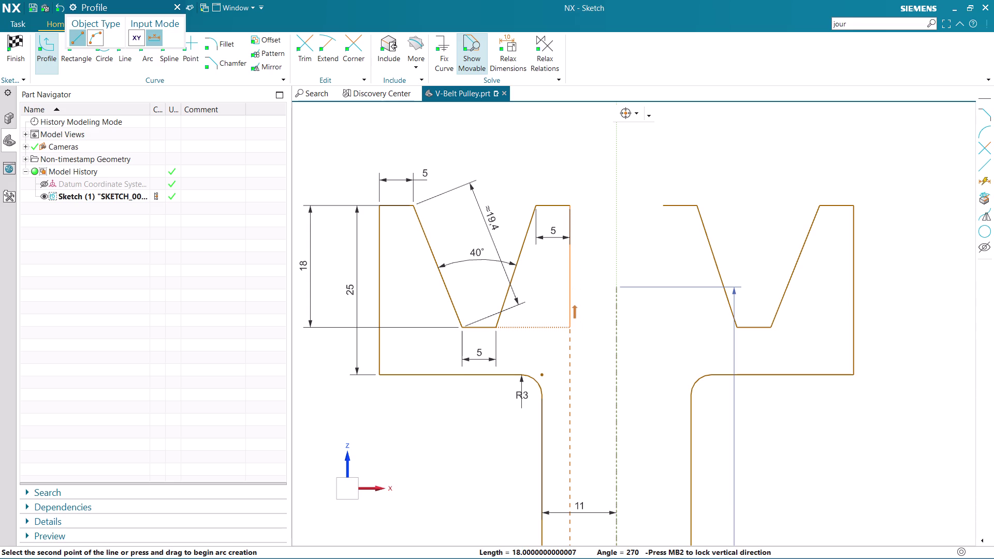
click(571, 321)
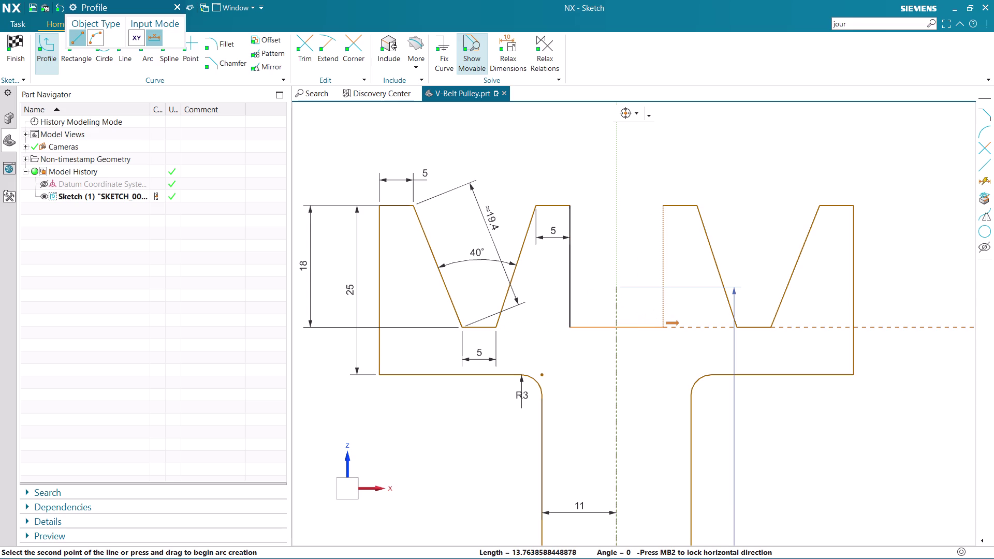
click(663, 325)
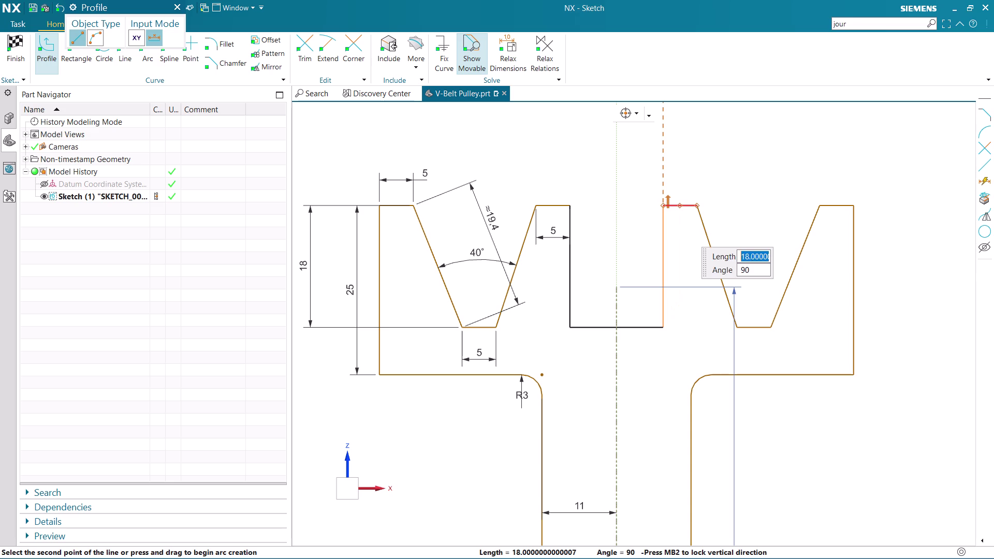
click(665, 210)
key(Escape)
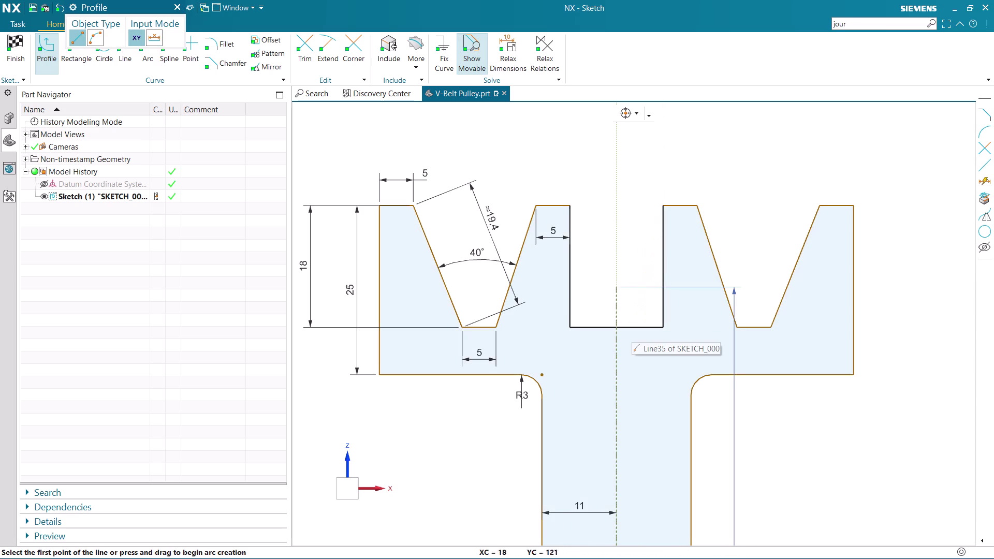
key(Escape)
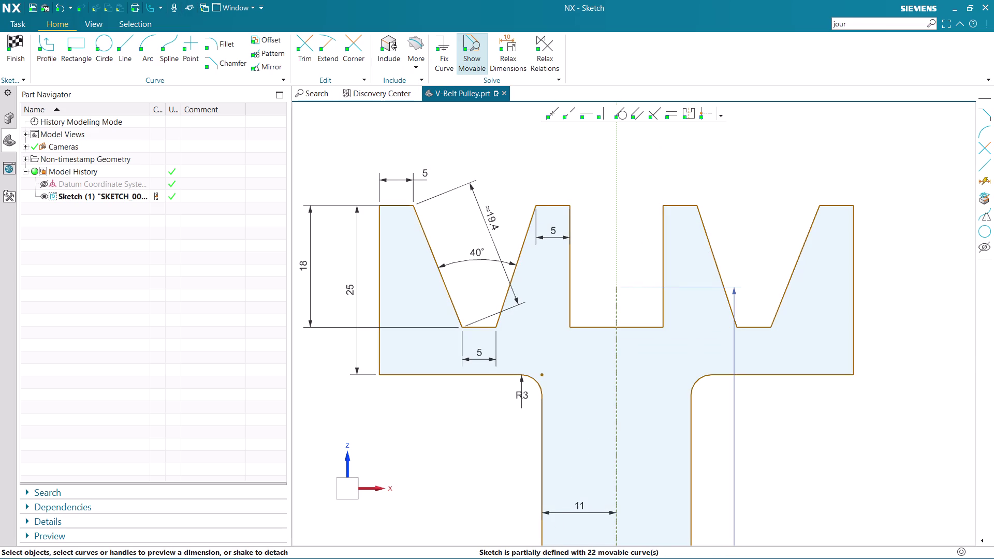
Add an angle dimension between the centre groove's two walls, reading 0°.
key(d)
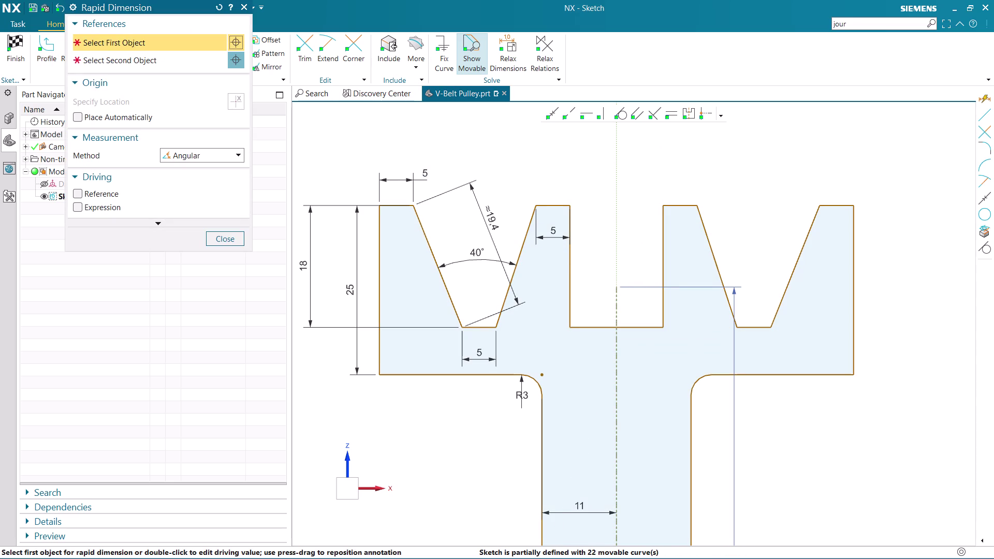
click(574, 282)
click(661, 272)
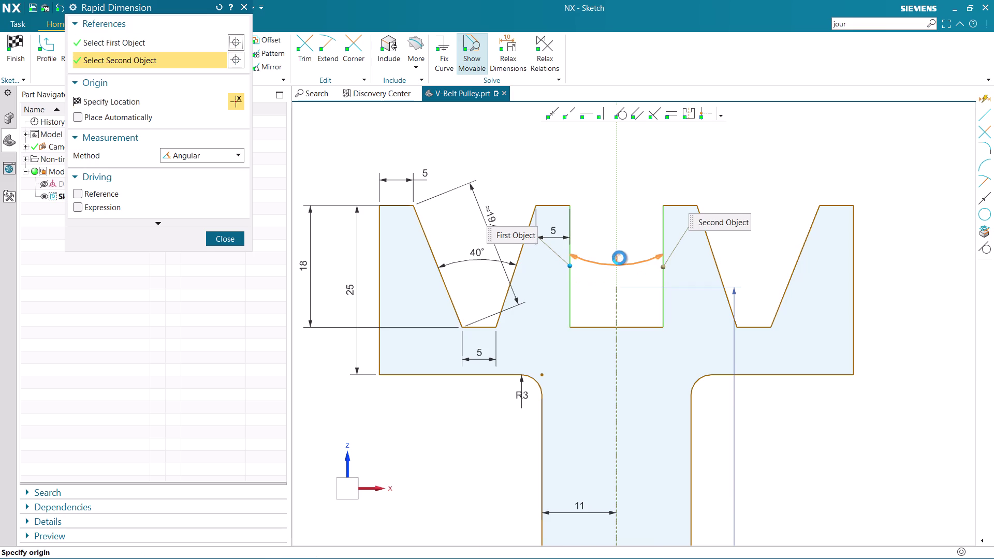
click(620, 256)
key(Escape)
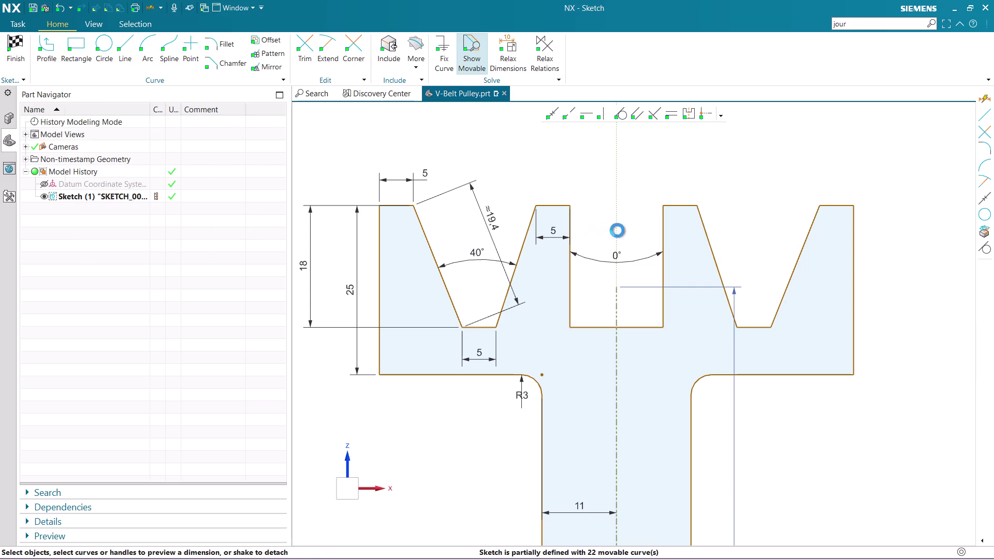
Try changing the centre groove angle dimension to 40°.
double_click(612, 259)
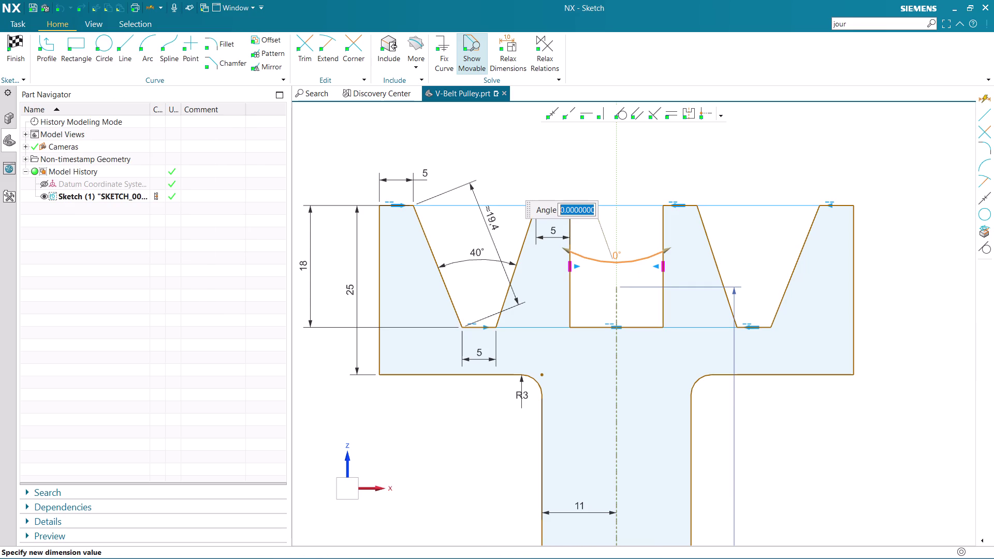
text(40)
key(Return)
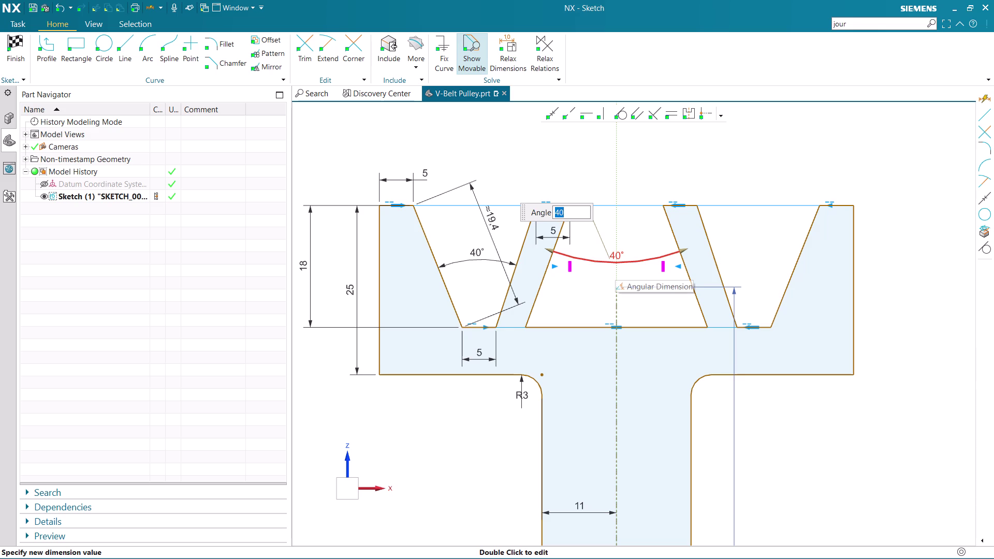
double_click(554, 210)
click(559, 211)
click(556, 213)
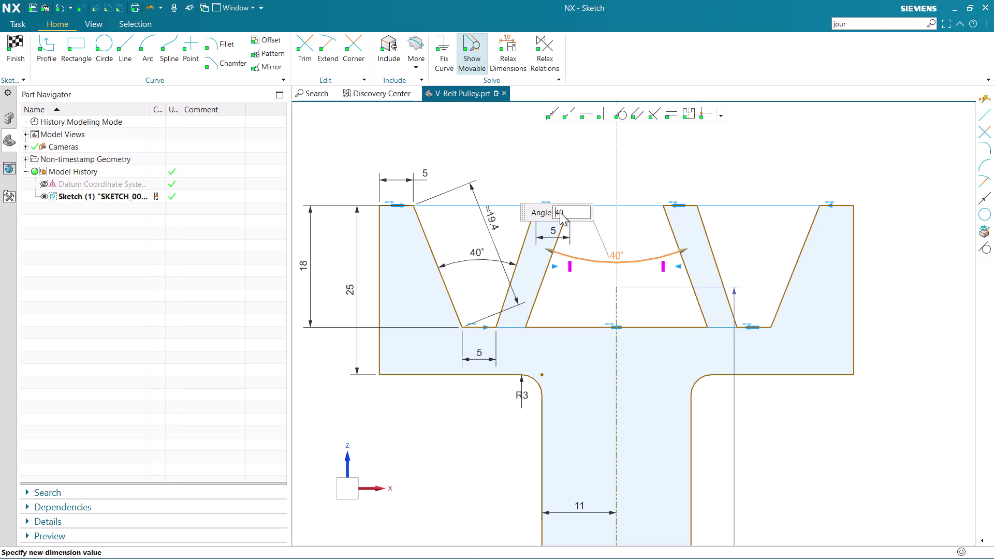
key(minus)
key(Return)
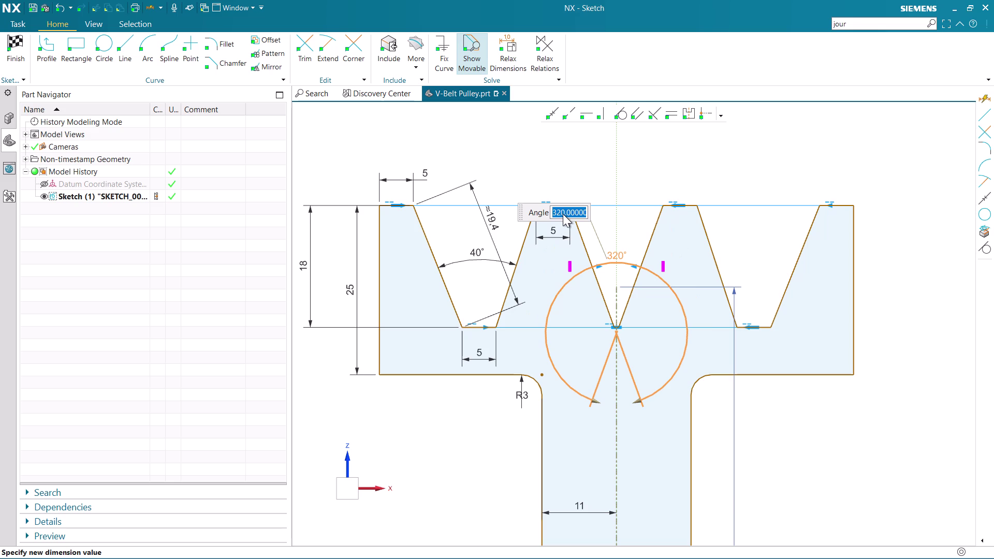
Cancel and undo the angle edit, then select the left groove's 40° dimension.
scroll(up, 3)
scroll(up, 3)
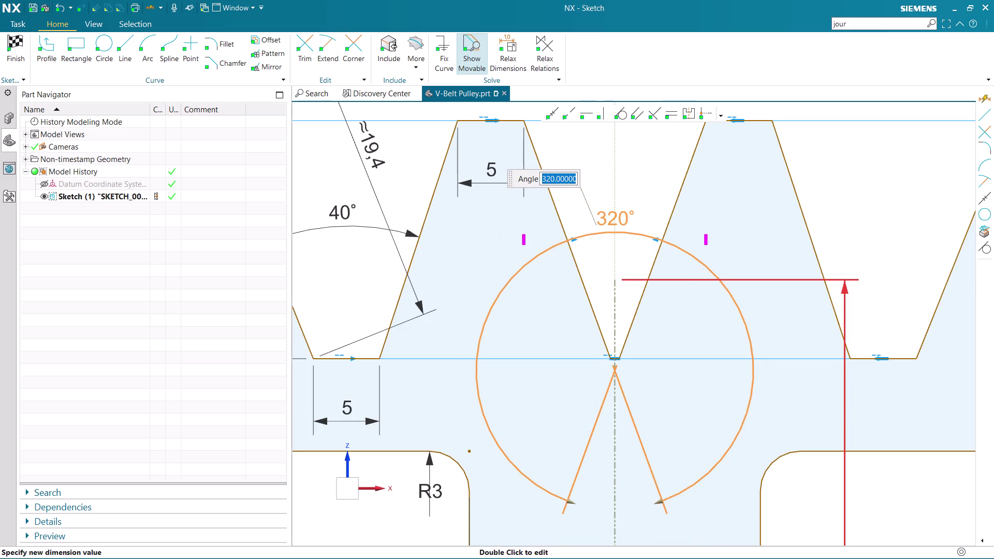
scroll(down, 3)
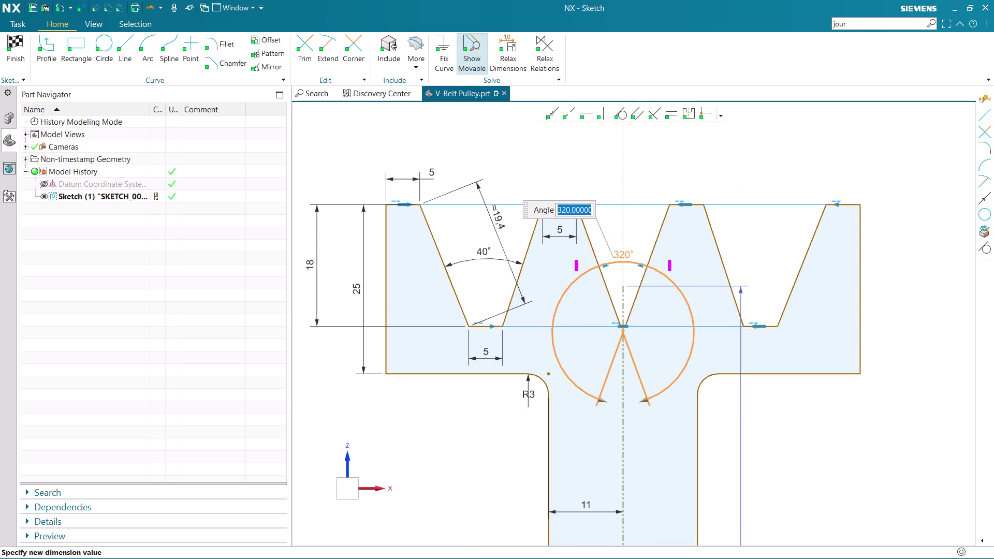
scroll(down, 3)
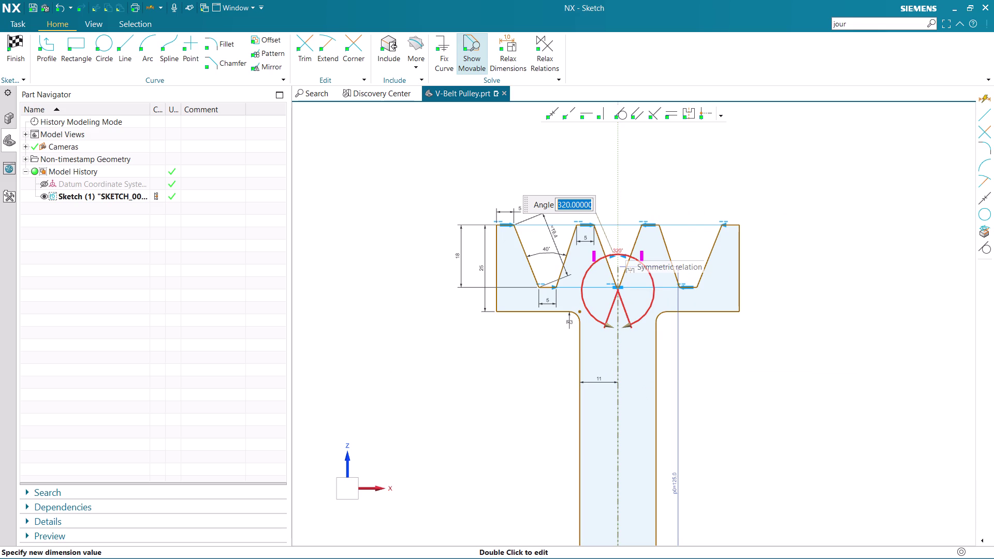
scroll(up, 3)
scroll(up, 3)
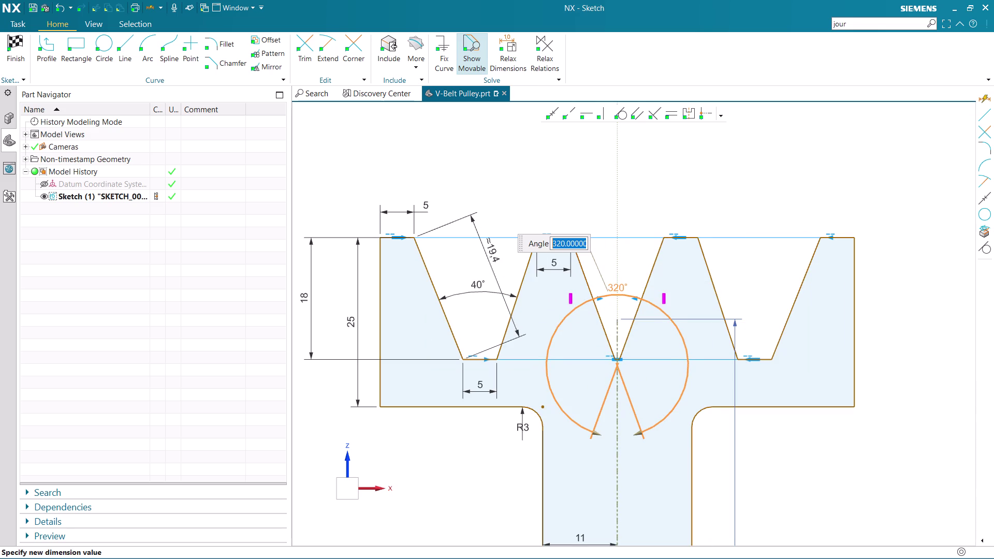
key(Escape)
key(ctrl+z)
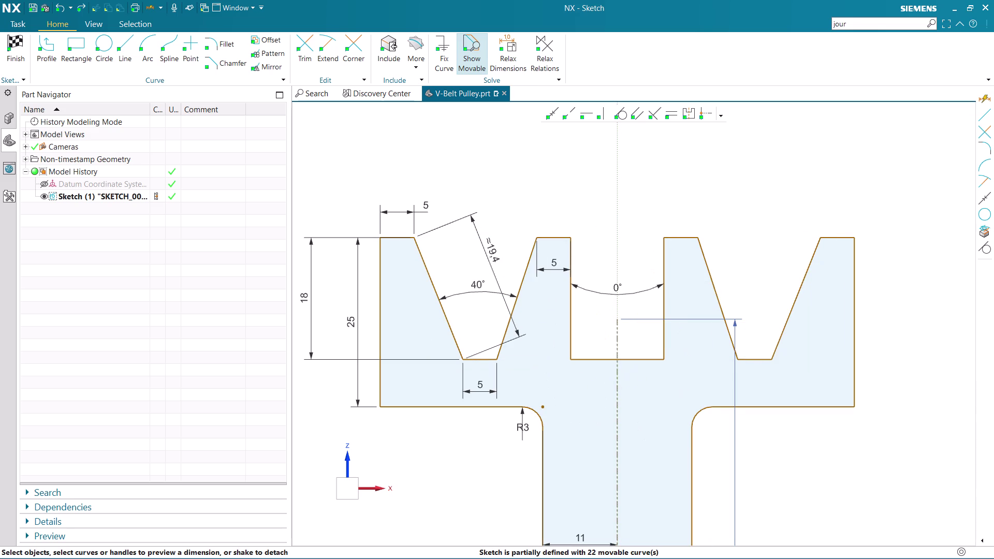
click(472, 291)
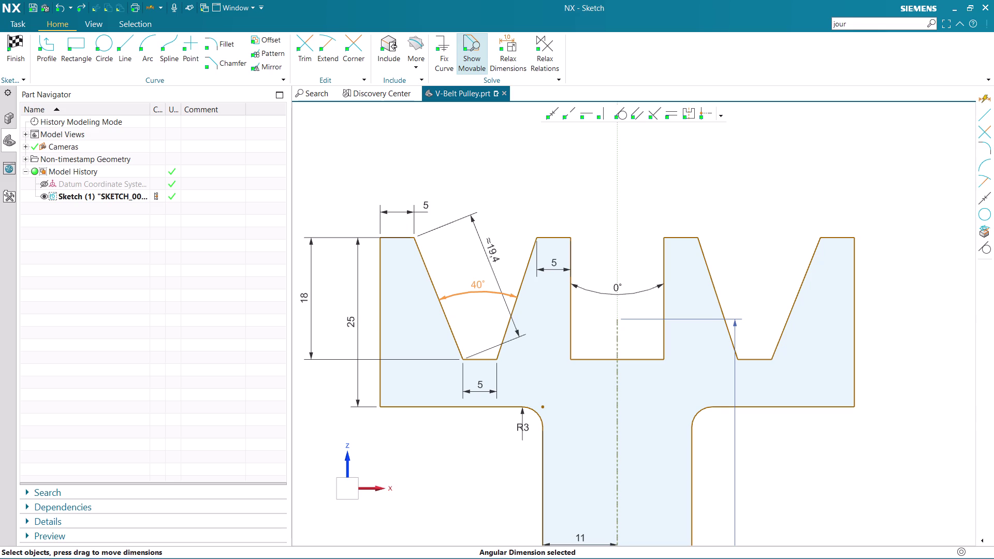
Delete the selected dimension, set the centre groove angle to 40°, then undo to 0°.
key(Delete)
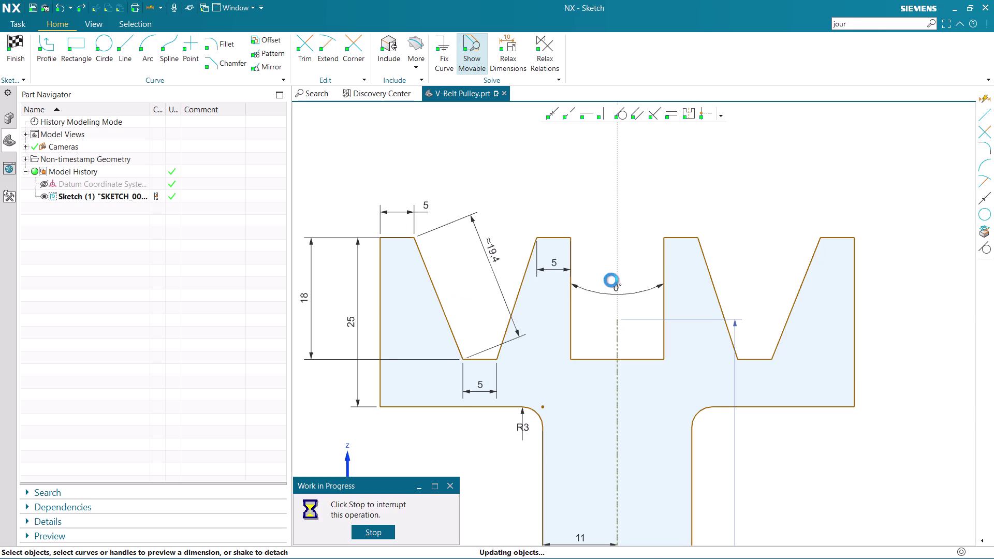
double_click(621, 290)
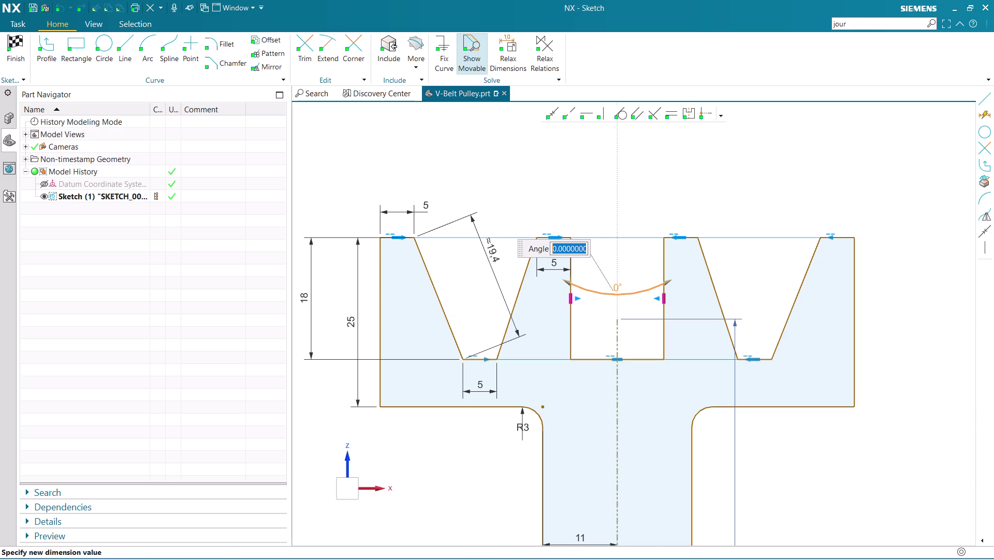
text(4)
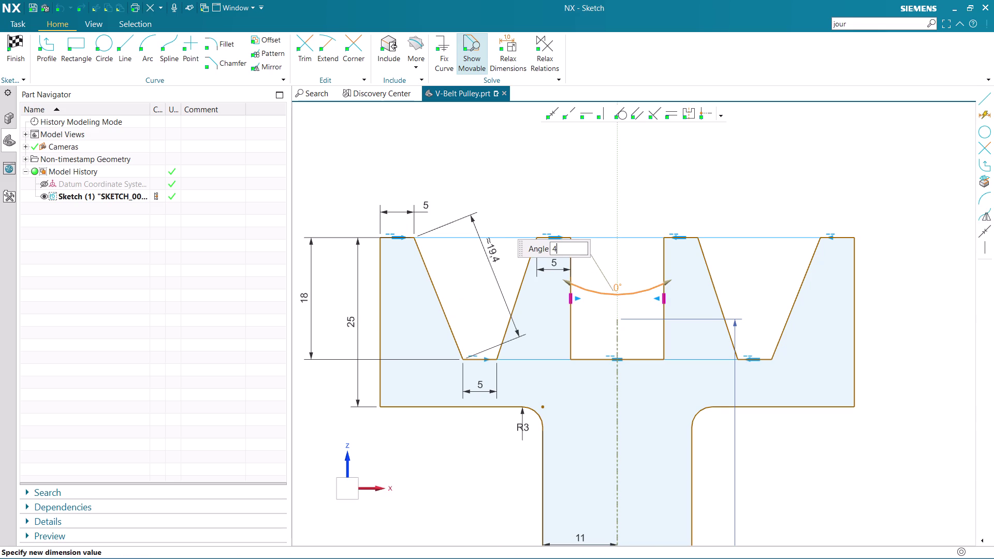
text(0)
key(Return)
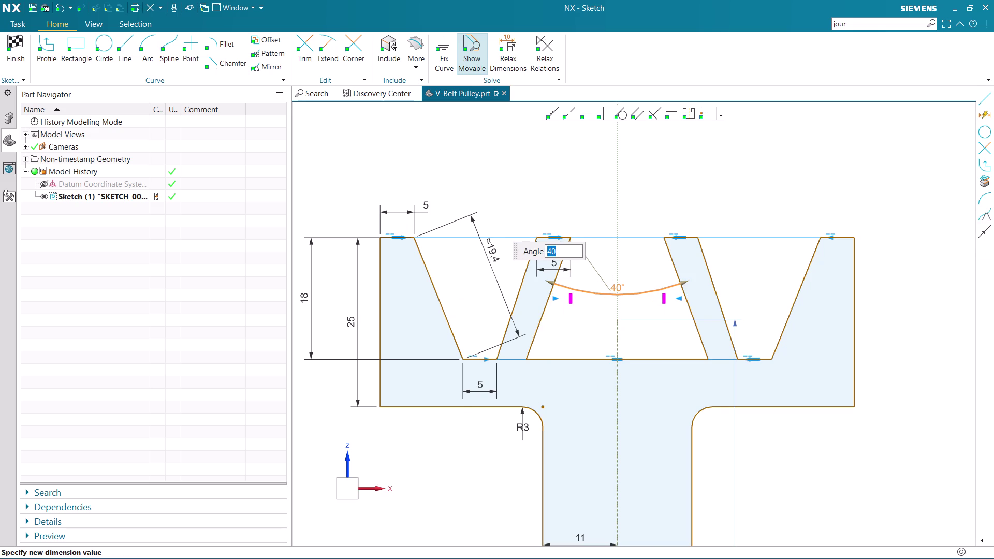
key(ctrl+z)
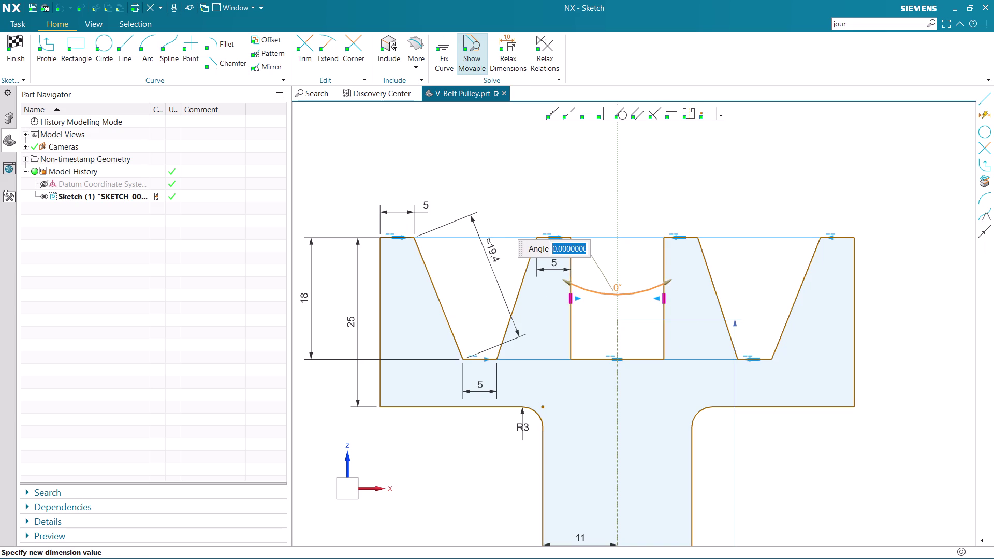
Move the 0° angle dimension, then undo to remove it from the sketch.
drag(620, 284, 619, 237)
drag(618, 297, 626, 269)
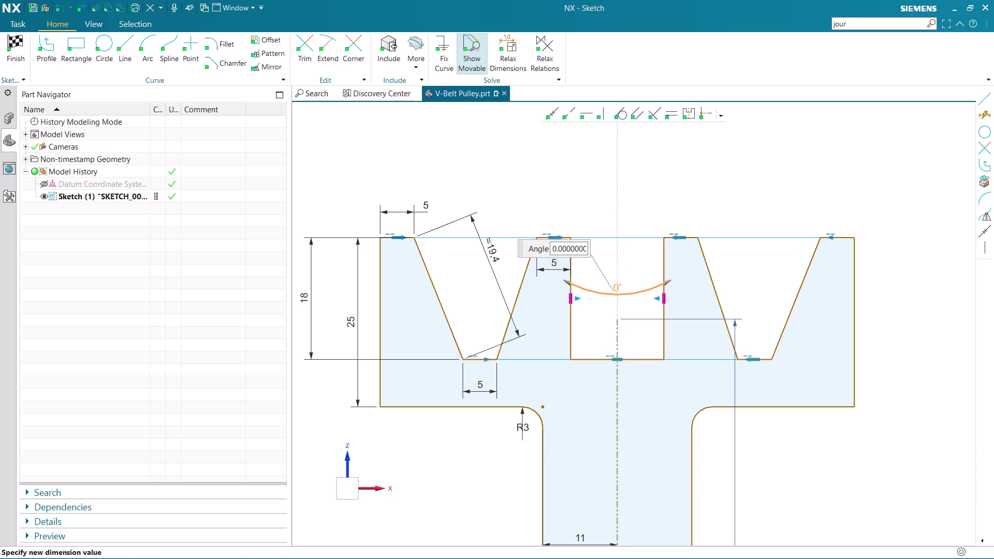
key(Escape)
drag(630, 293, 631, 193)
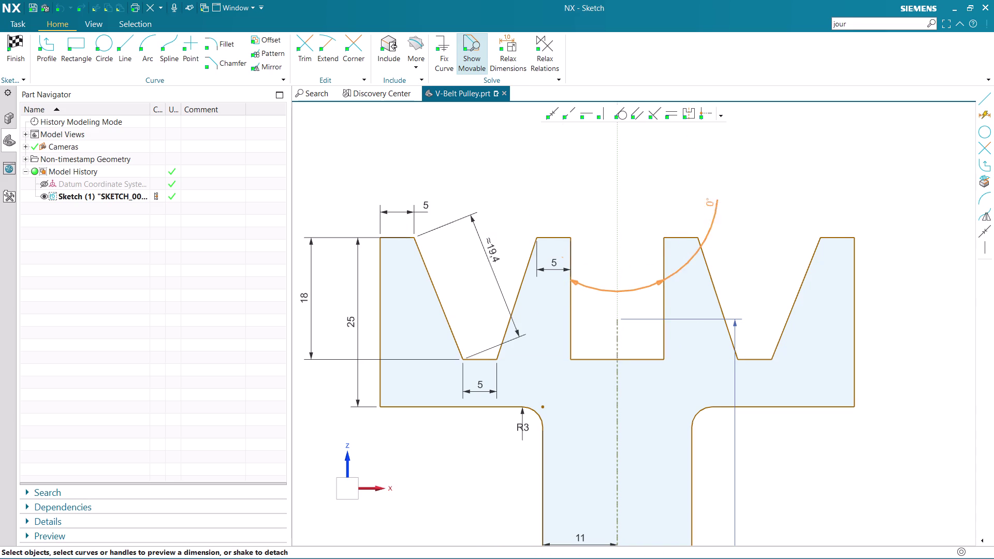
drag(630, 192, 617, 261)
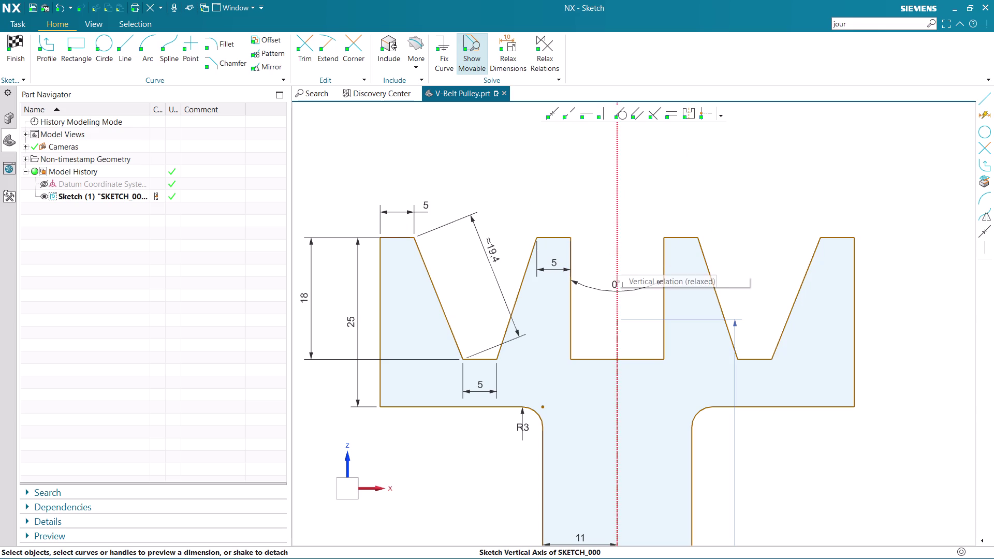
key(ctrl+z)
key(ctrl+z)
key(ctrl+z)
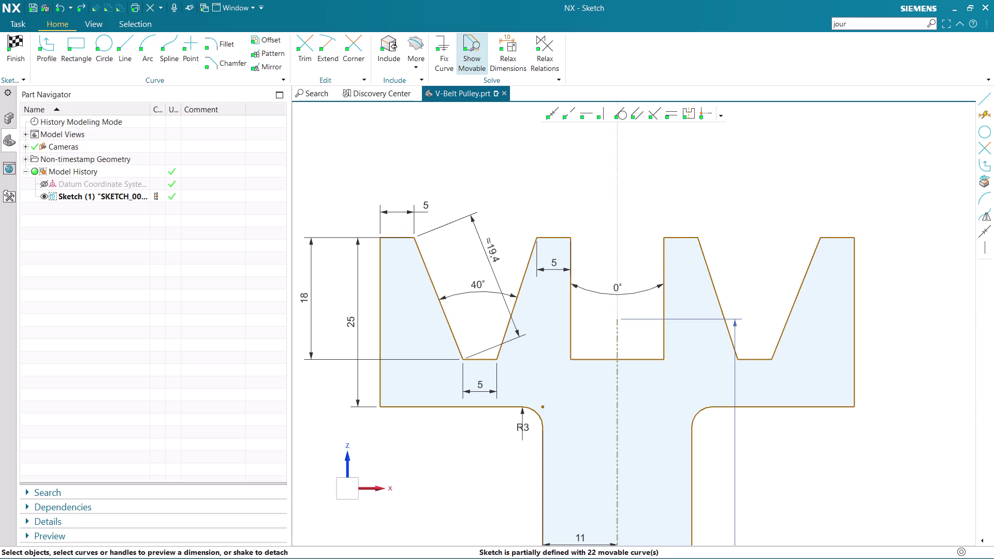
key(ctrl+z)
Delete the middle tooth's vertical right side and select the adjacent vertical side.
click(566, 313)
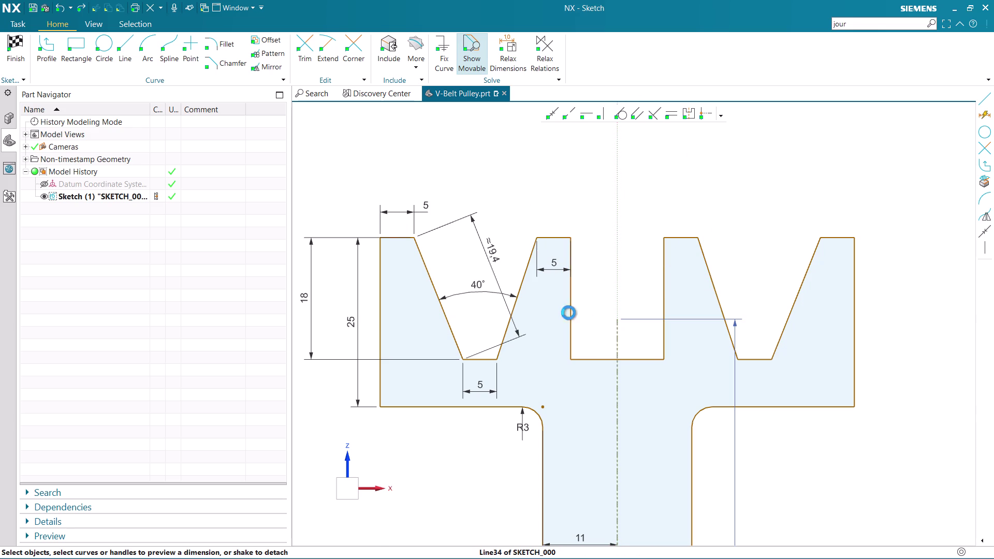
key(Delete)
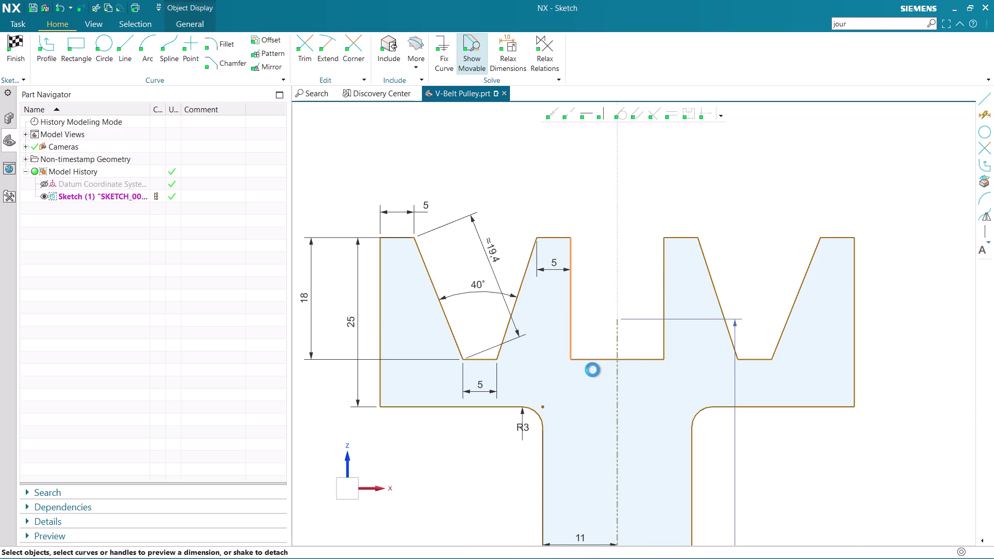
click(594, 358)
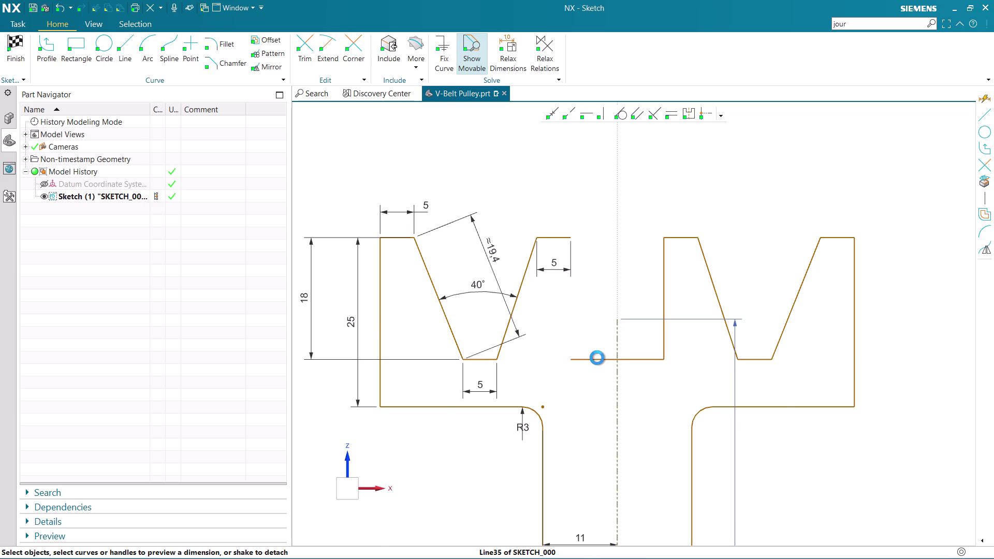
click(596, 314)
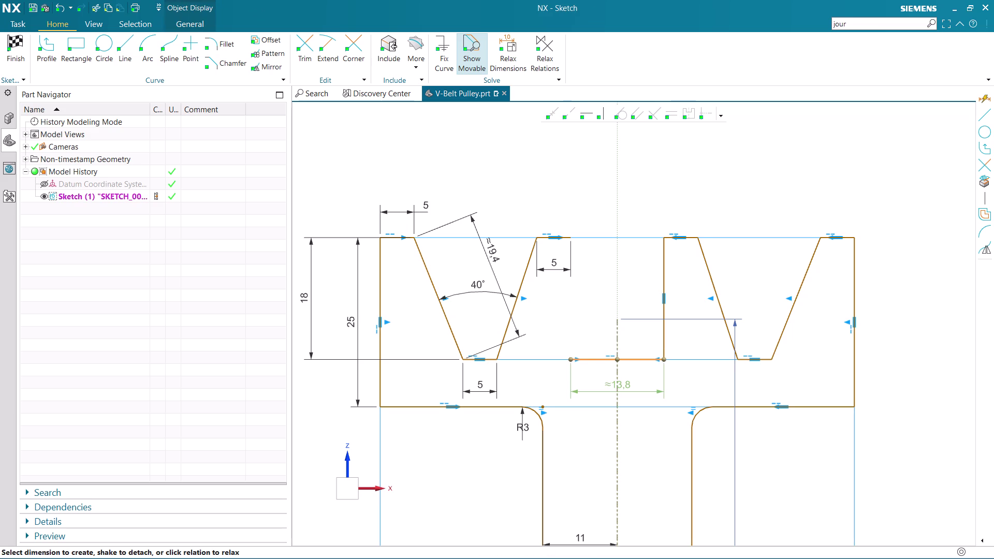
Draw a slanted flank line from the tooth's top corner down to the groove floor.
click(127, 39)
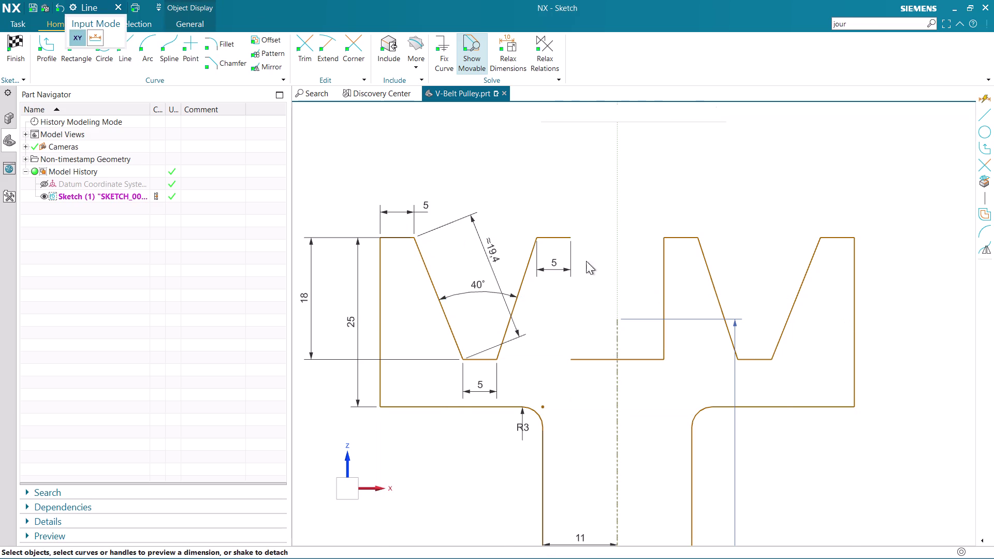
click(571, 237)
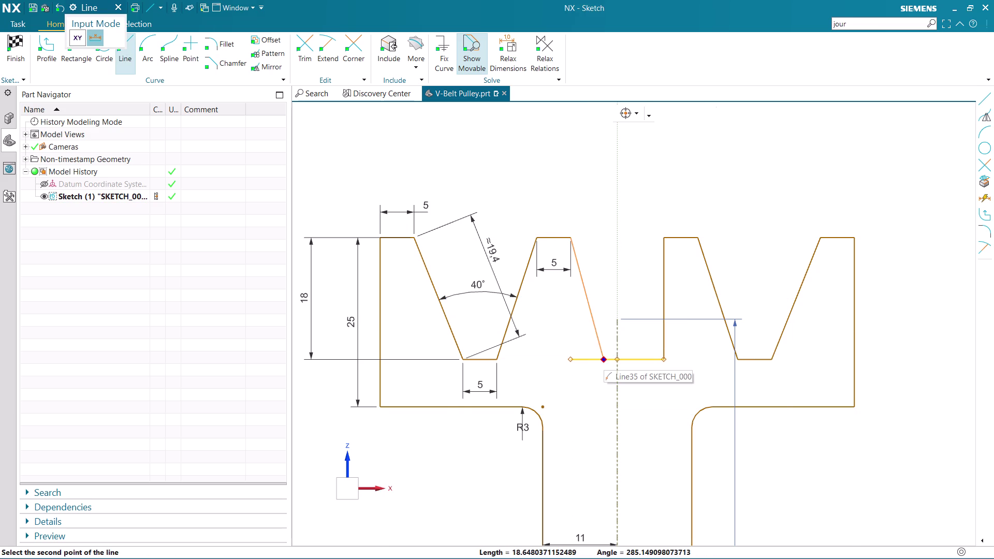
click(596, 363)
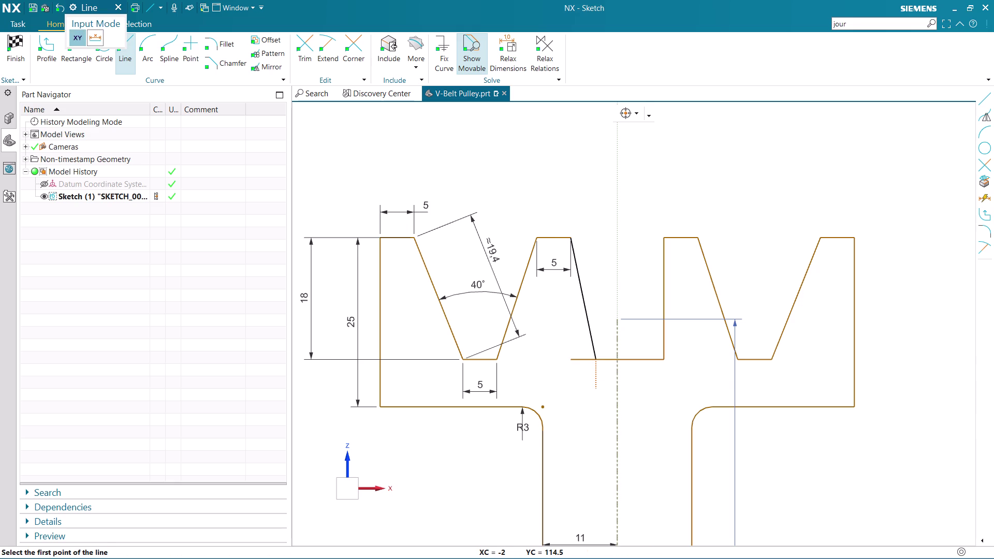
key(Escape)
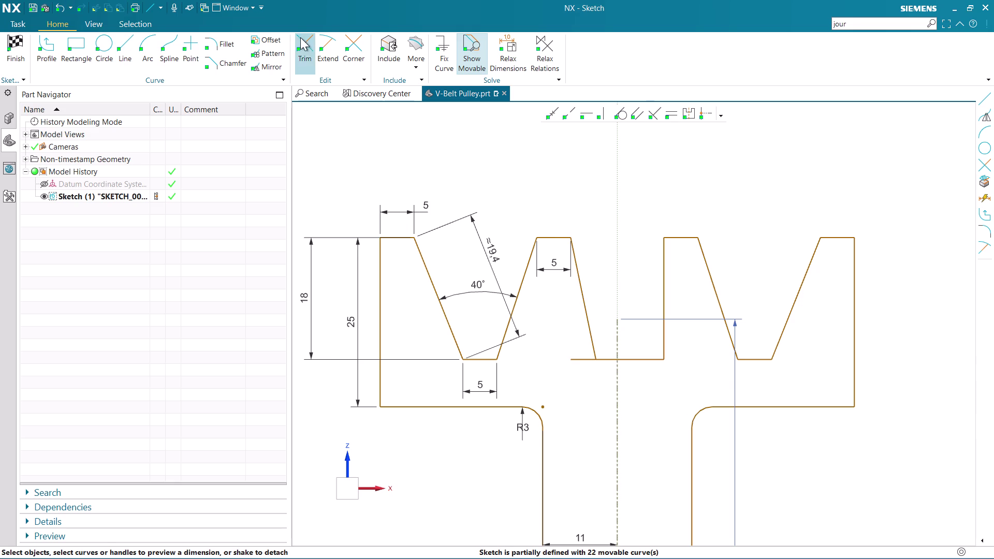
Trim the stub beyond the new flank and delete the right tooth's left vertical side.
click(300, 38)
click(583, 360)
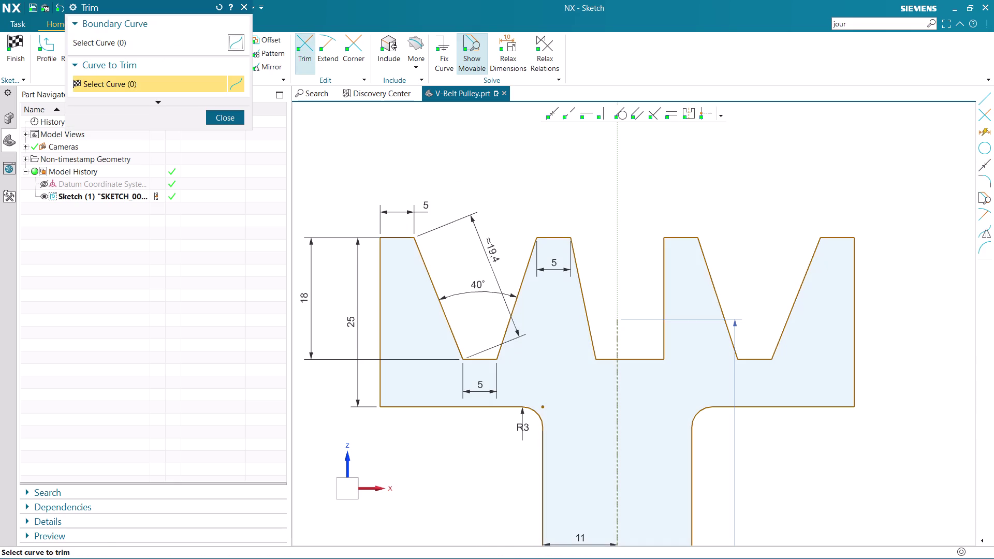
key(Escape)
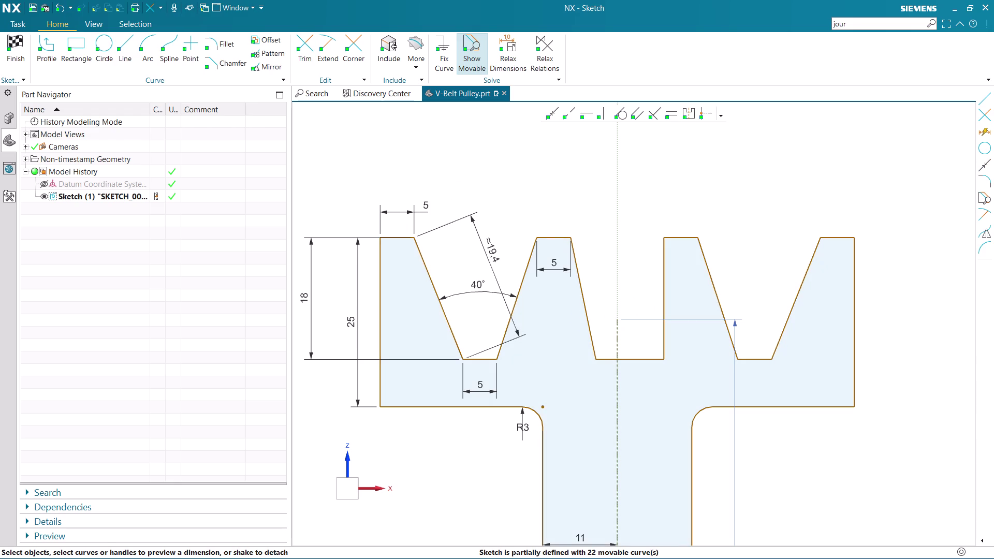
click(666, 290)
key(Delete)
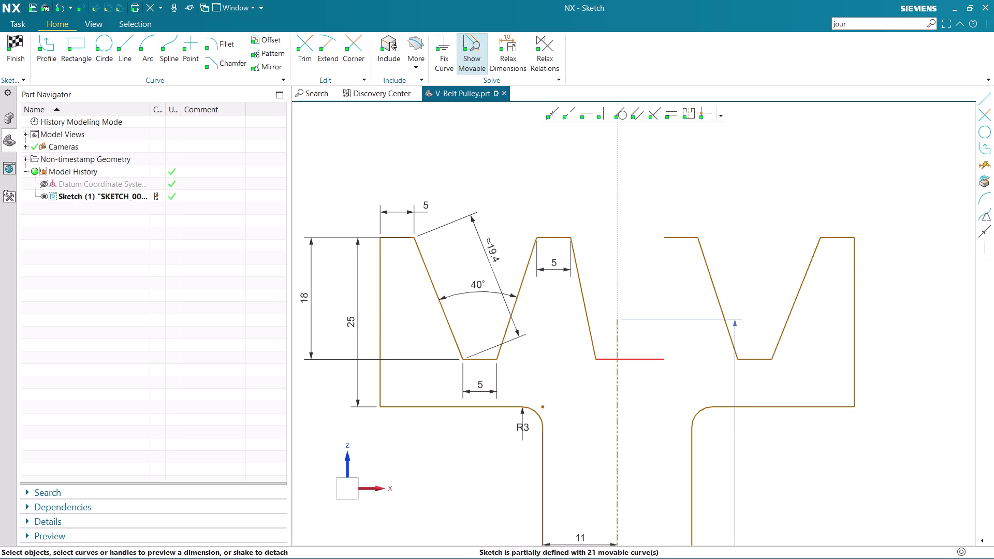
Trim the groove floor so it ends at the vertical centreline.
click(646, 360)
key(Delete)
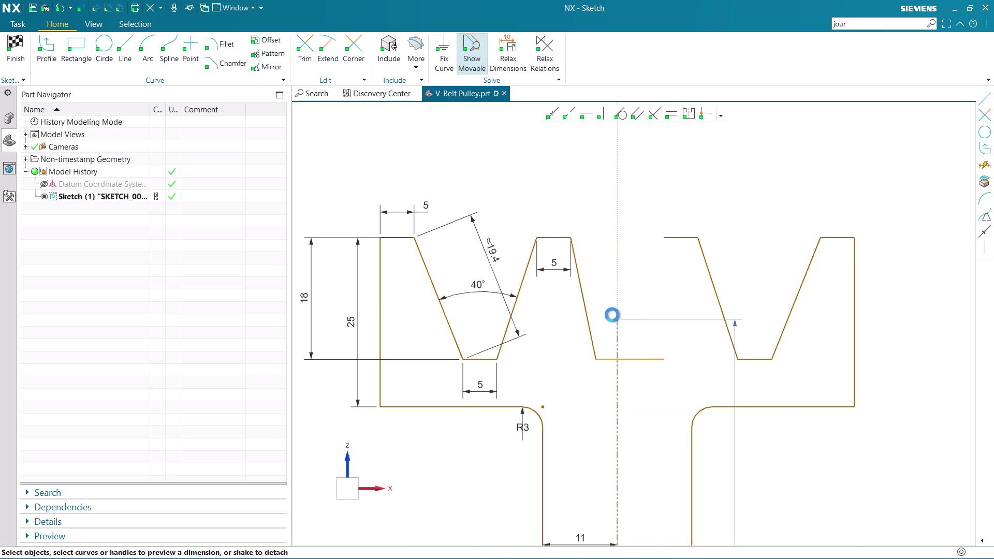
key(ctrl+z)
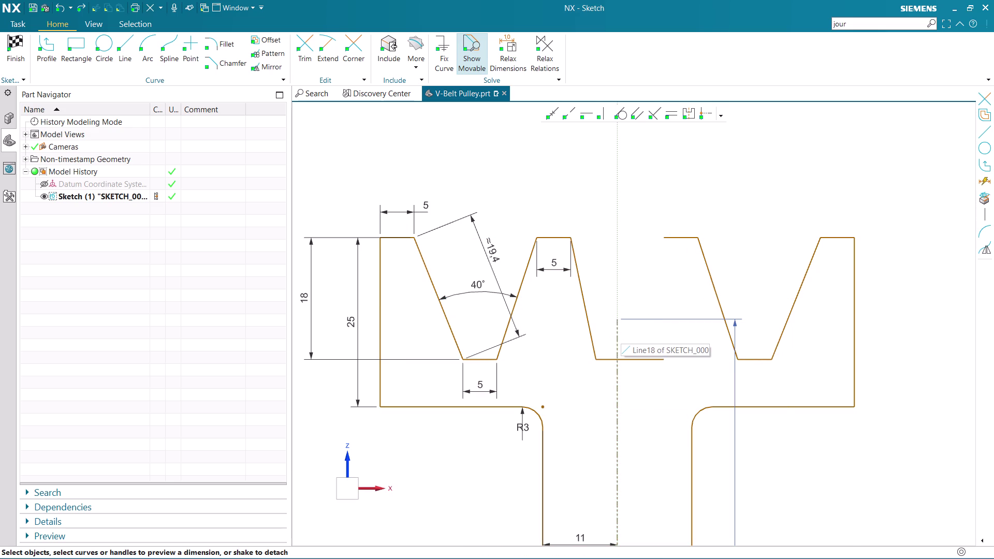
click(307, 44)
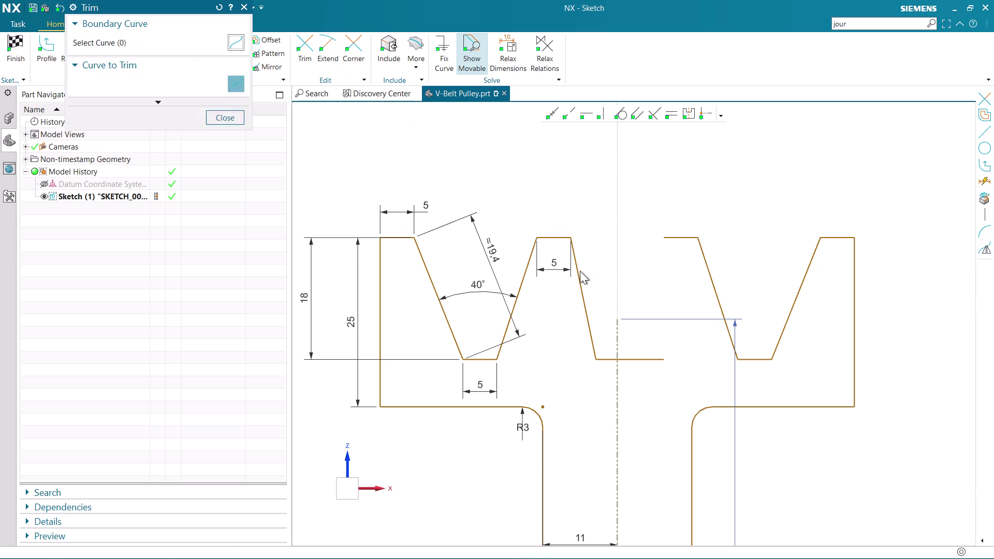
click(639, 360)
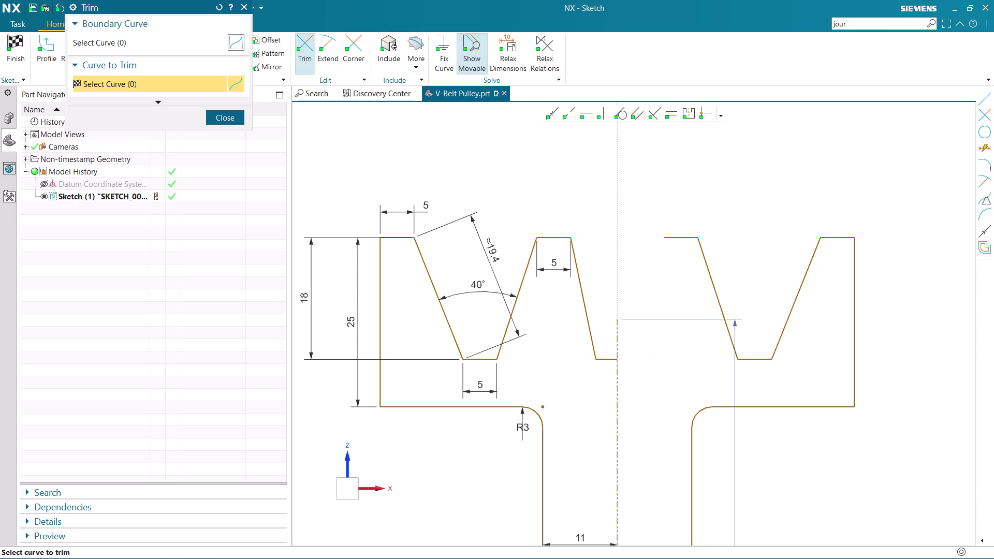
click(230, 120)
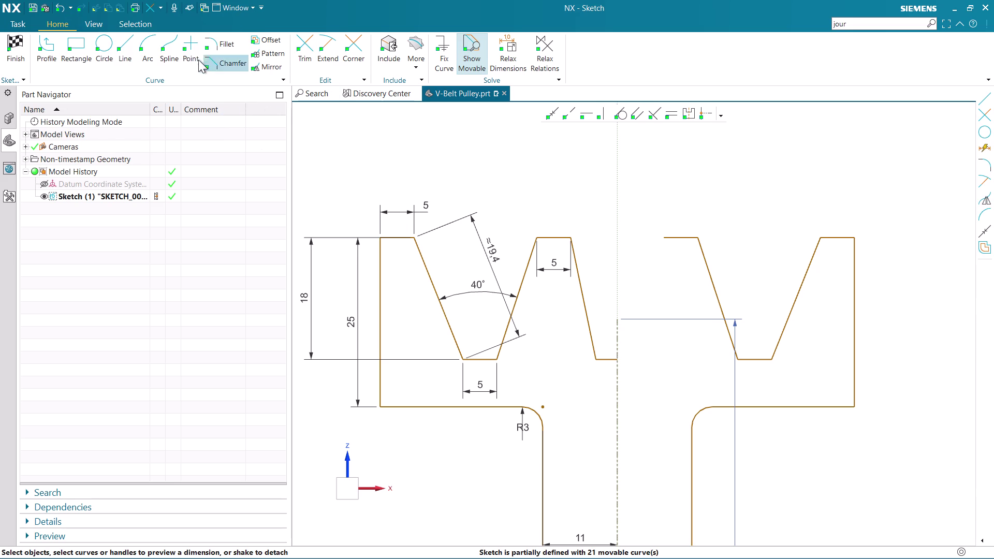
click(256, 67)
Mirror the left-half profile curves across the sketch's vertical axis.
click(582, 311)
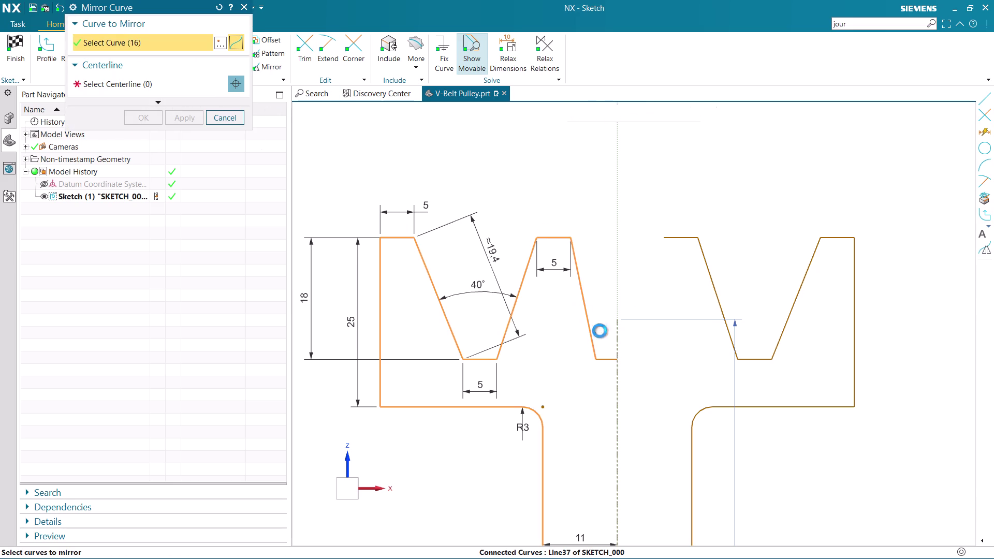
click(609, 359)
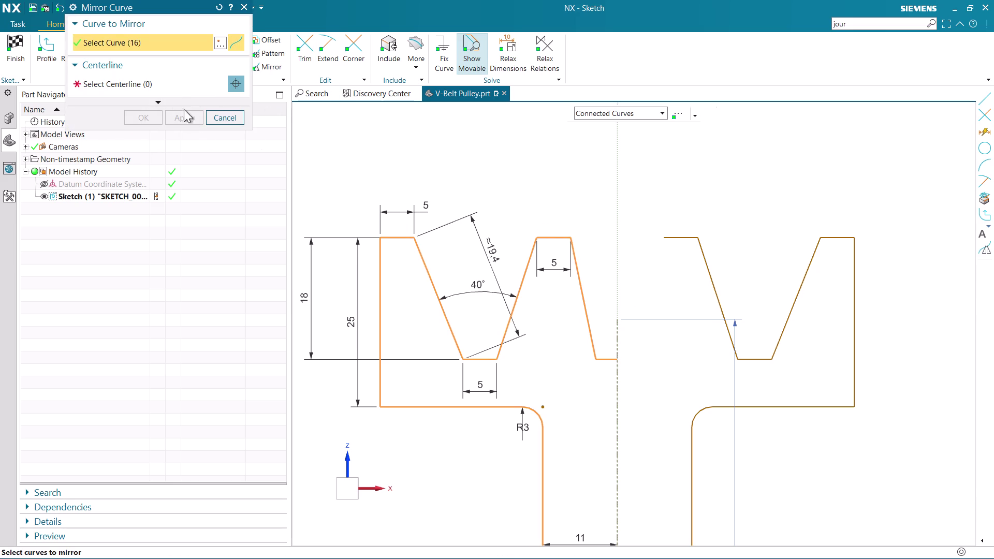
click(178, 87)
click(617, 194)
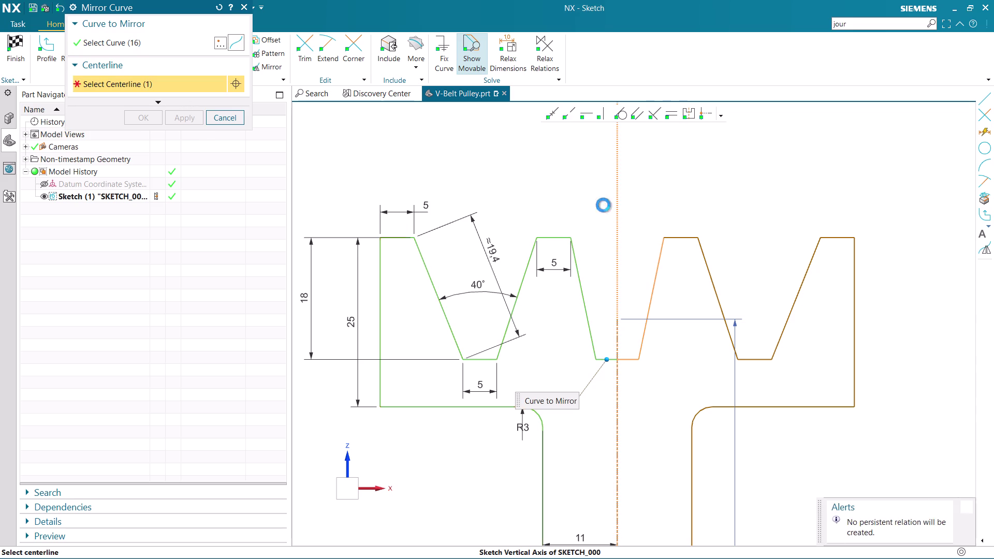
click(141, 118)
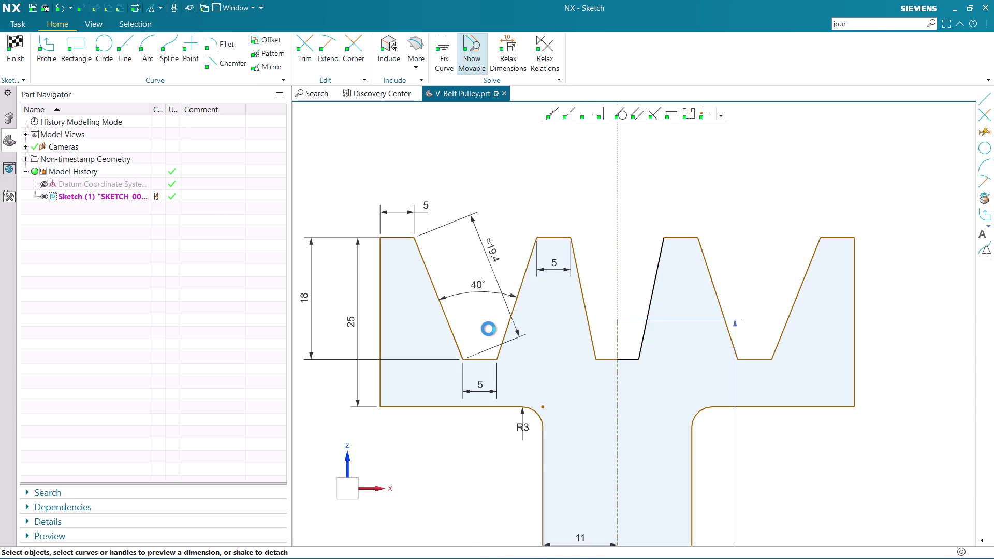
key(Escape)
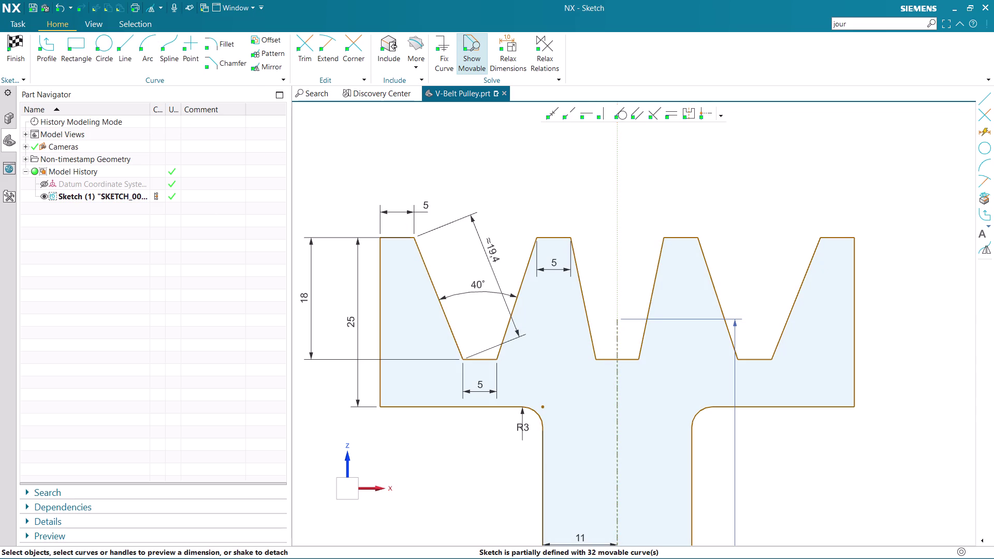
Add an angle dimension across the middle groove's flanks and delete the old 40° dimension.
key(d)
click(583, 303)
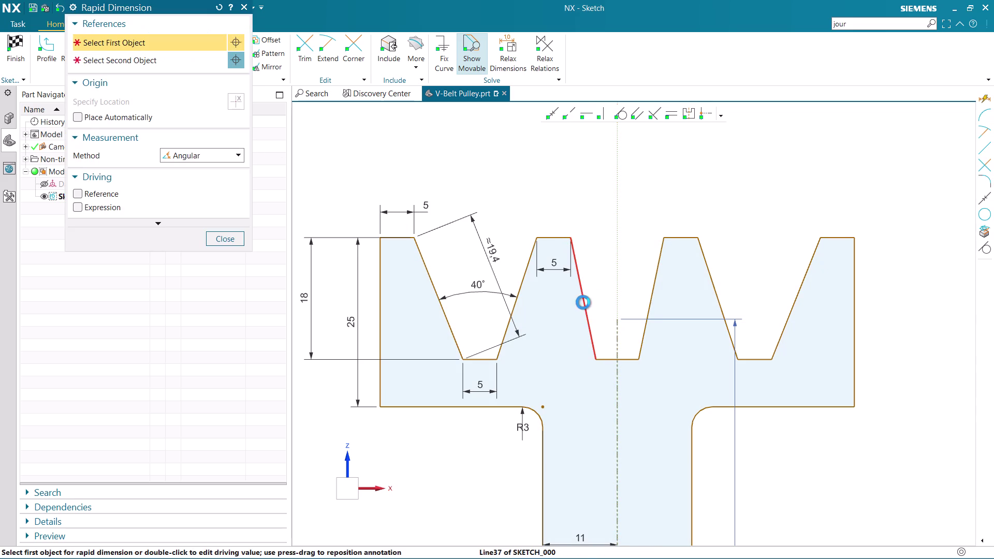
click(653, 291)
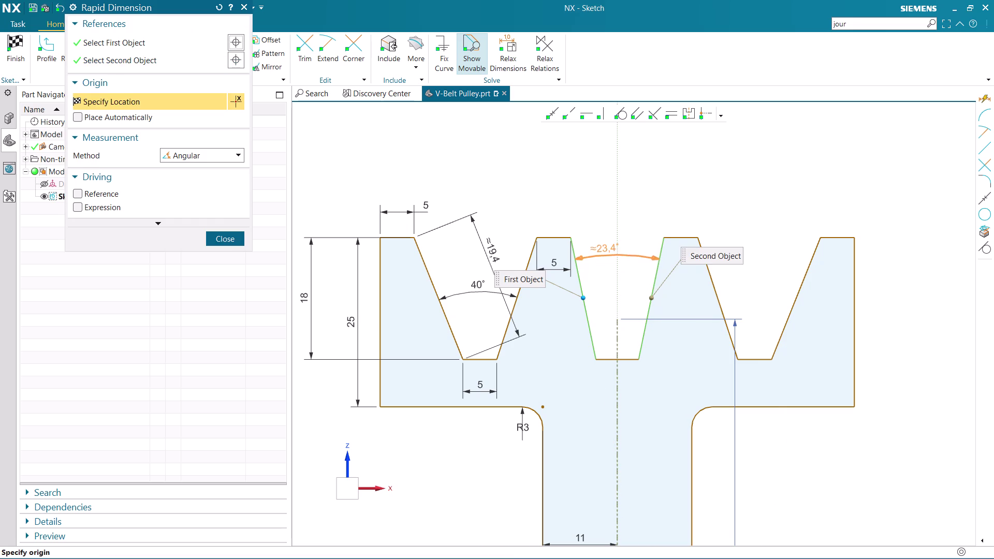
click(626, 239)
key(Escape)
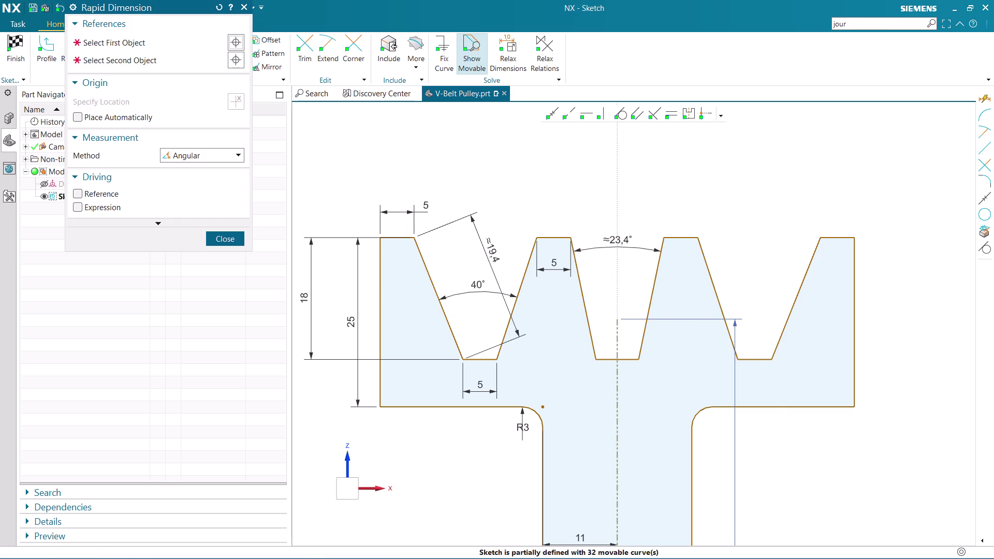
click(480, 292)
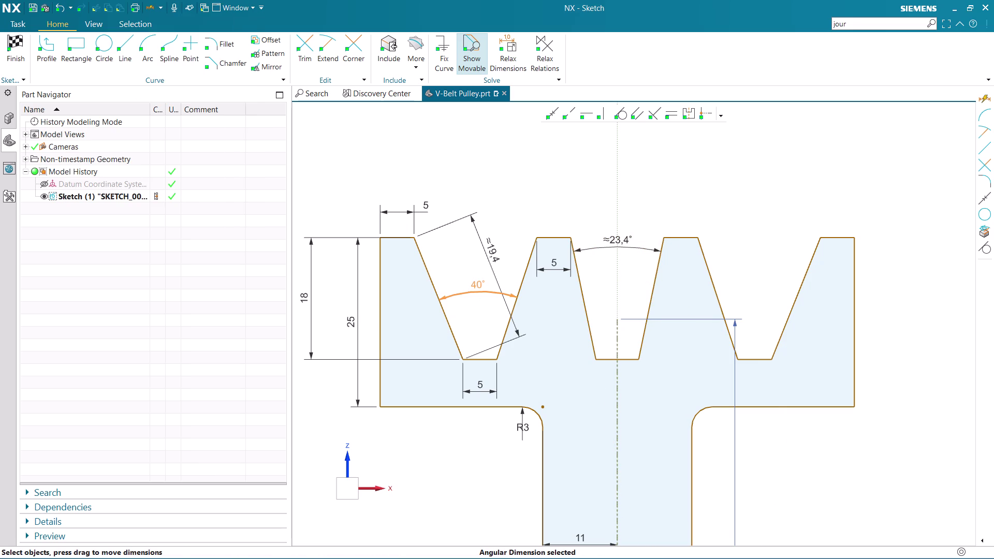
right_click(480, 291)
click(537, 285)
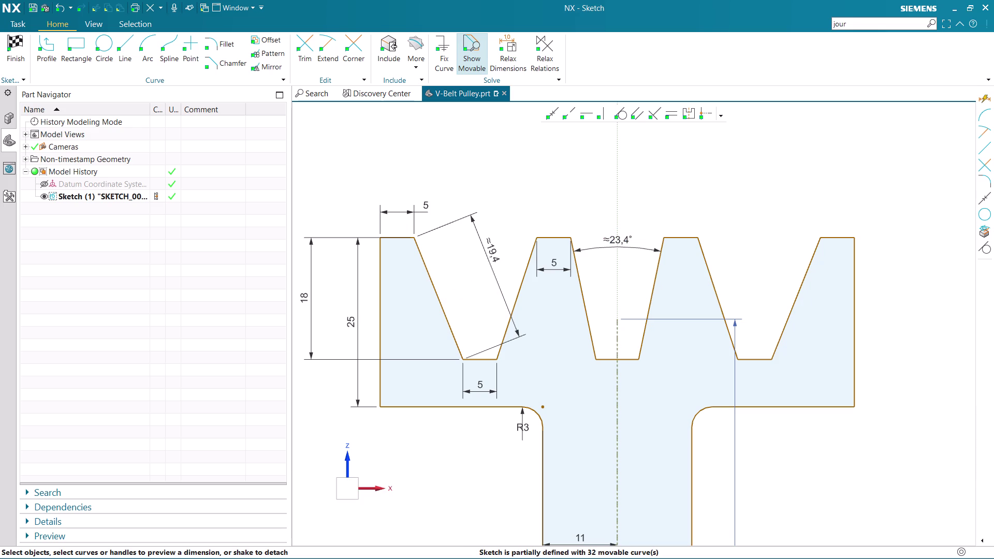
Set the middle groove's flank angle to 40°.
double_click(620, 240)
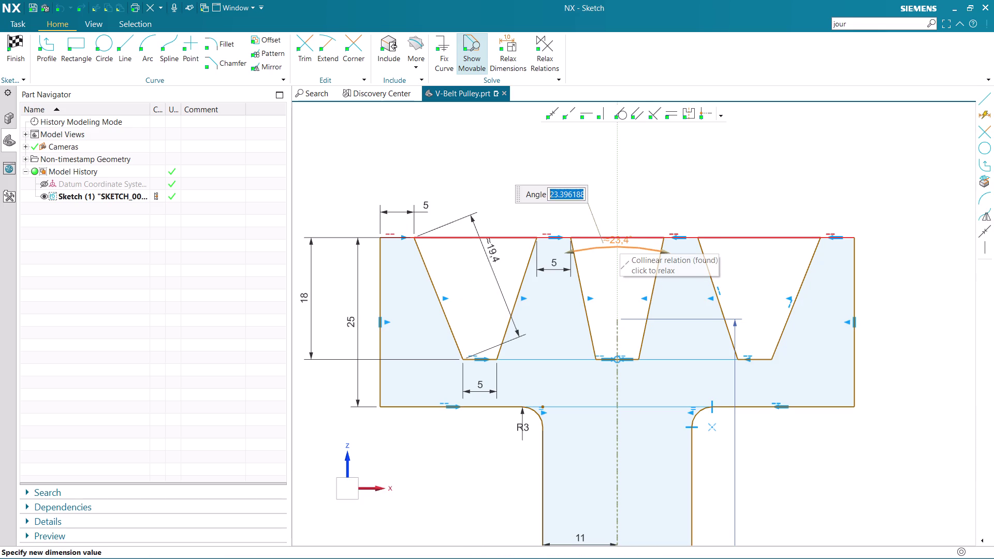
text(40)
key(Return)
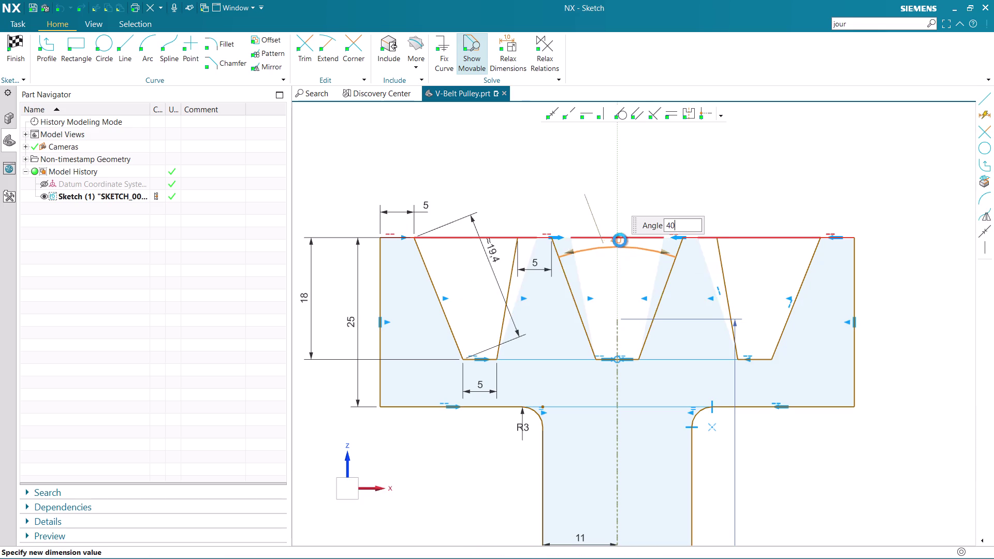
middle_click(697, 176)
scroll(down, 3)
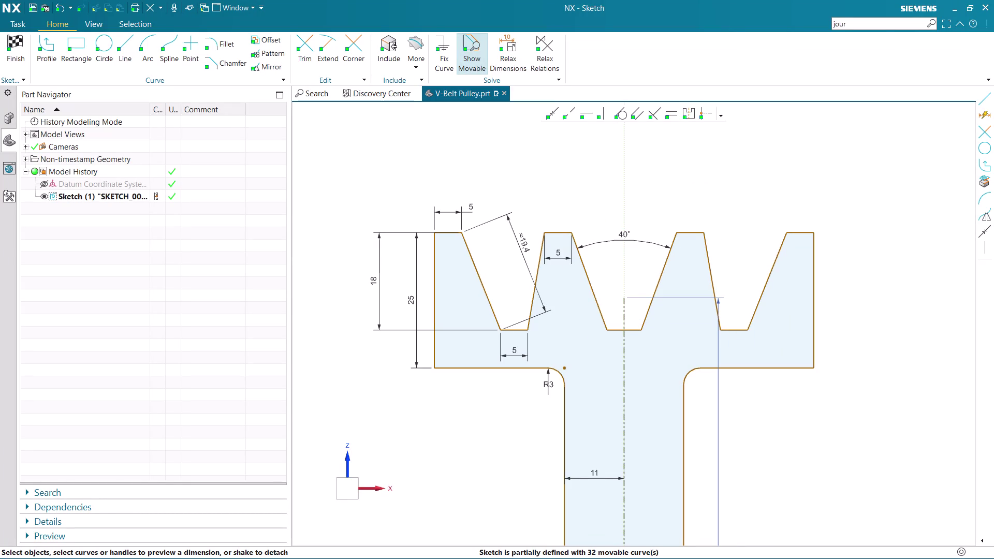
scroll(down, 3)
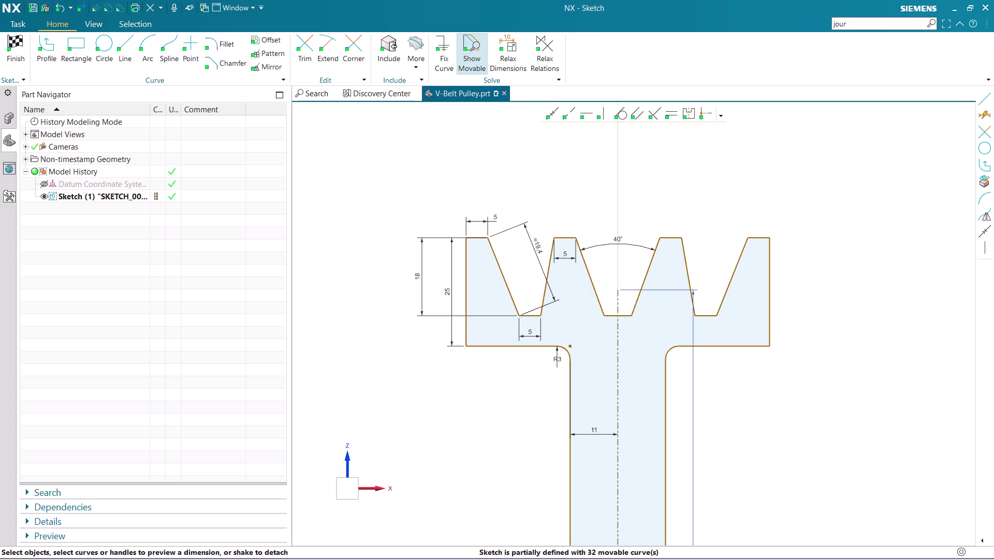
scroll(down, 3)
scroll(up, 3)
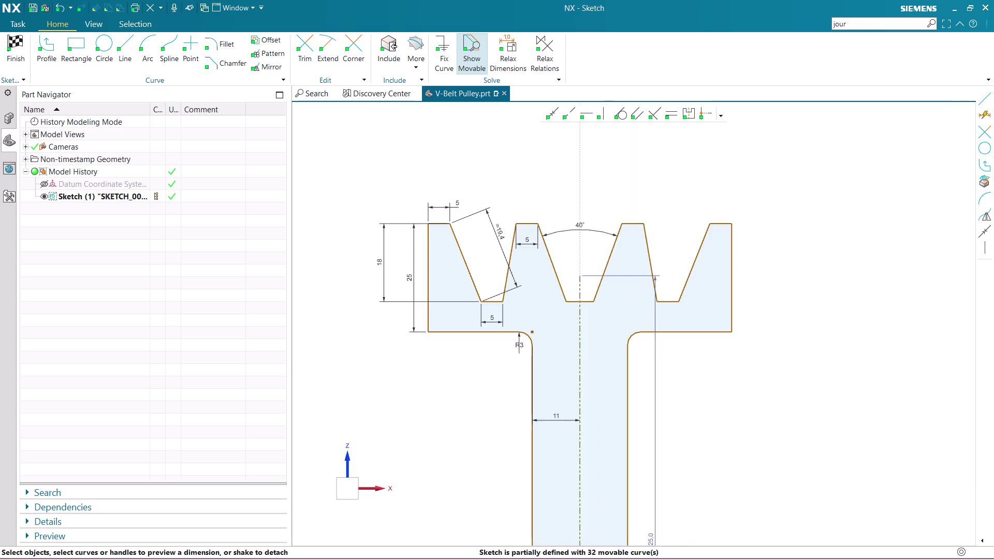
scroll(up, 3)
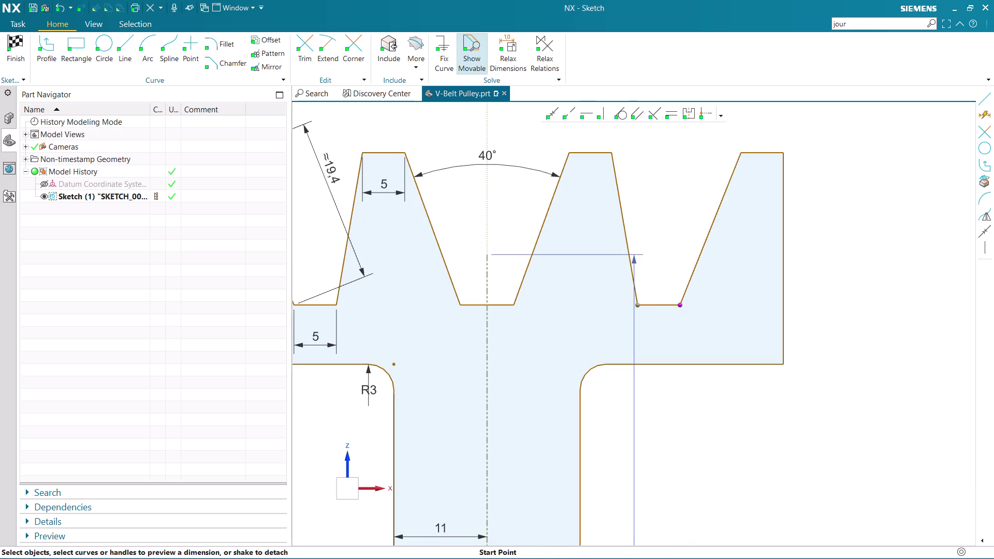
drag(682, 308, 711, 302)
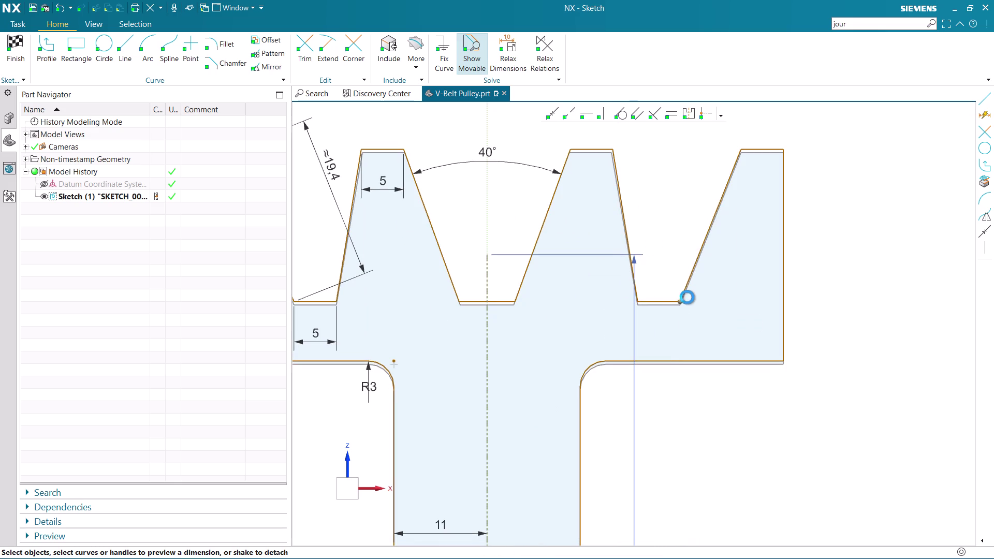
key(ctrl+z)
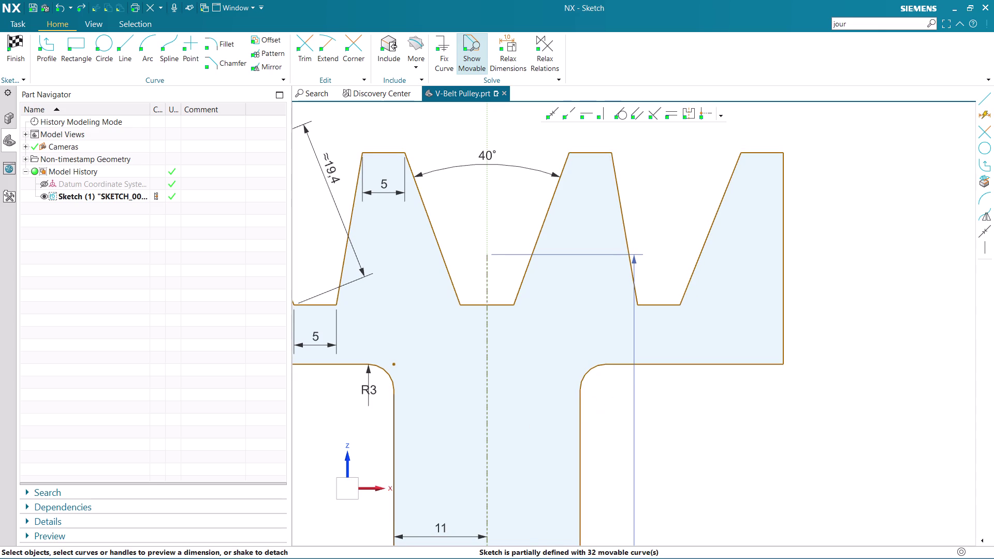
scroll(up, 3)
scroll(down, 3)
scroll(down, 3)
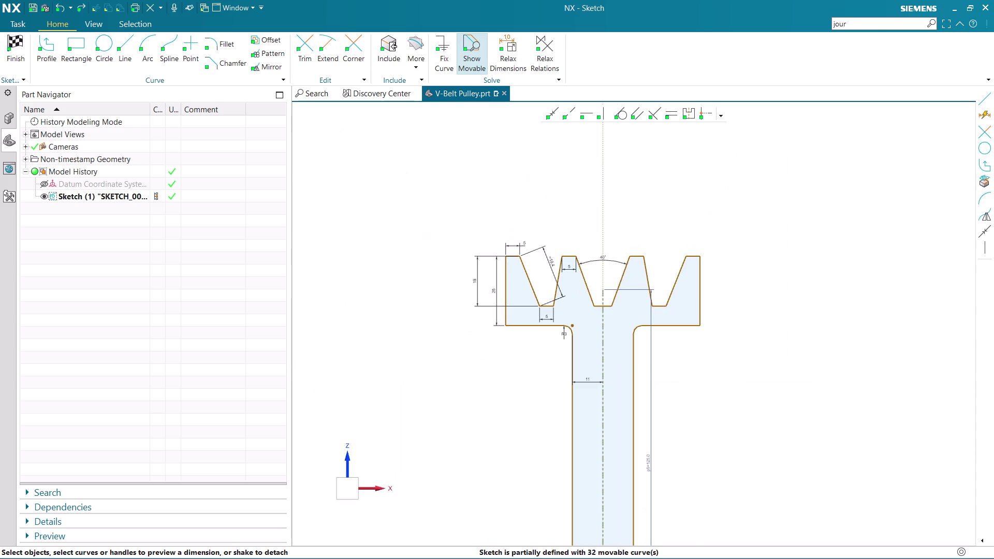
scroll(down, 3)
scroll(up, 3)
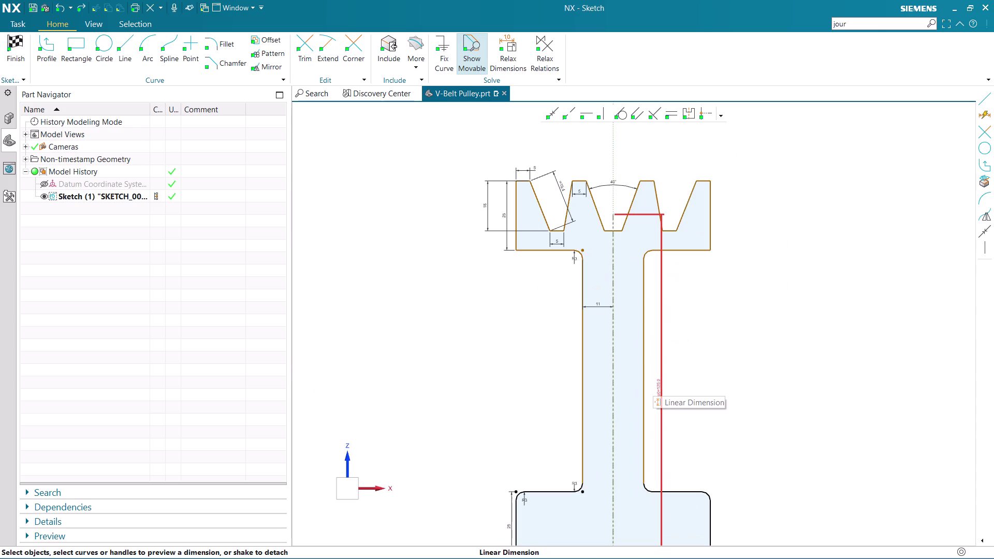
Delete the stray vertical linear dimension.
click(661, 334)
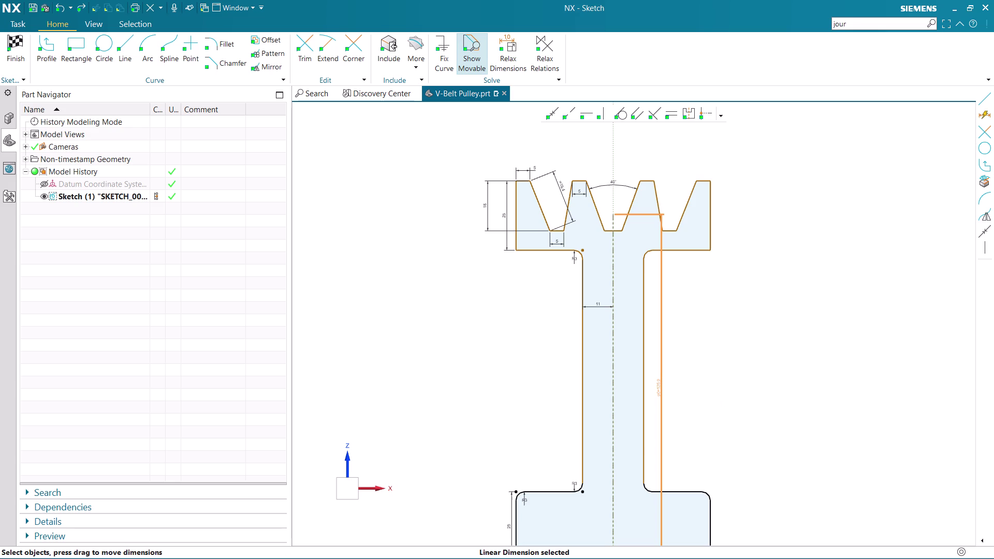
key(Delete)
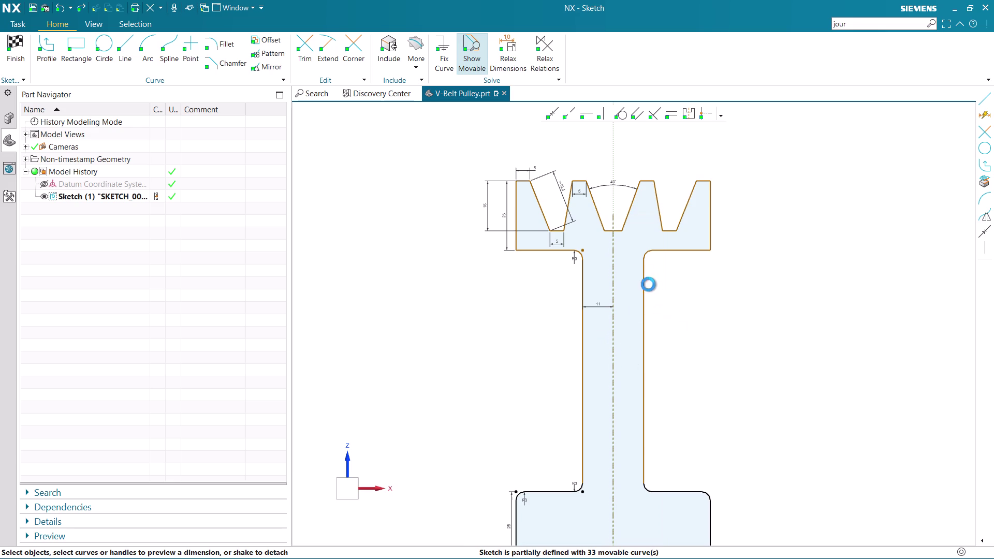
scroll(up, 3)
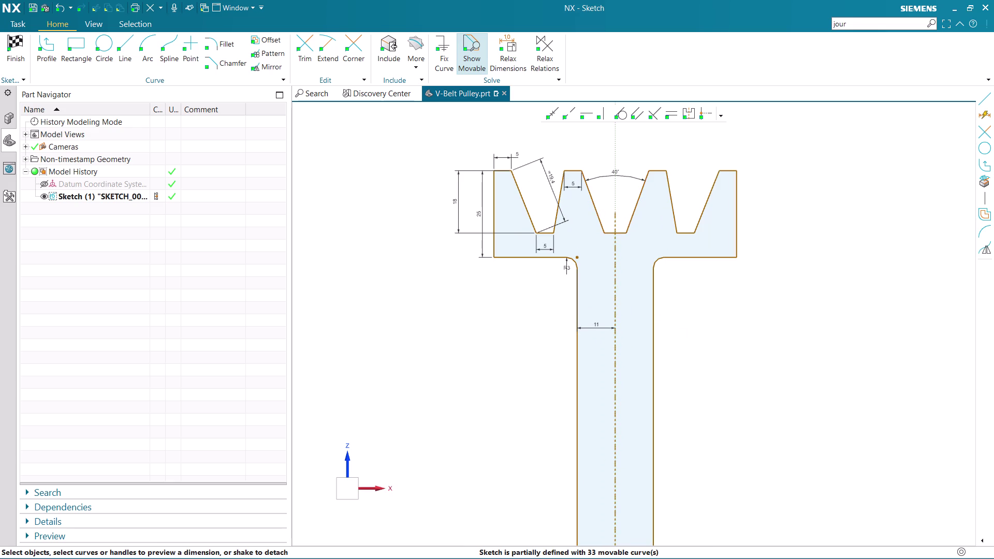
scroll(up, 3)
scroll(up, 3)
scroll(up, 3)
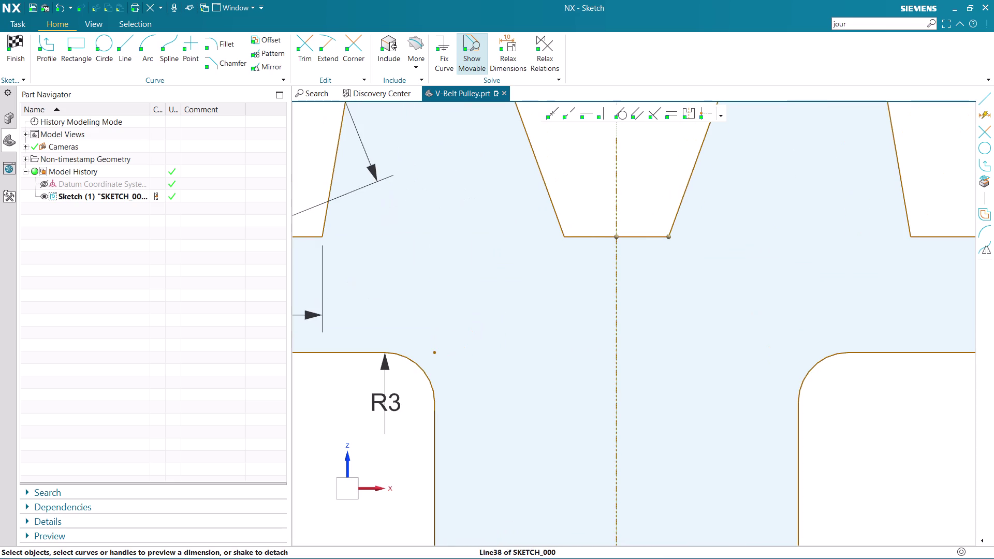
Make the centre groove floor's end point coincident with the centreline.
click(555, 109)
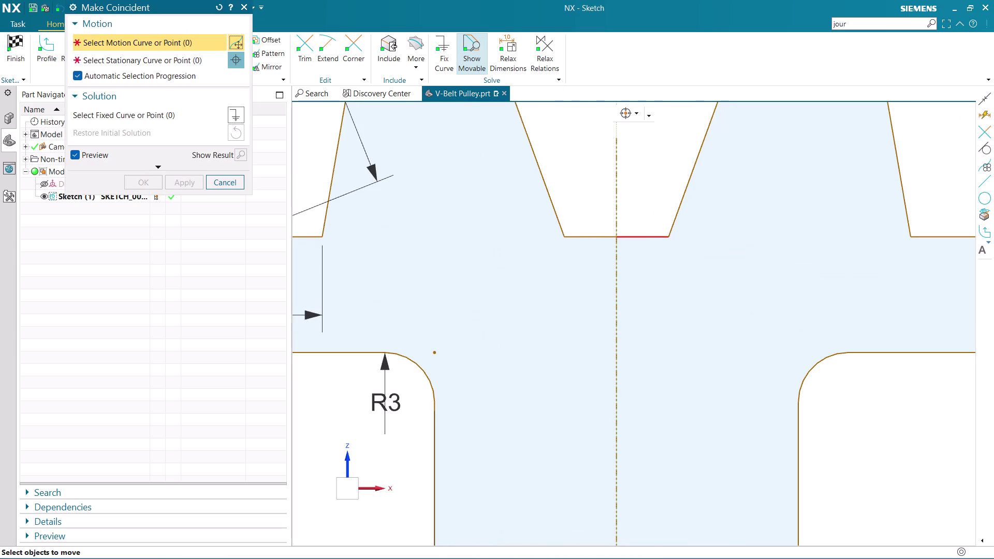
click(615, 238)
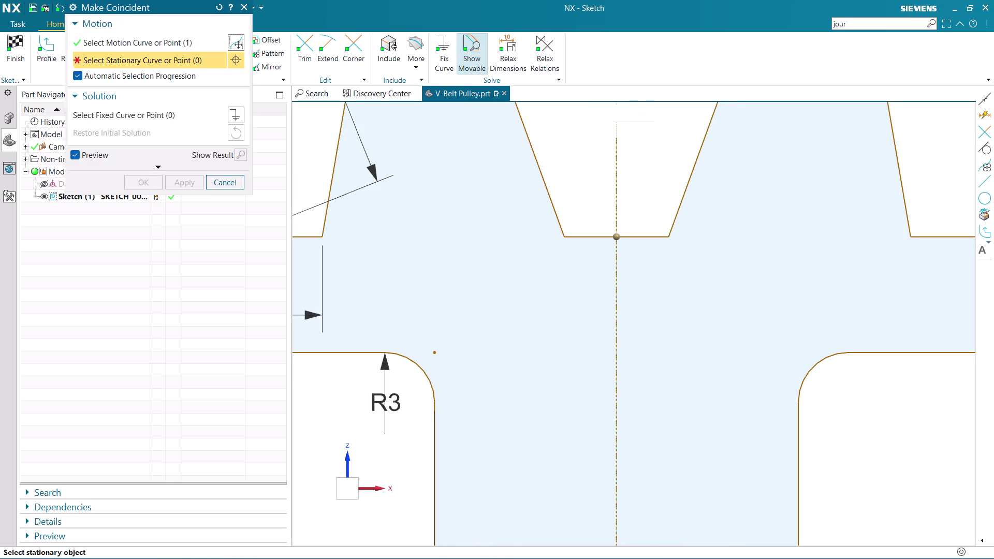
click(617, 141)
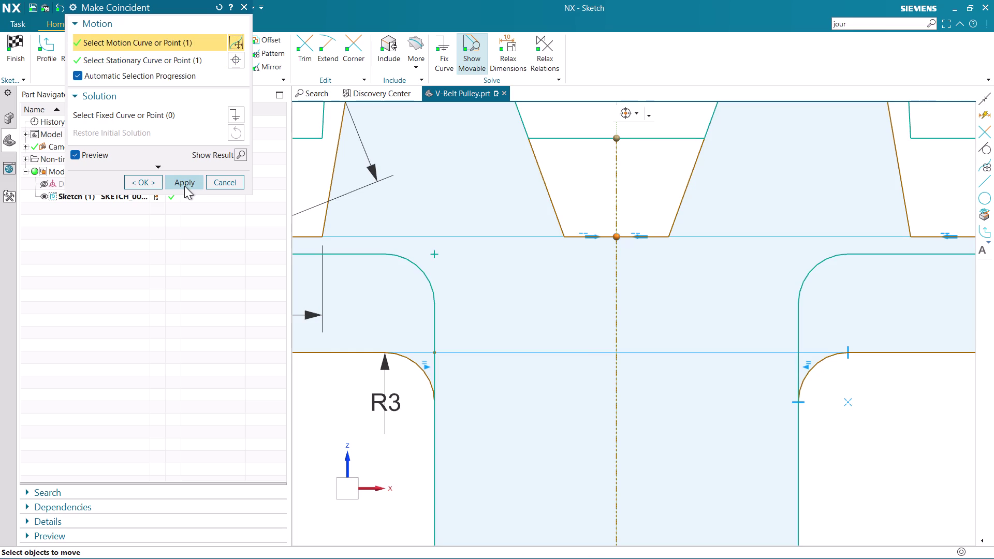
click(152, 181)
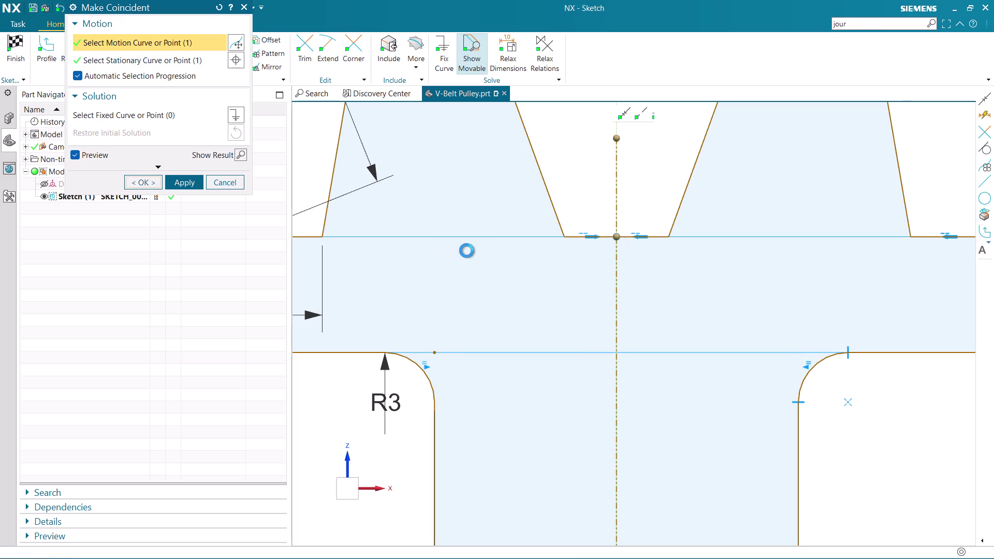
scroll(down, 3)
scroll(down, 3)
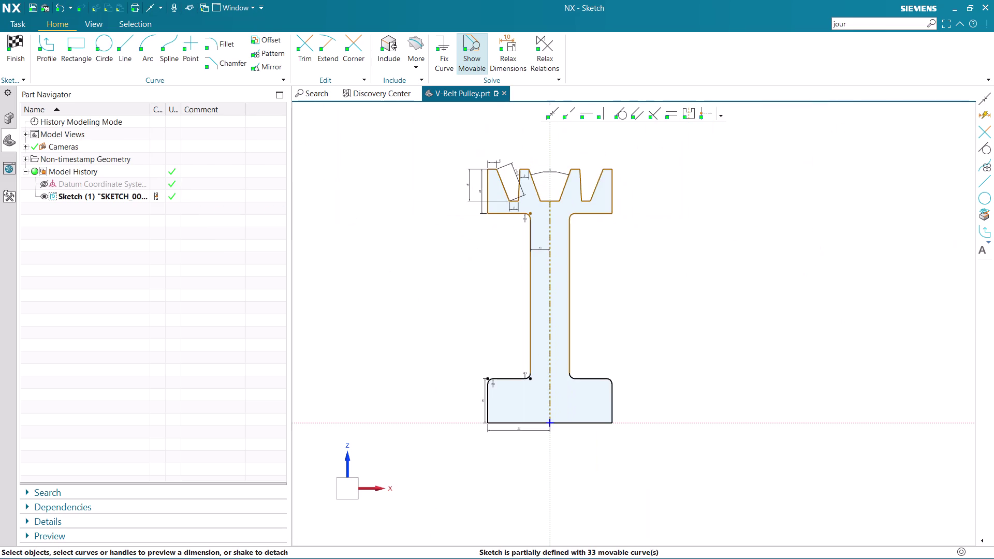
Start a dimension by picking the middle groove floor's end.
scroll(up, 3)
scroll(down, 3)
scroll(up, 3)
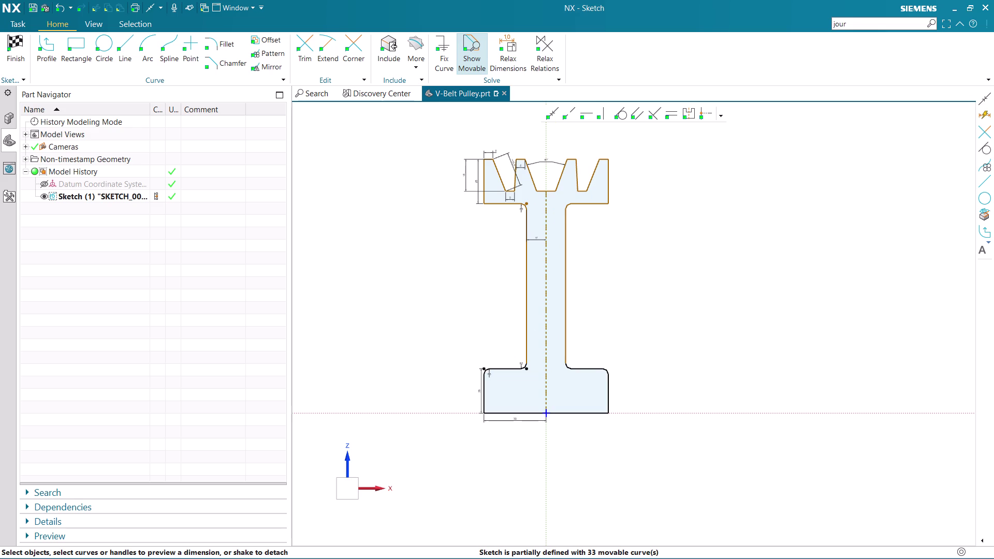
scroll(up, 3)
scroll(up, 3)
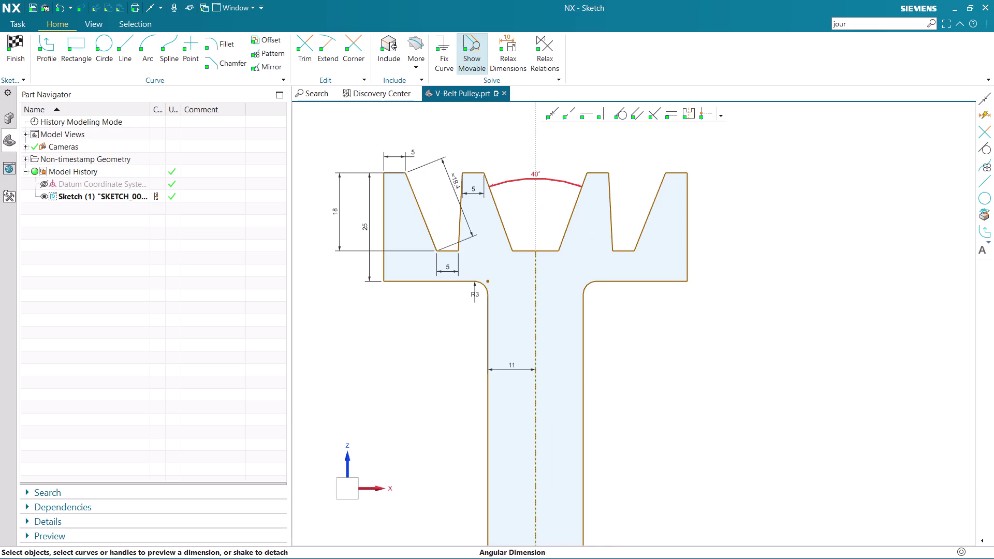
scroll(up, 3)
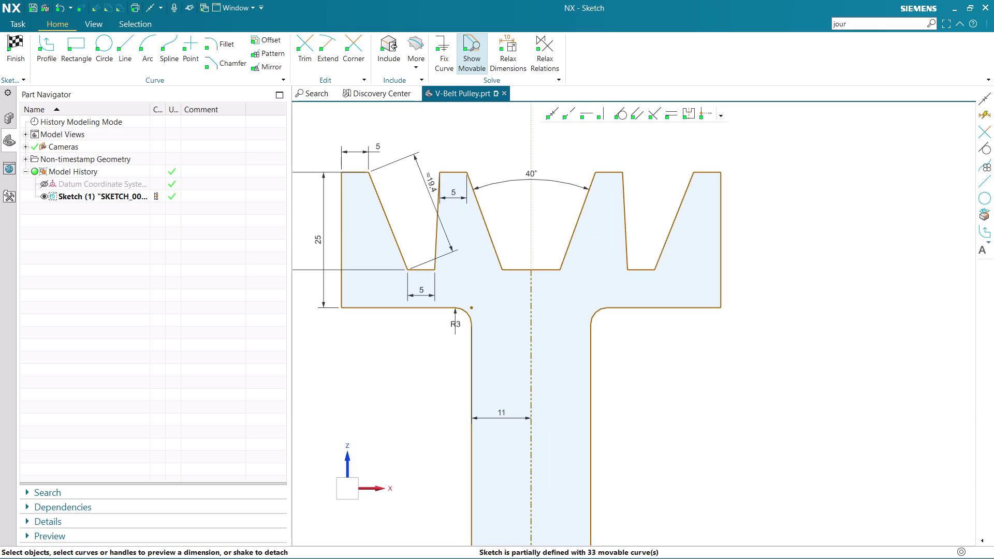
key(Escape)
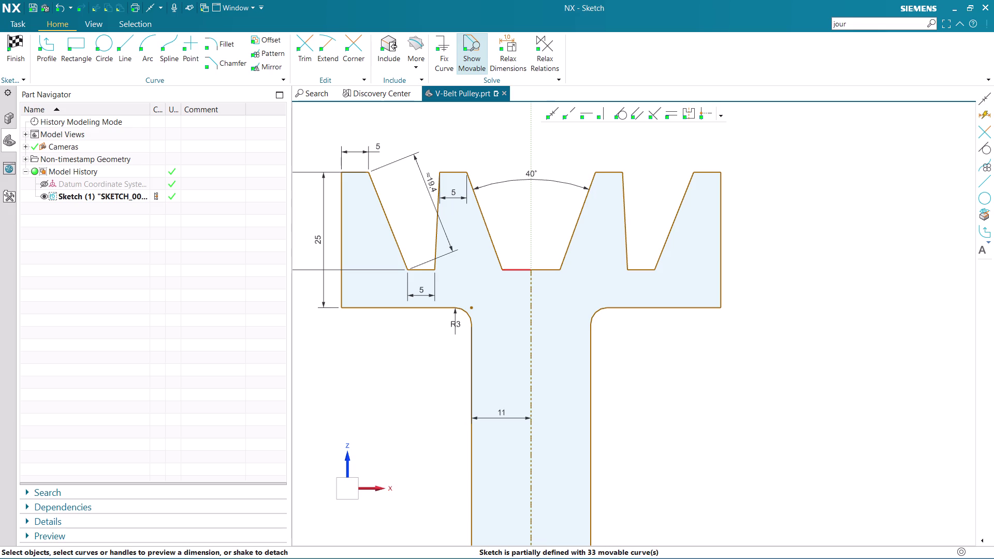
click(519, 269)
Place the floor-to-centreline dimension and set it to 2.5.
scroll(up, 3)
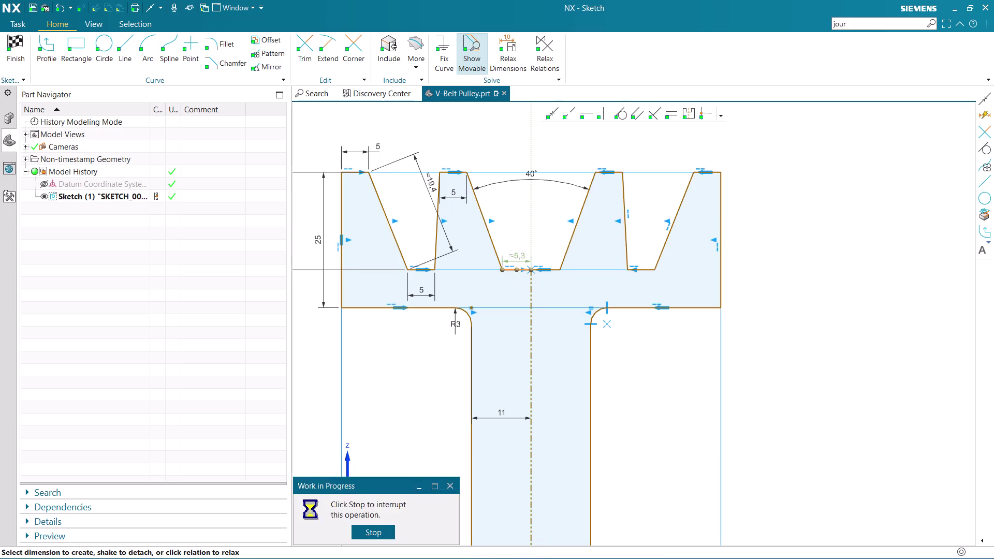
scroll(up, 3)
double_click(520, 235)
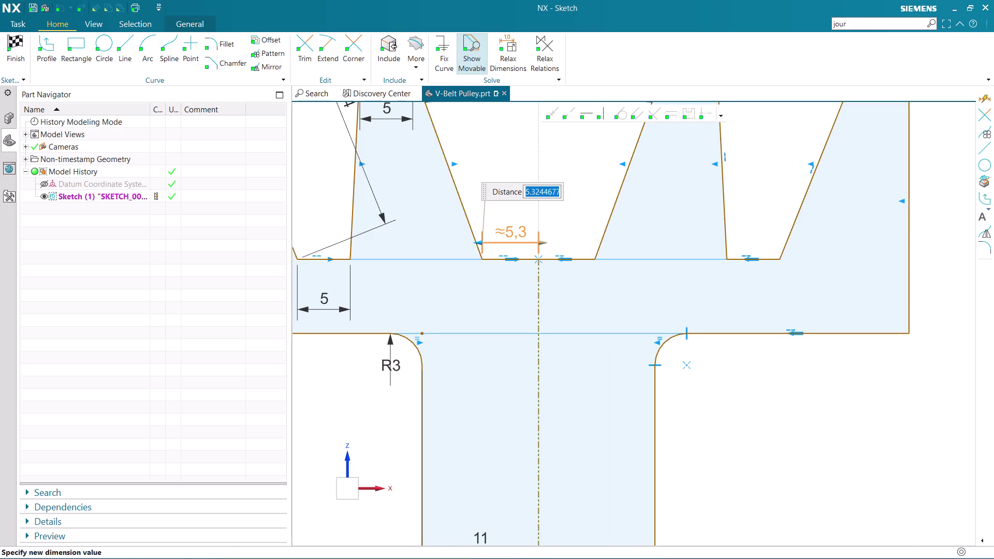
text(2.)
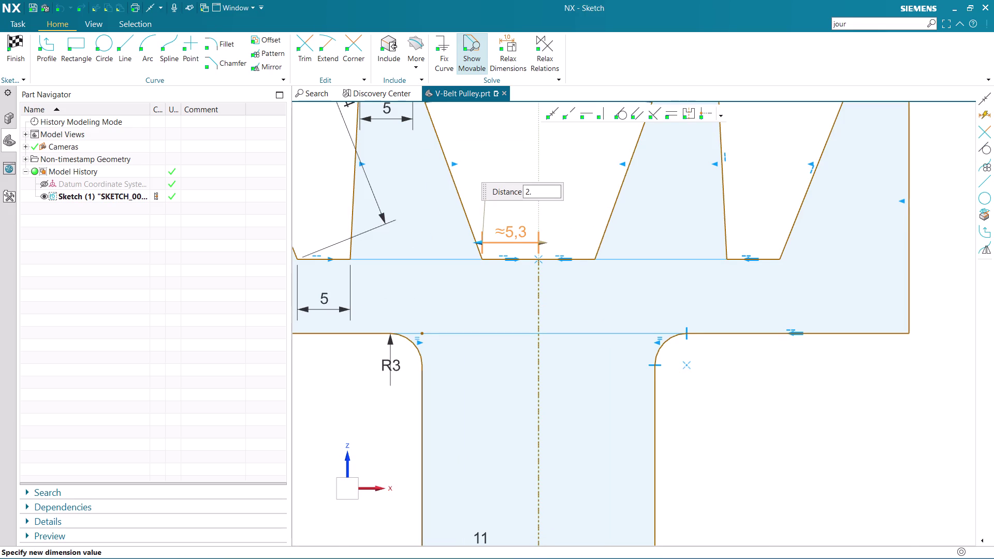
text(5)
key(Return)
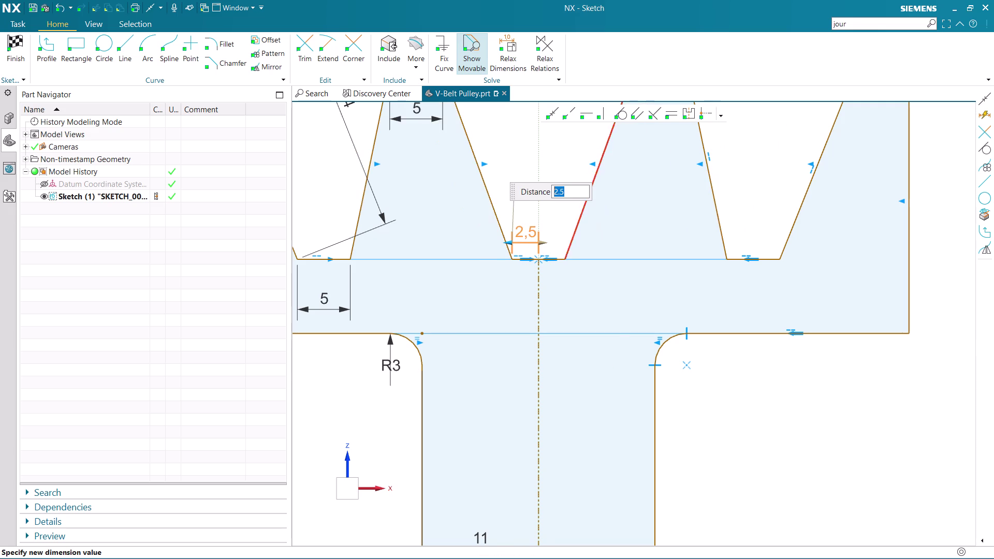
scroll(down, 3)
scroll(down, 3)
scroll(up, 3)
scroll(up, 3)
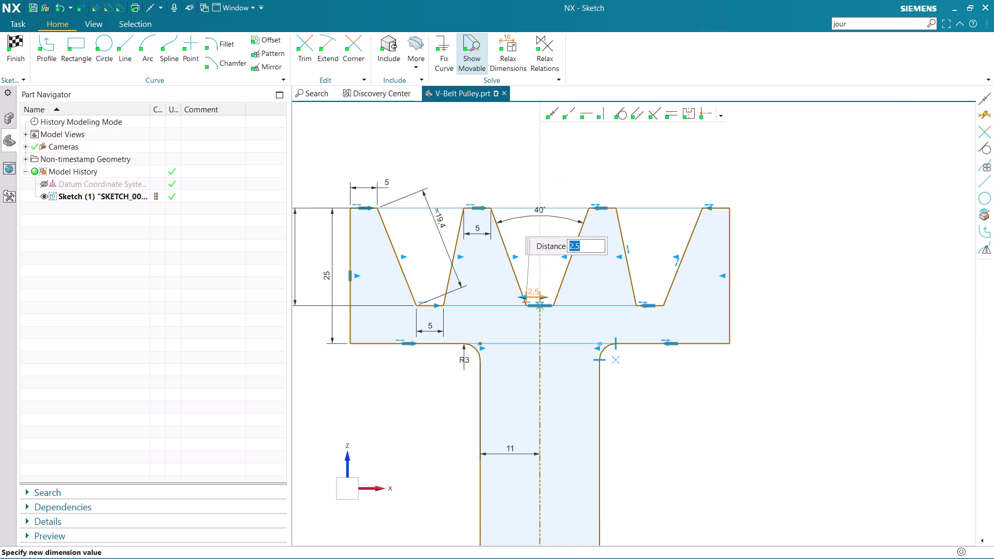
middle_click(591, 169)
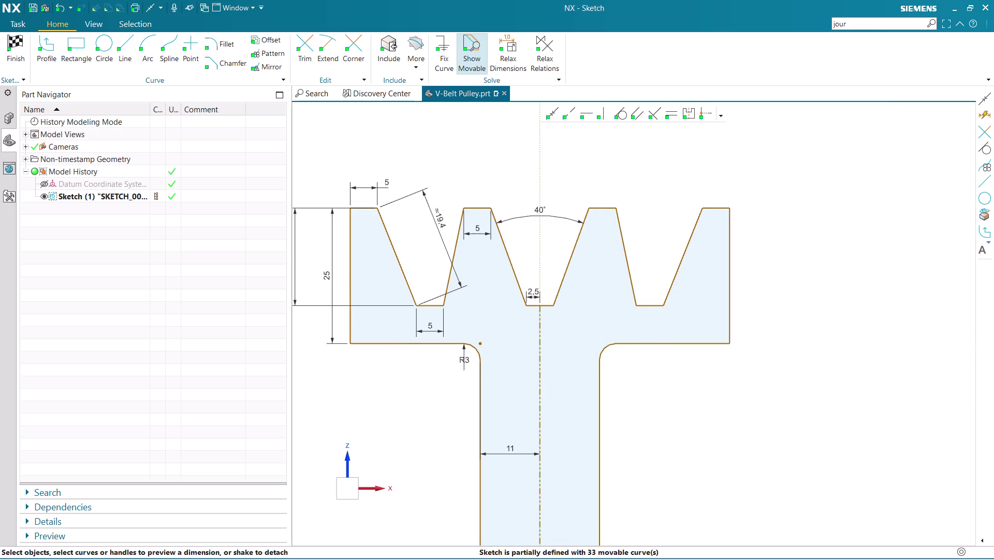
Drag the groove profile to test its constraints, then undo the move.
scroll(up, 3)
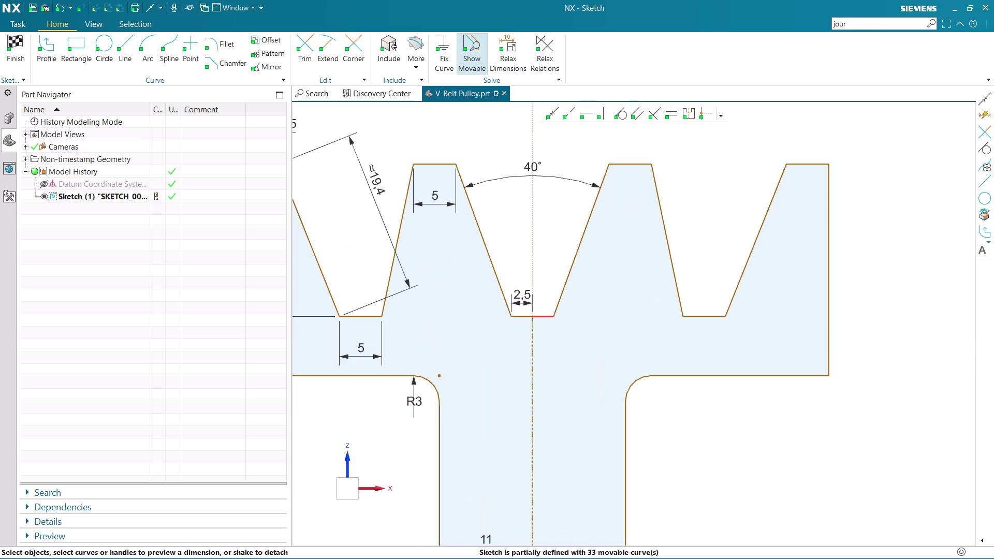
scroll(down, 3)
scroll(down, 3)
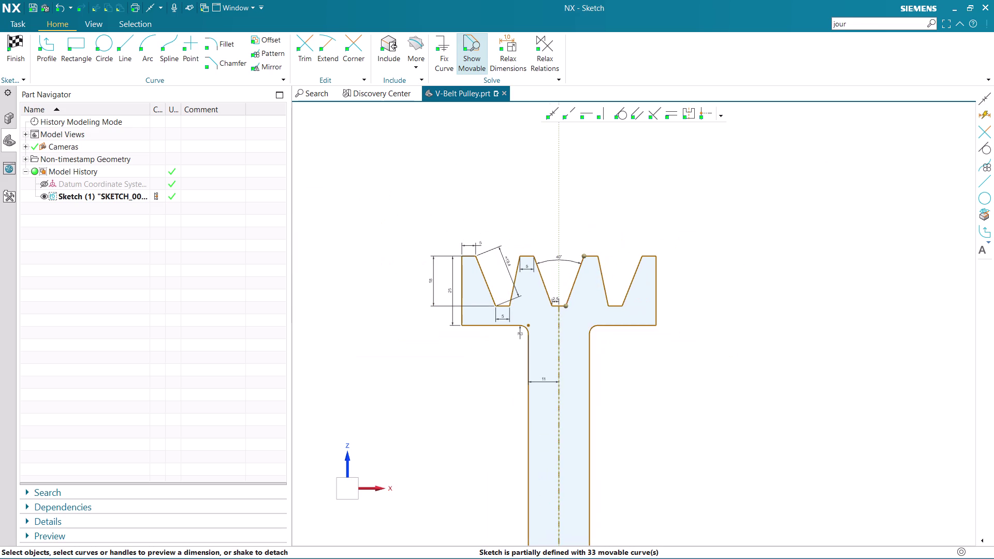
scroll(up, 3)
scroll(up, 3)
scroll(up, 3)
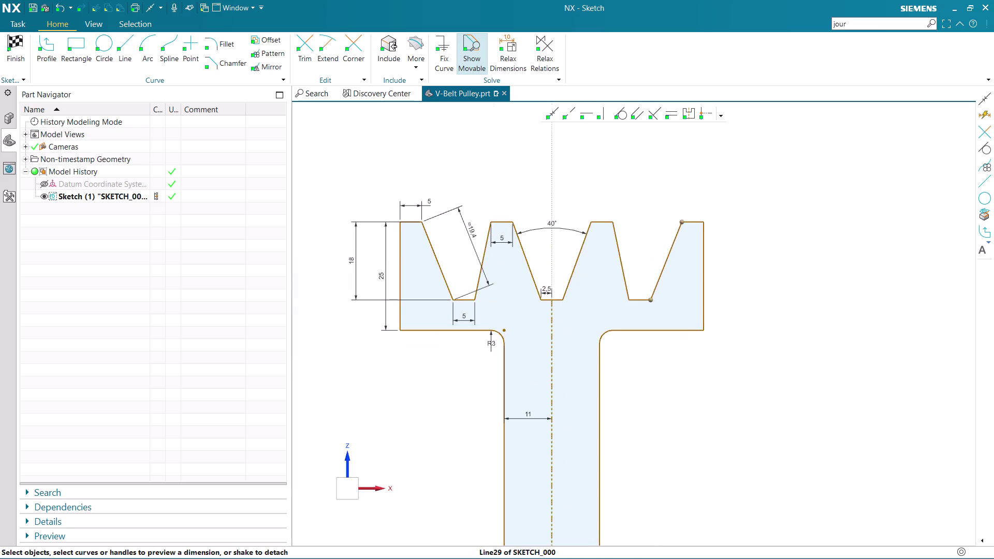
scroll(up, 3)
drag(646, 303, 665, 304)
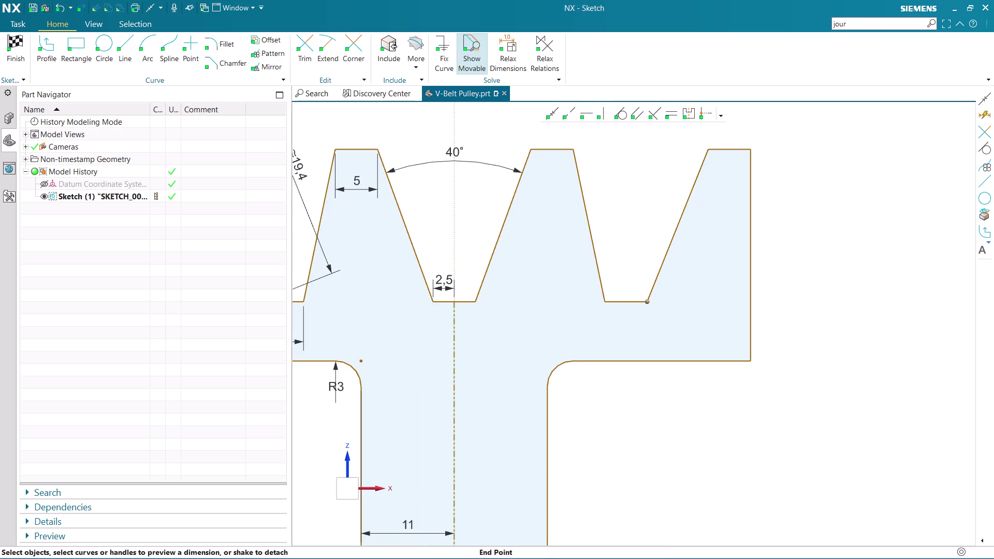
drag(664, 303, 714, 293)
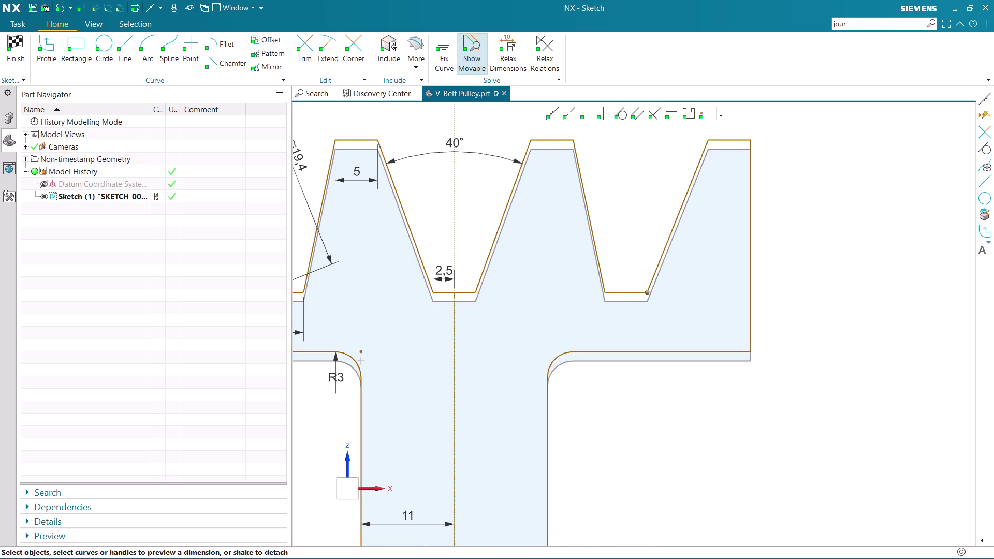
drag(714, 292, 656, 311)
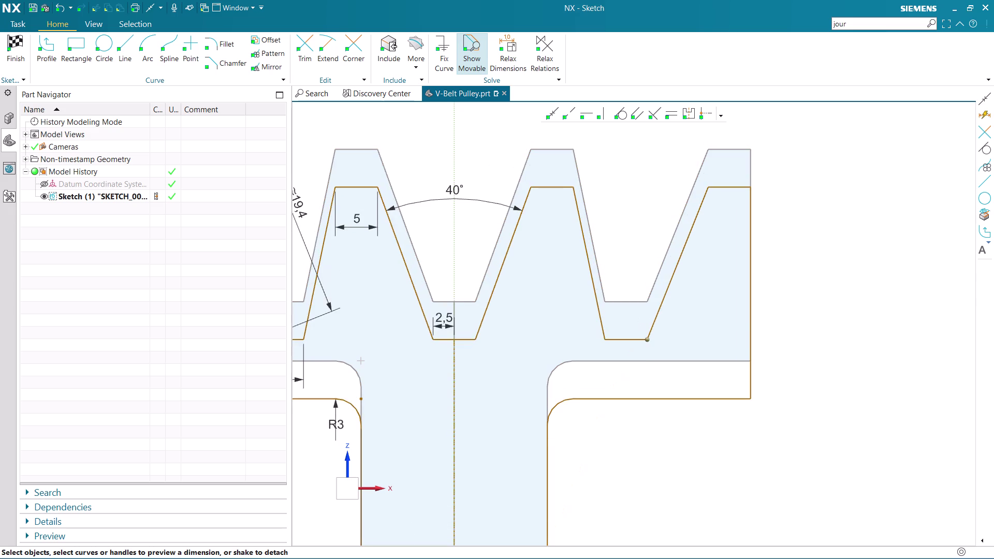
drag(655, 311, 649, 282)
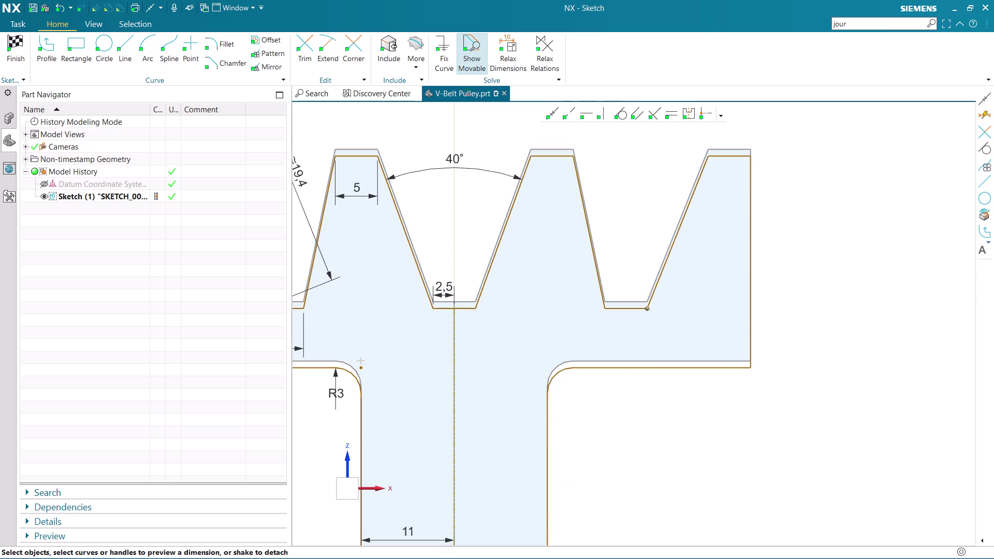
drag(649, 282, 647, 278)
key(ctrl+z)
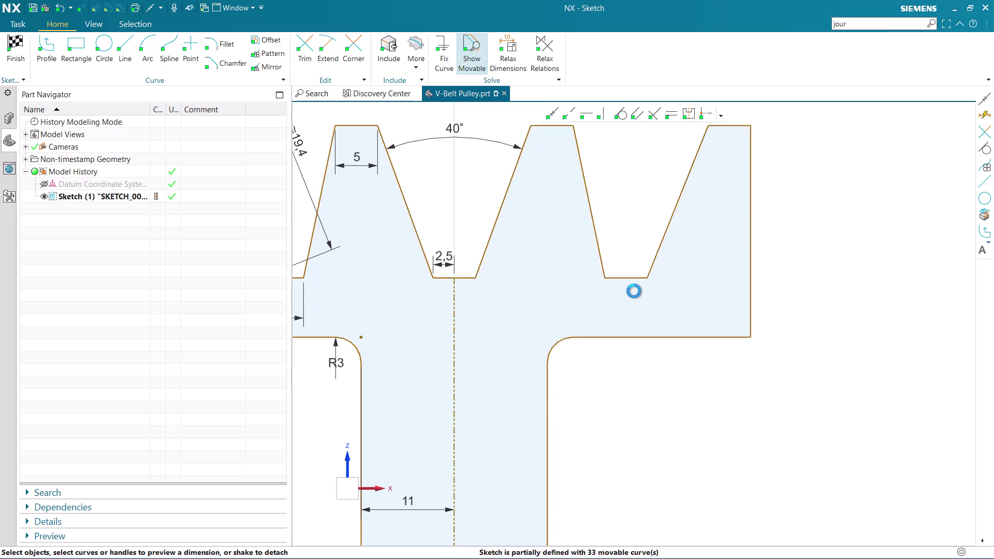
scroll(down, 3)
scroll(down, 3)
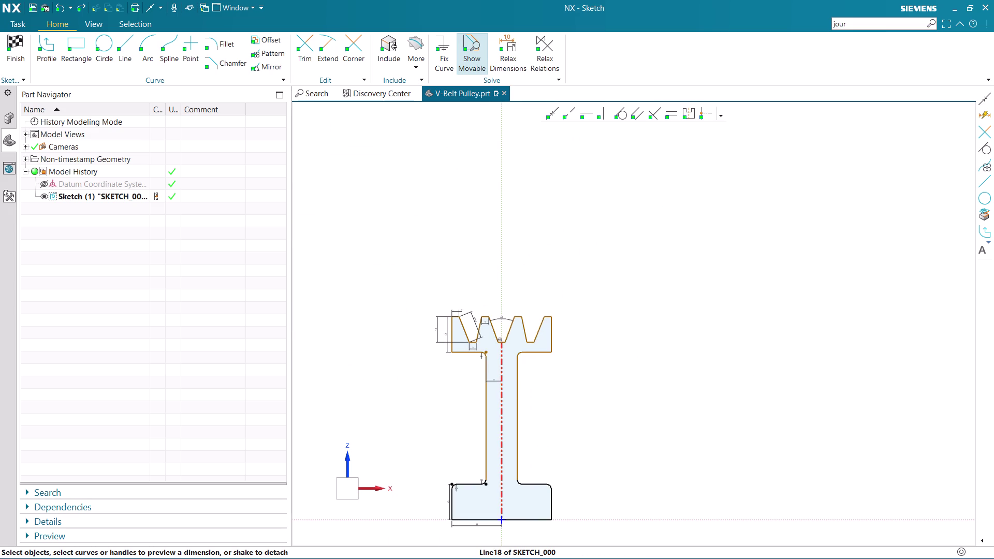
Convert the vertical centre line from reference to a regular sketch curve.
click(500, 369)
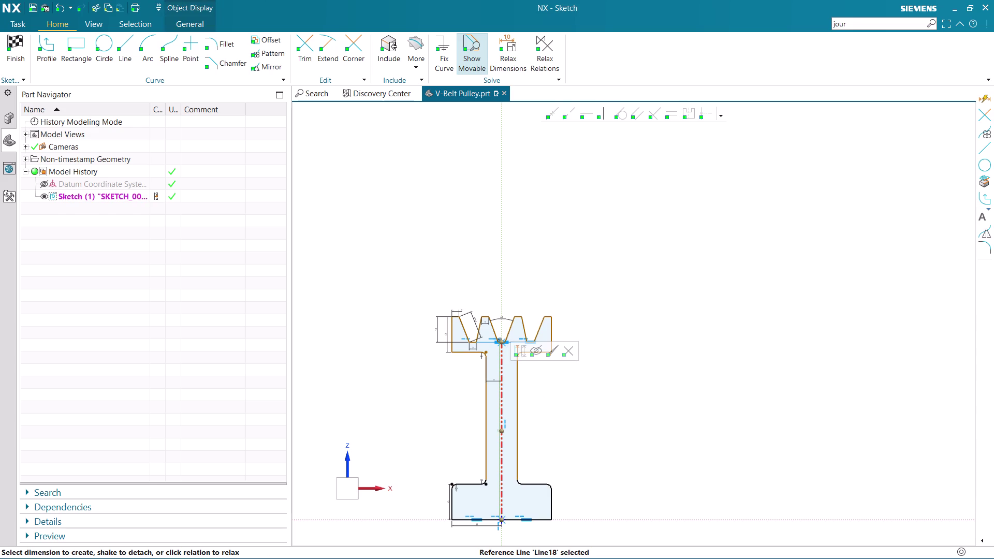
scroll(up, 3)
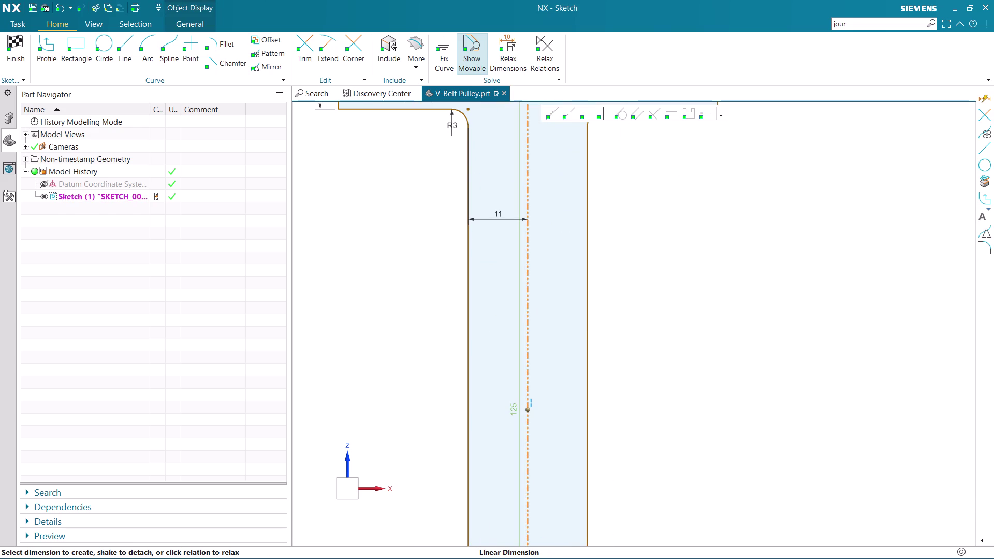
right_click(529, 321)
click(540, 310)
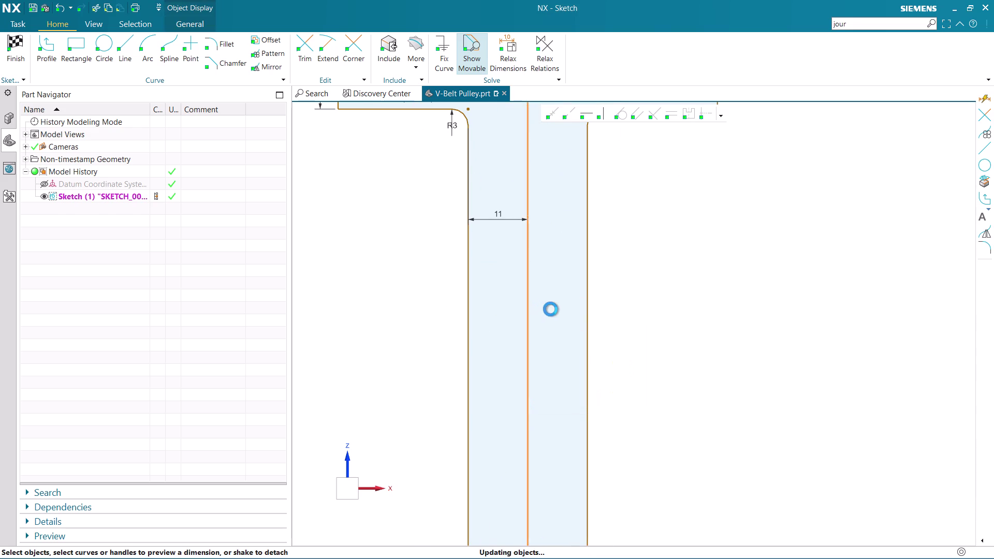
scroll(down, 3)
scroll(down, 3)
scroll(up, 3)
scroll(up, 3)
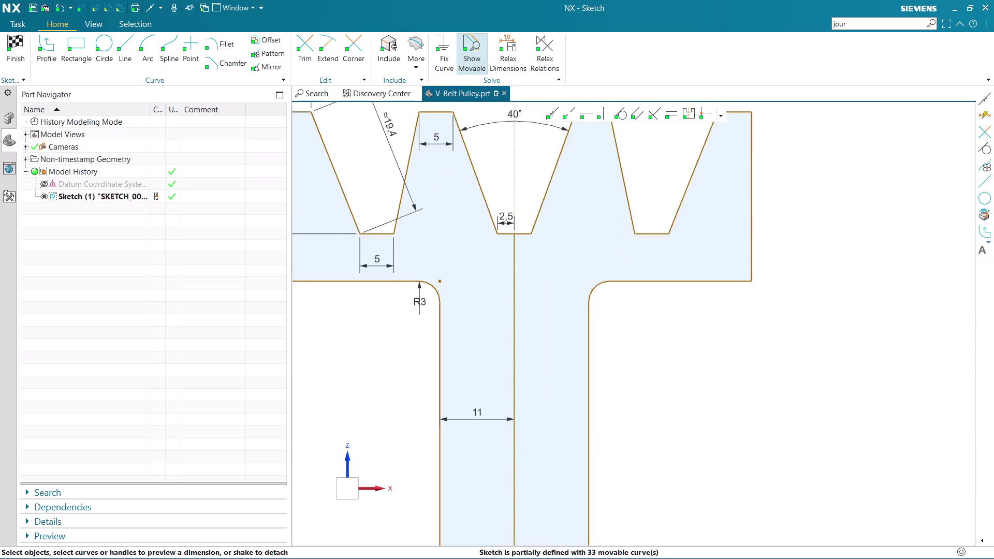
scroll(up, 3)
scroll(down, 3)
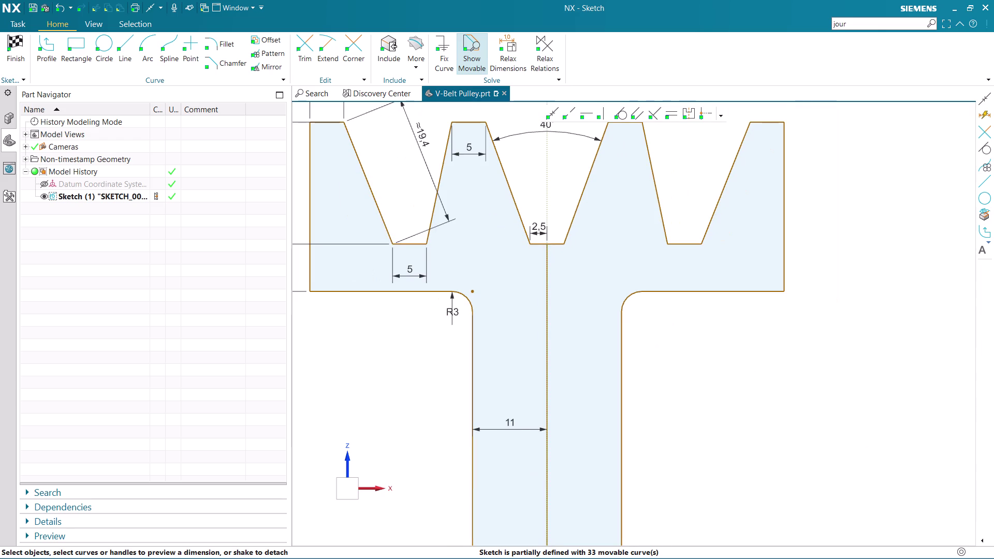
Drag the profile and centre line to see what moves, undoing each test.
drag(702, 244, 719, 247)
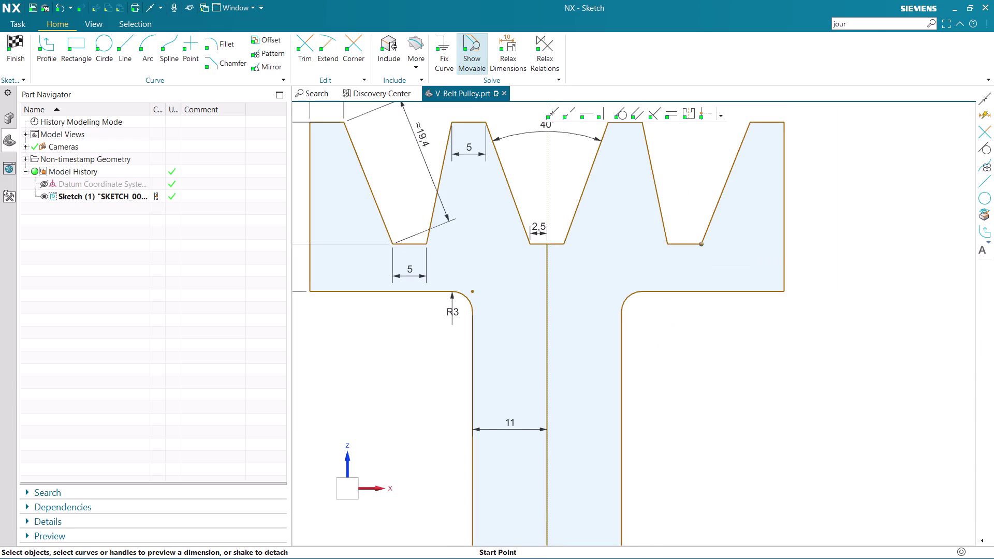
drag(719, 246, 761, 238)
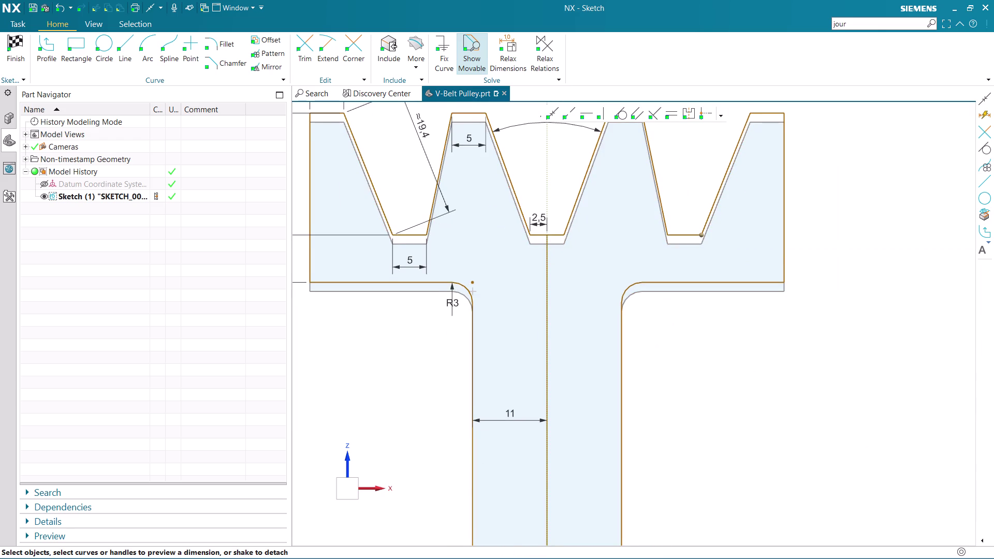
drag(761, 239, 696, 175)
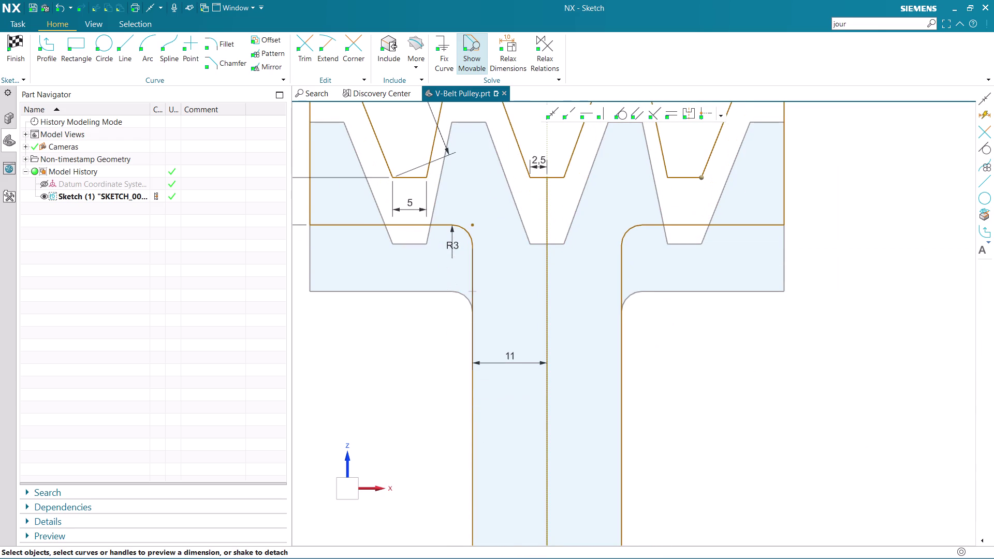
drag(696, 175, 688, 268)
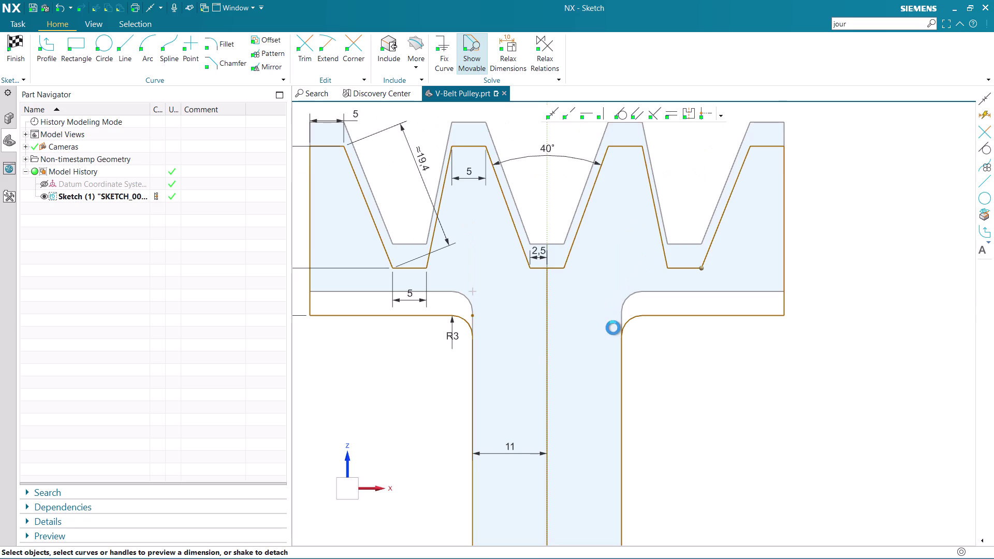
key(ctrl+z)
click(549, 348)
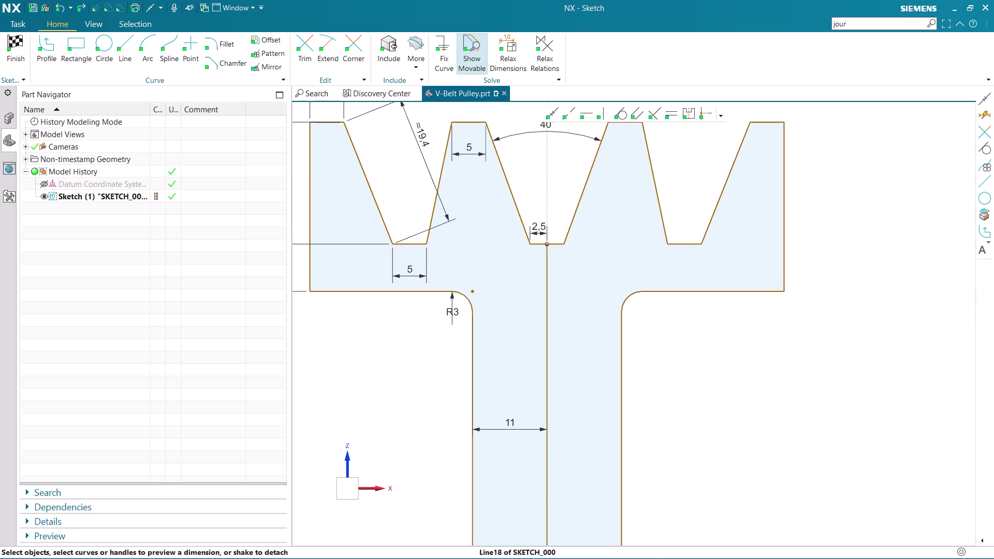
scroll(down, 3)
scroll(down, 3)
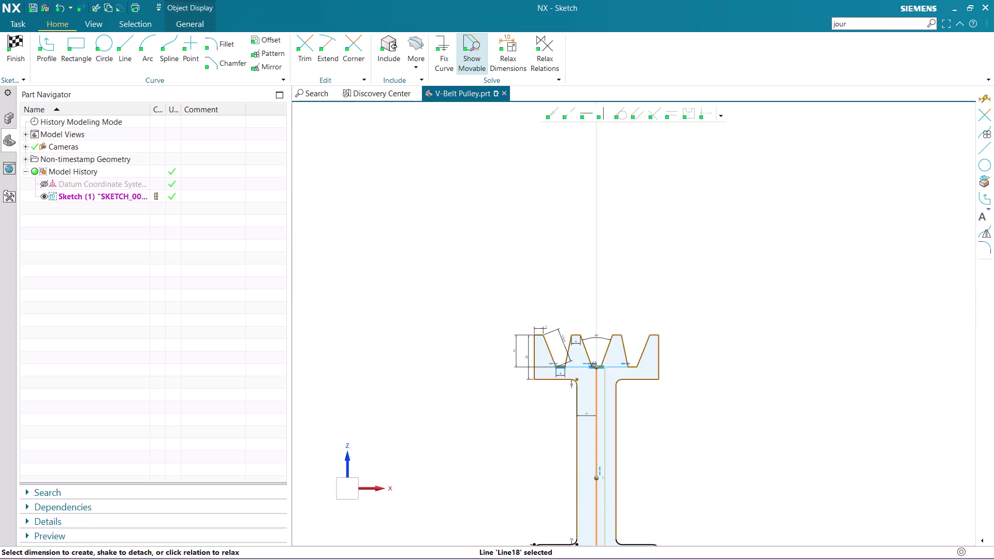
drag(604, 480, 667, 459)
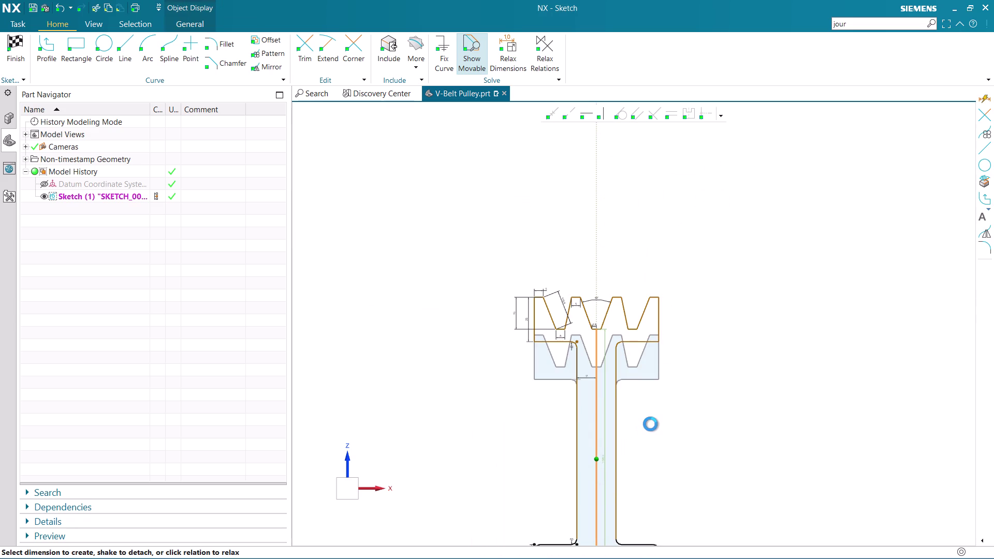
key(ctrl+z)
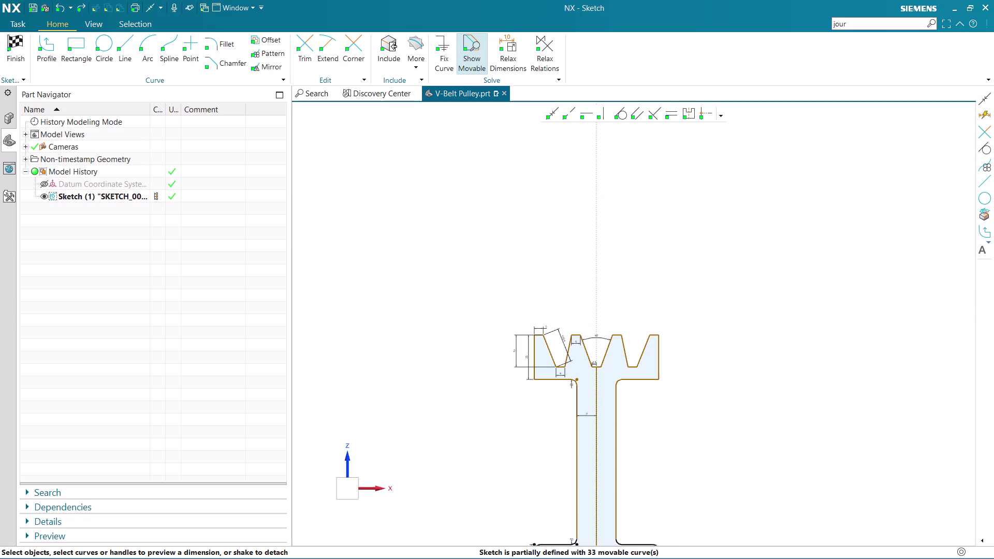
Start Rapid Dimension (d) with the vertical centre line as first reference.
click(597, 430)
scroll(up, 3)
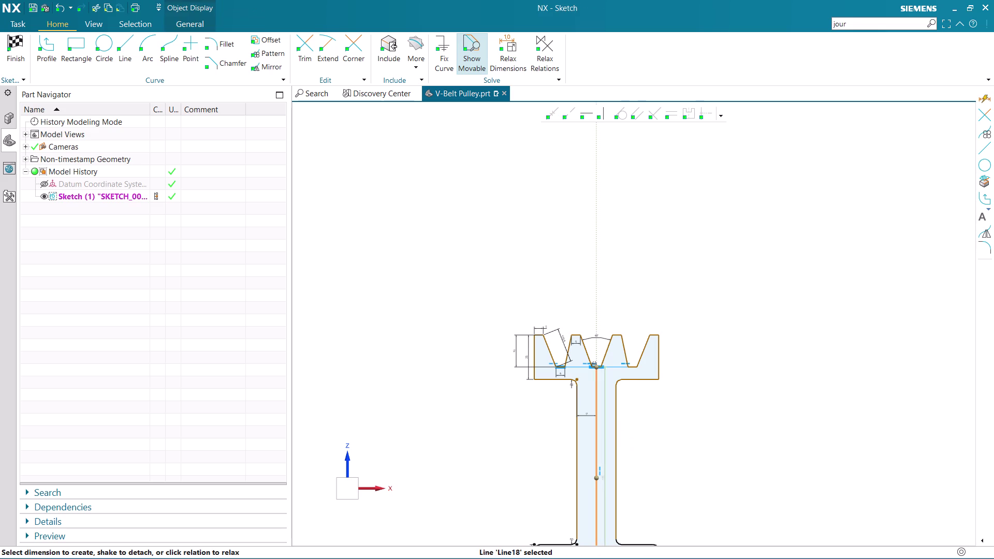
scroll(up, 3)
click(655, 443)
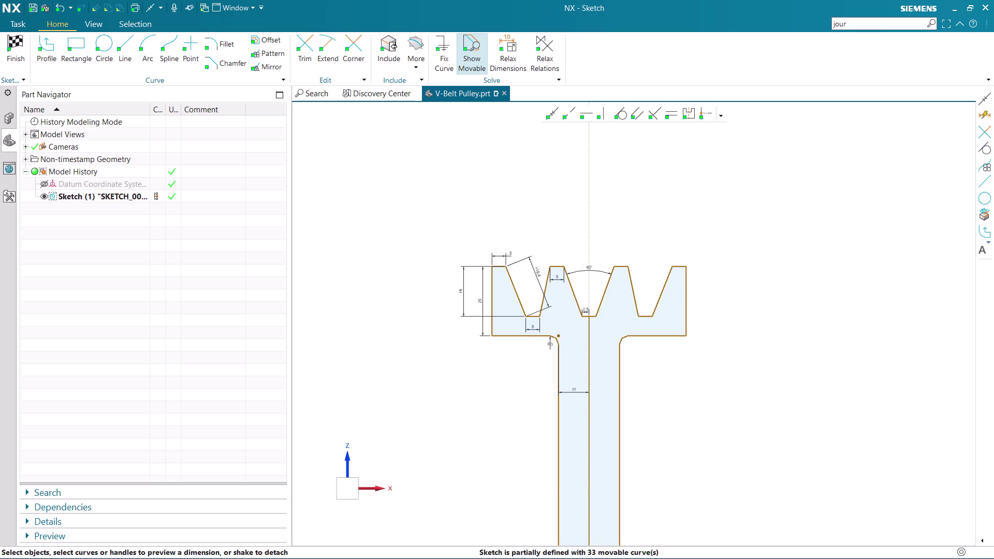
click(594, 427)
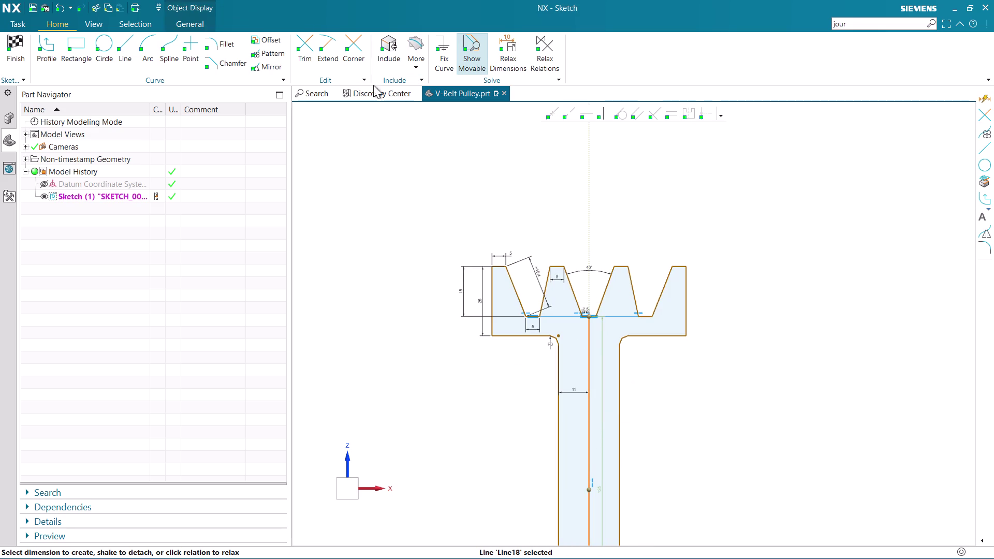
key(Escape)
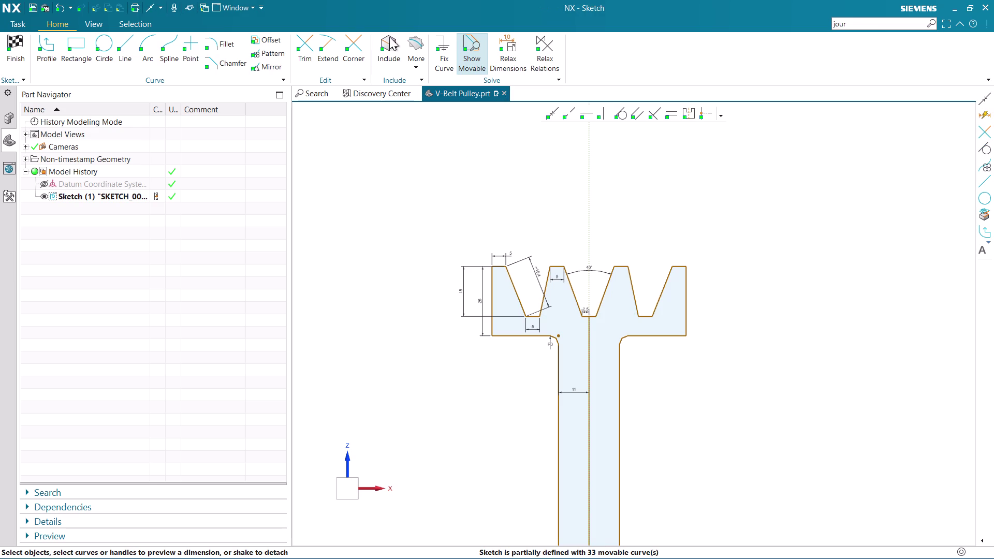
key(d)
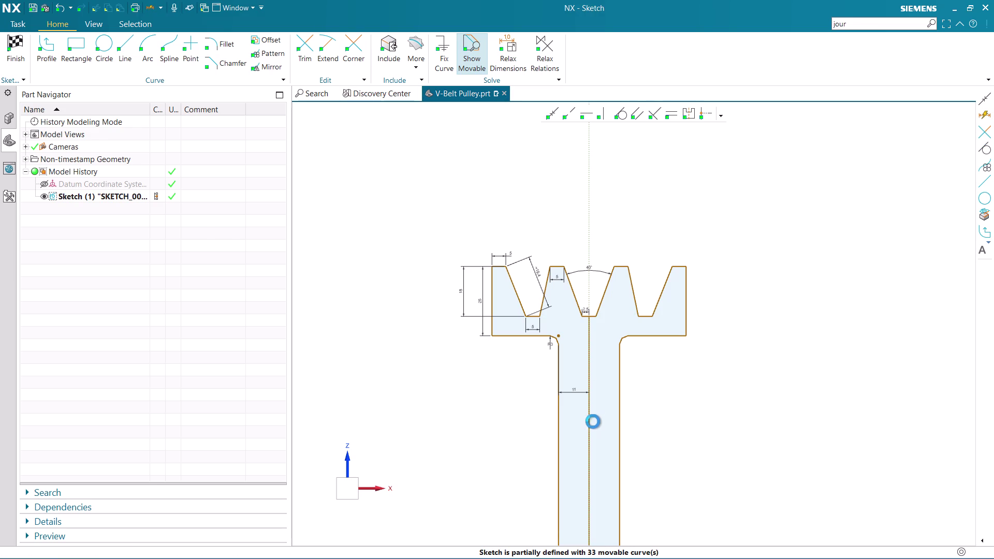
click(591, 423)
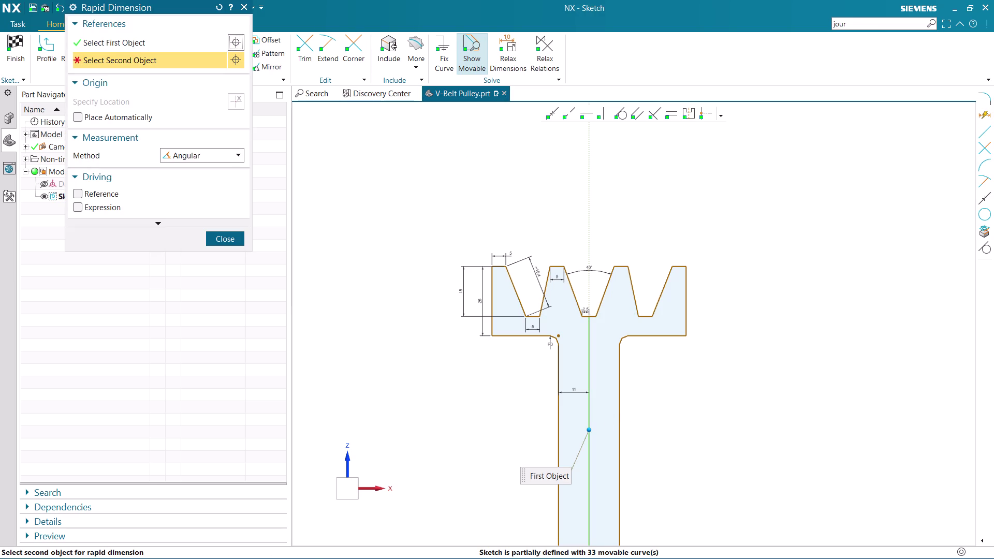
Switch the dimension method to Vertical, place the 125 height dimension, and close.
click(214, 151)
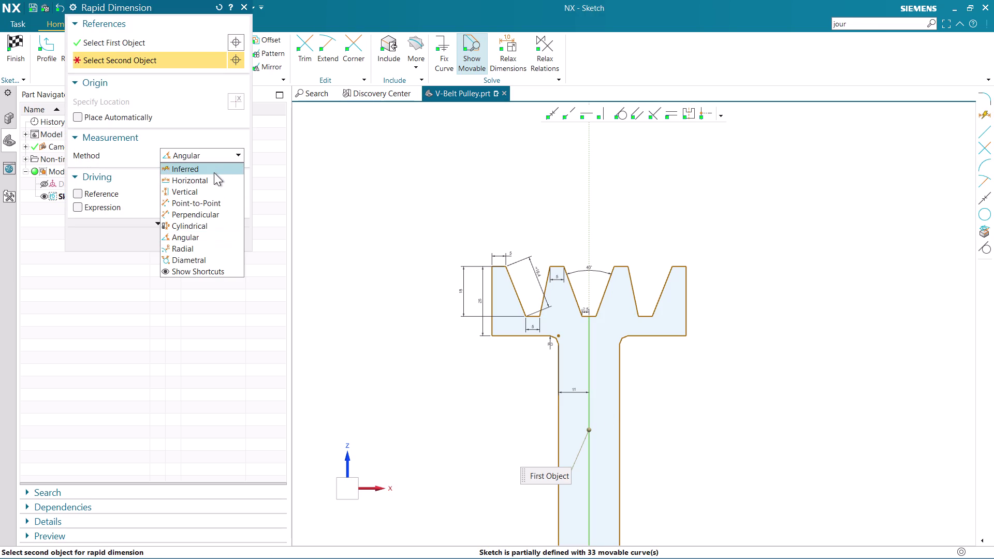
click(217, 180)
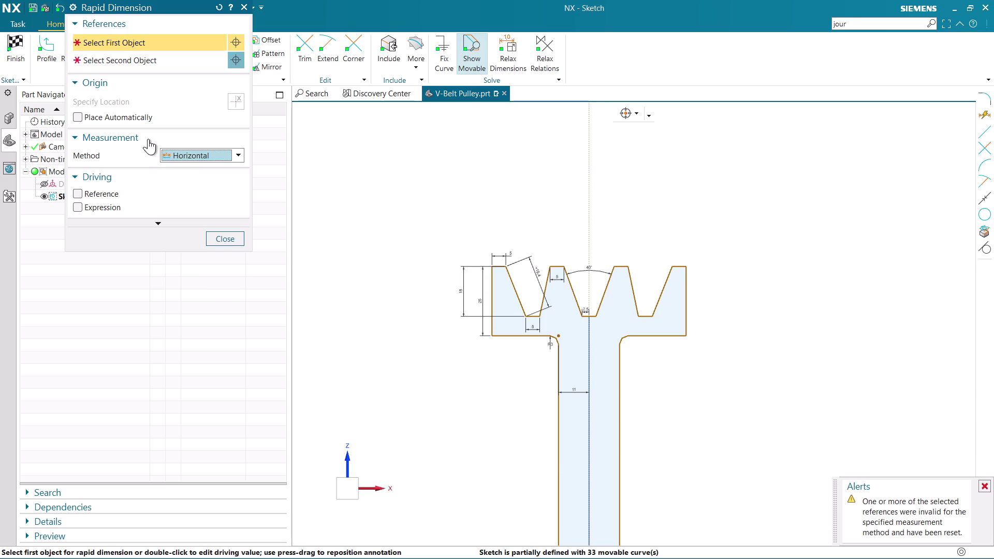
click(197, 155)
click(207, 190)
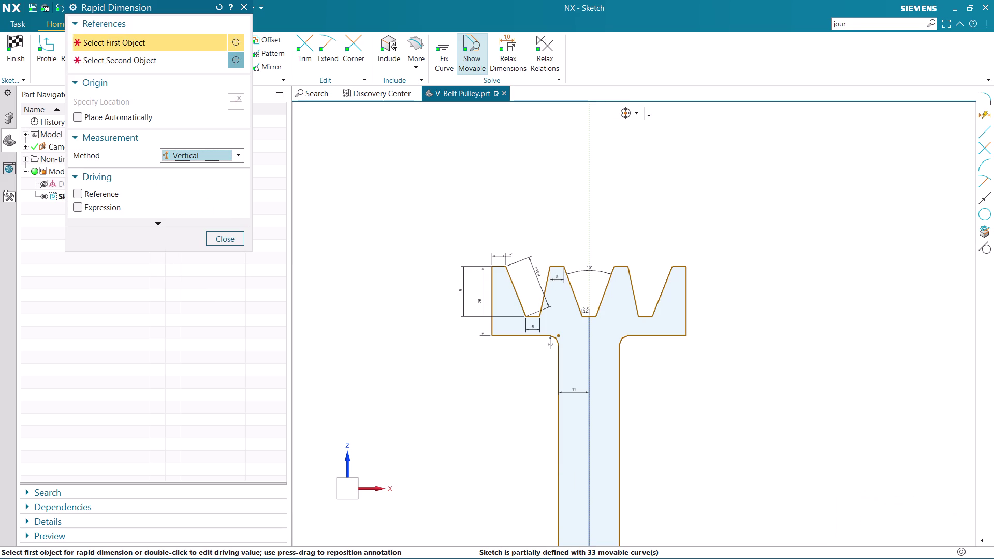
click(591, 424)
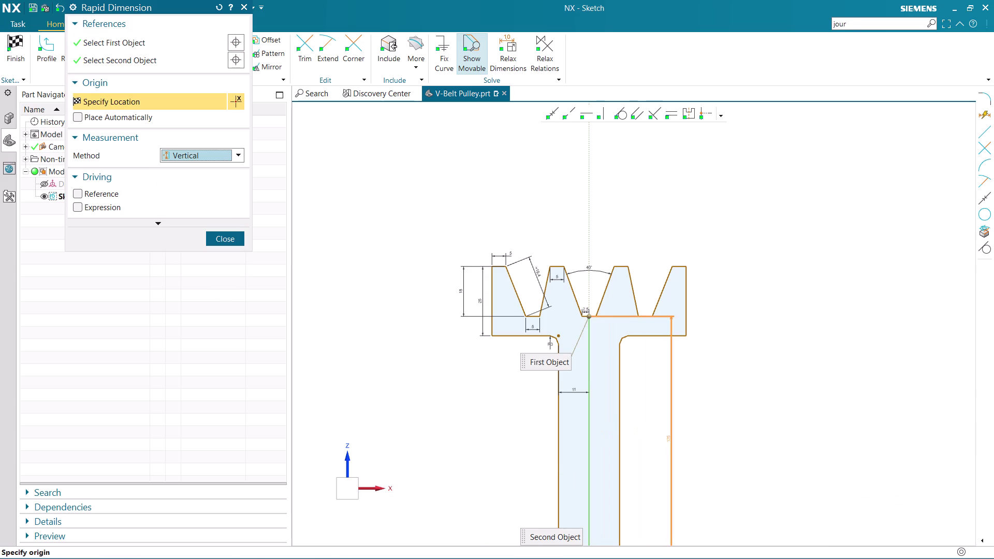
click(747, 431)
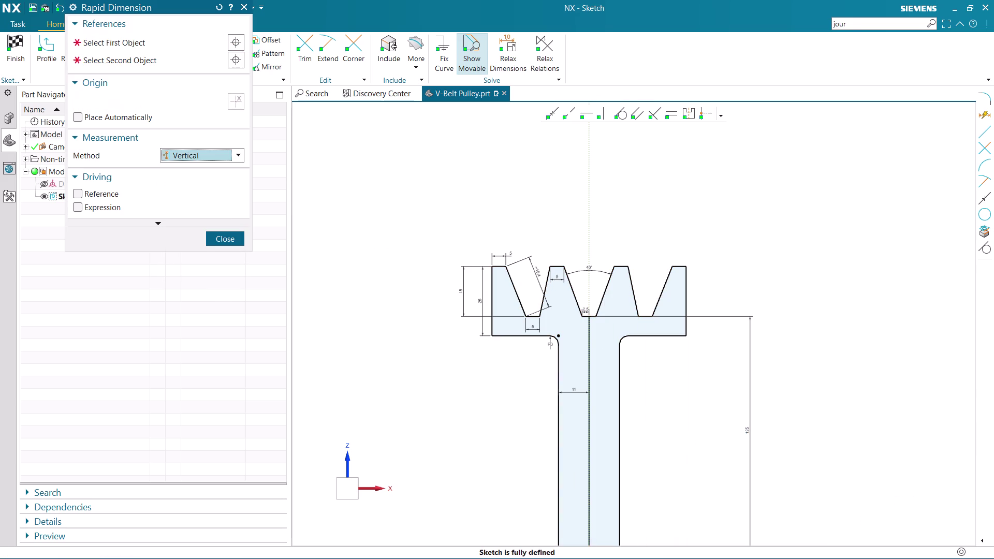
click(226, 245)
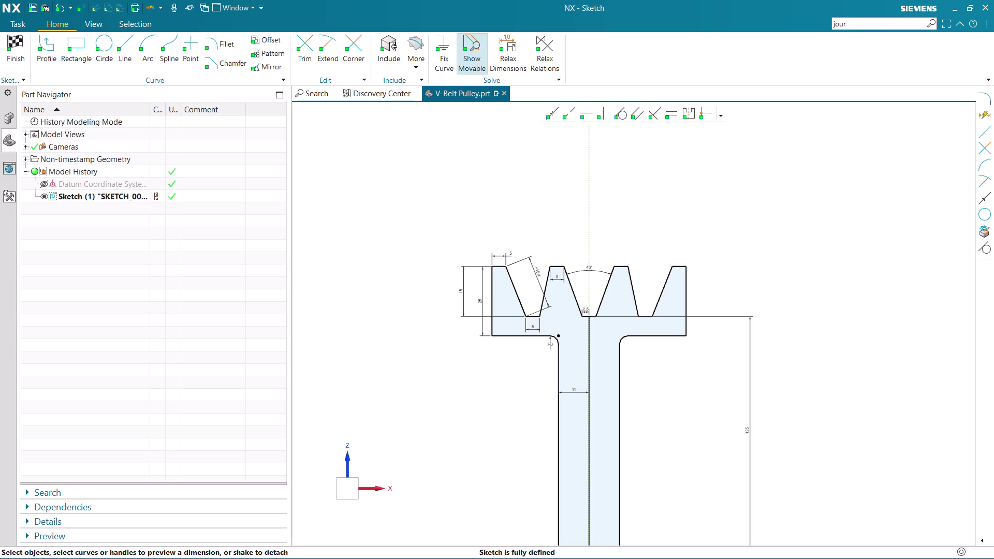
Drag the groove line and end point to confirm they are locked.
scroll(up, 3)
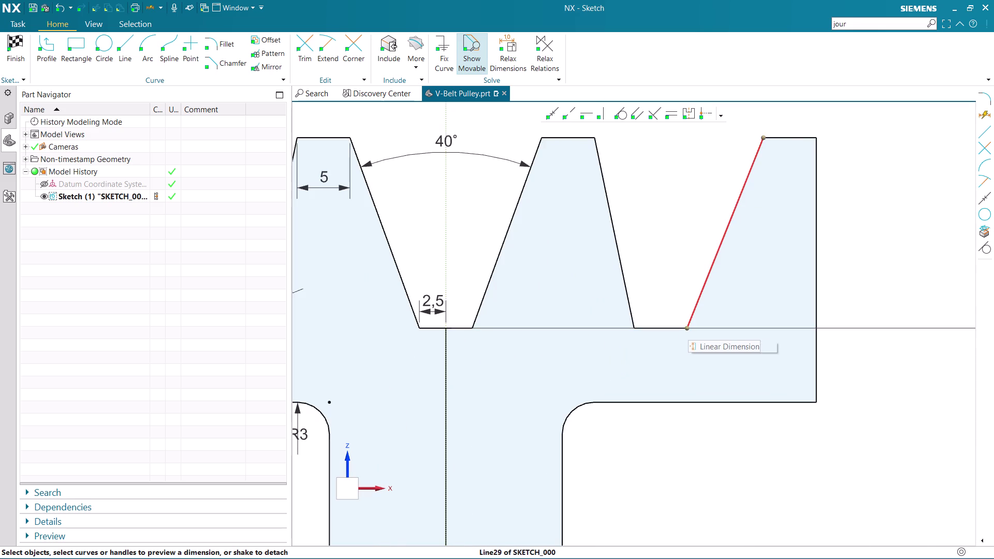
scroll(down, 3)
scroll(up, 3)
scroll(up, 3)
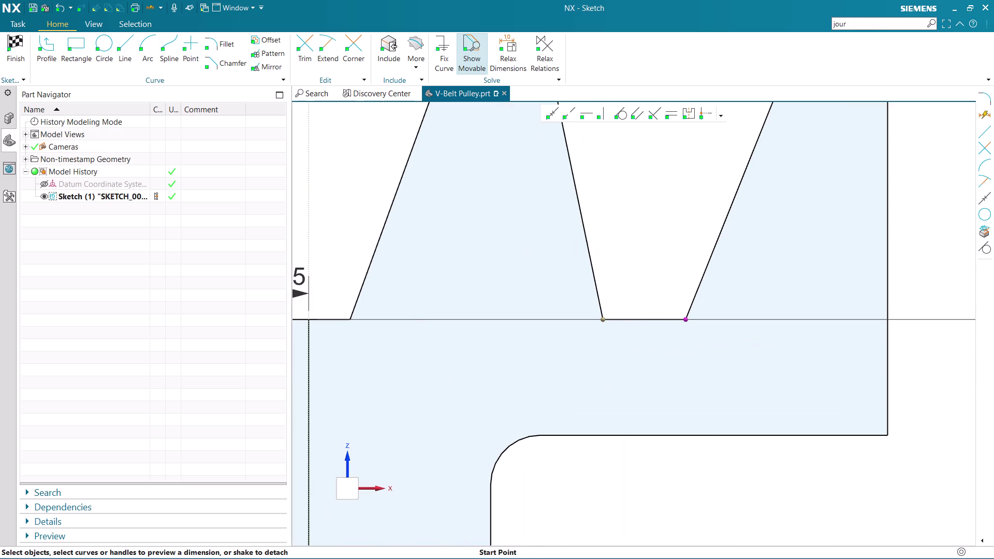
drag(685, 318, 745, 317)
drag(688, 320, 732, 314)
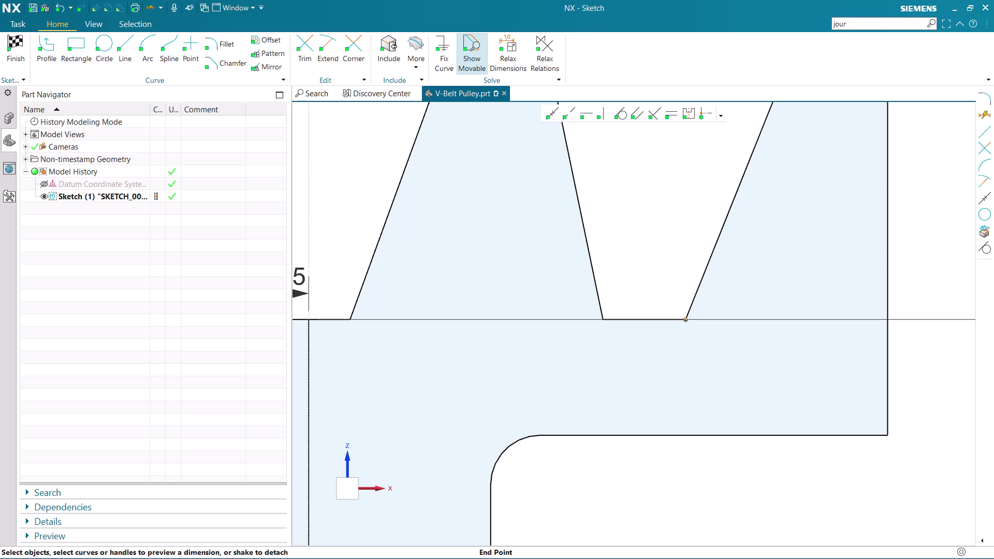
drag(732, 315, 752, 313)
scroll(down, 3)
scroll(down, 3)
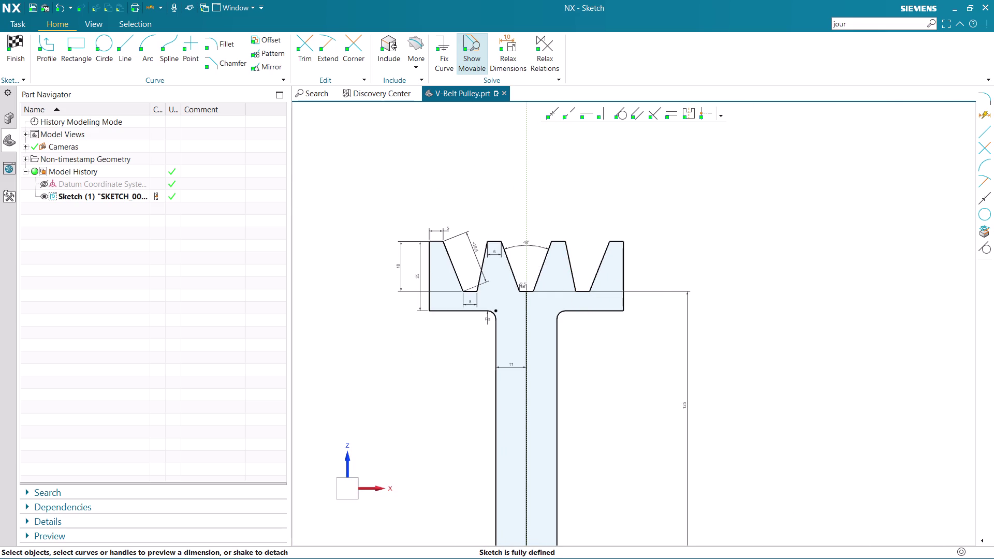
scroll(up, 3)
Convert the vertical centreline back to a reference line and finish the sketch.
right_click(524, 338)
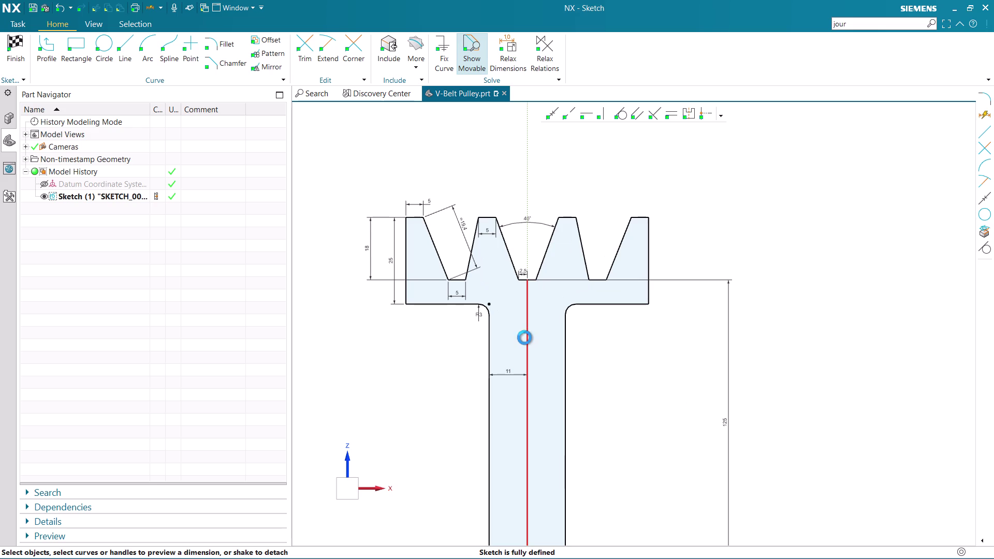
click(541, 331)
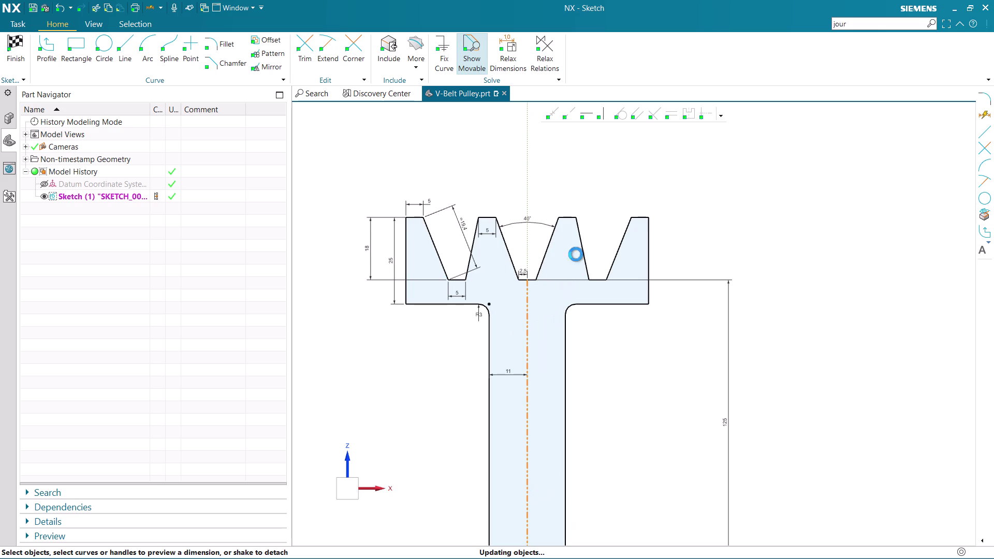
scroll(down, 3)
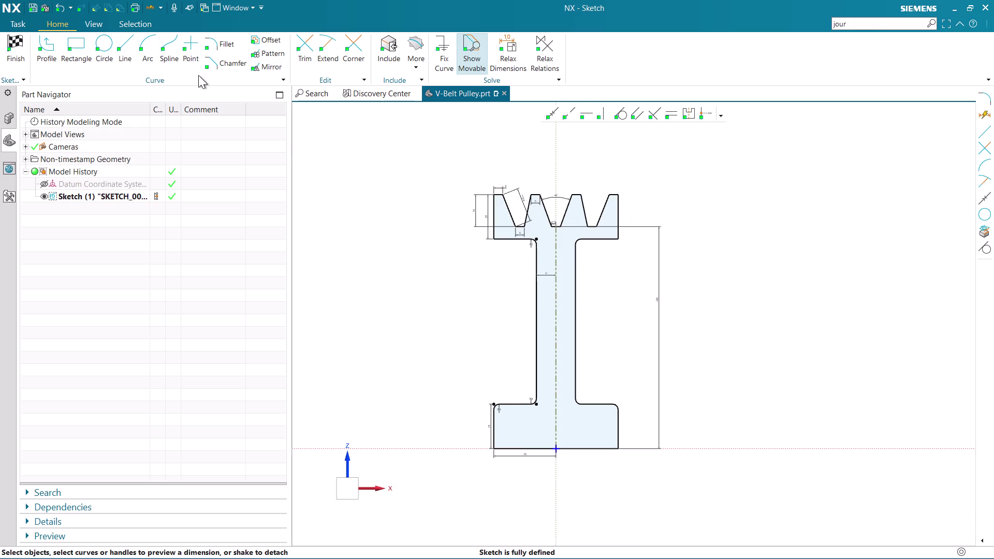
click(25, 45)
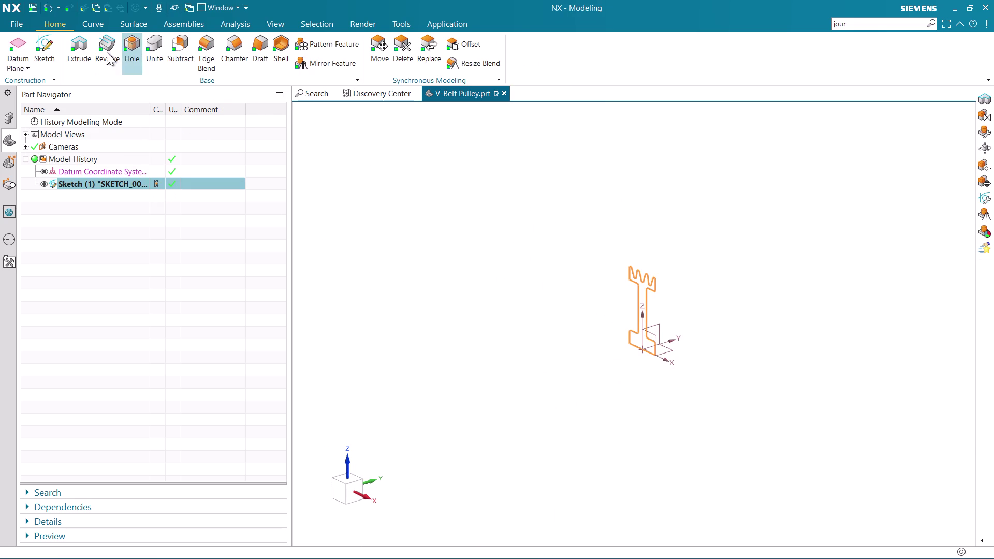
Start Revolve and set the profile's bottom line as the axis vector.
click(102, 49)
scroll(up, 3)
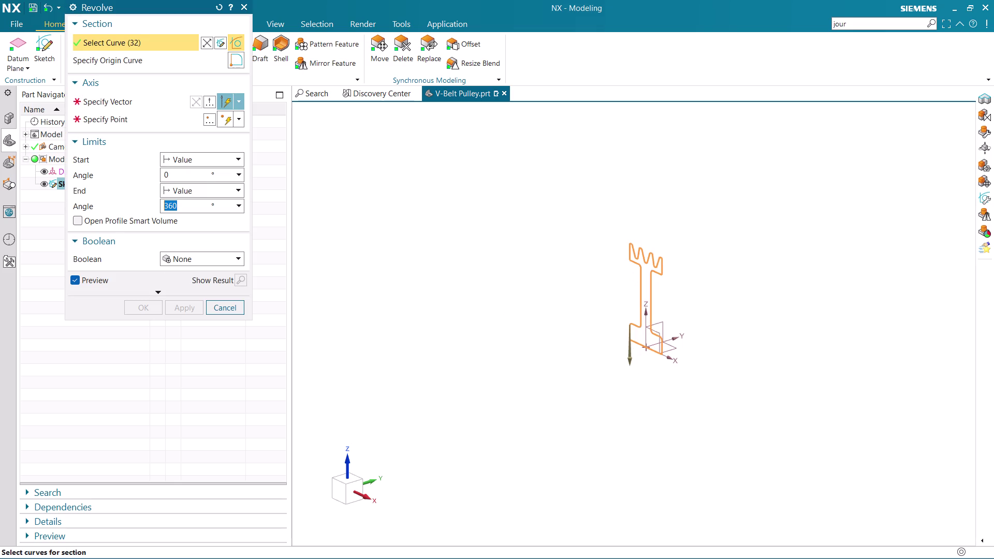
scroll(up, 3)
scroll(up, 3)
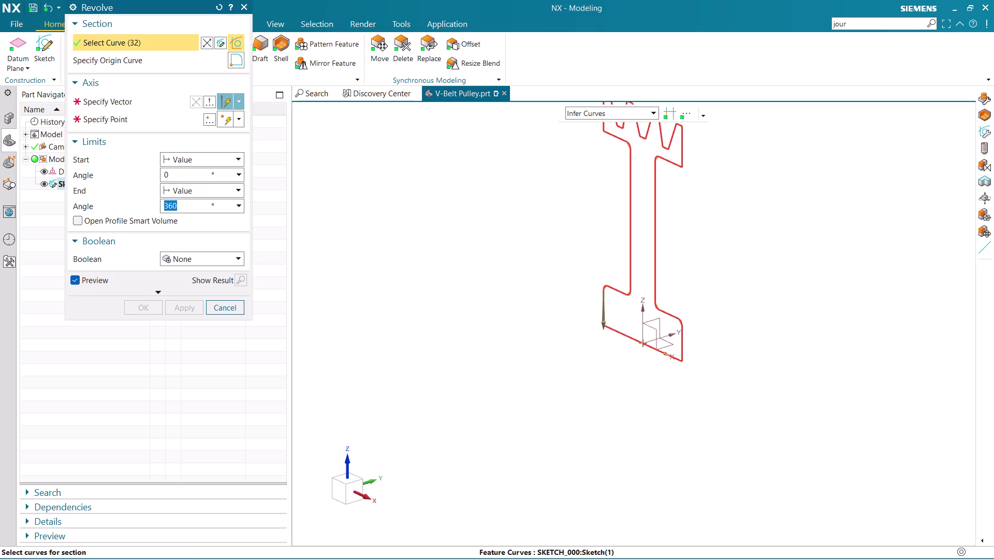
click(116, 108)
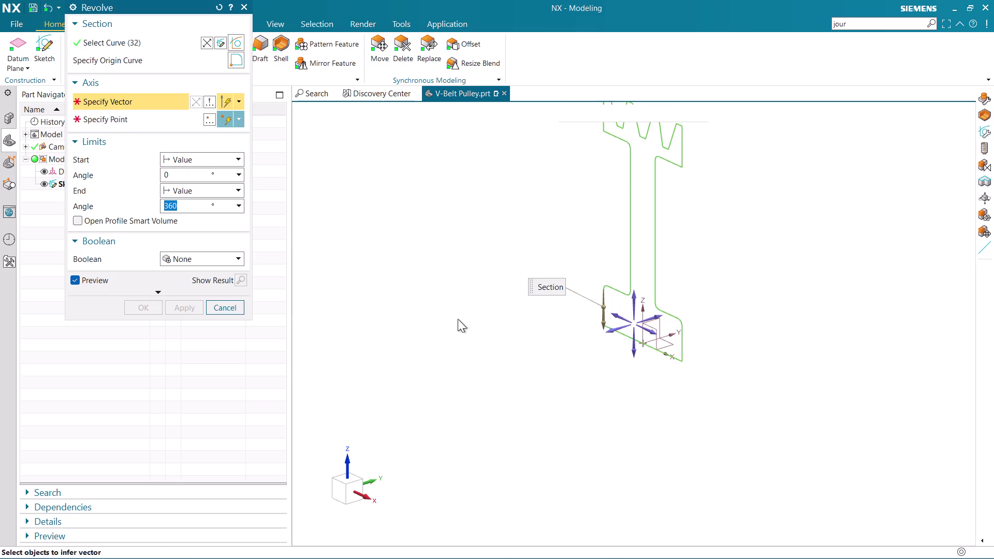
scroll(up, 3)
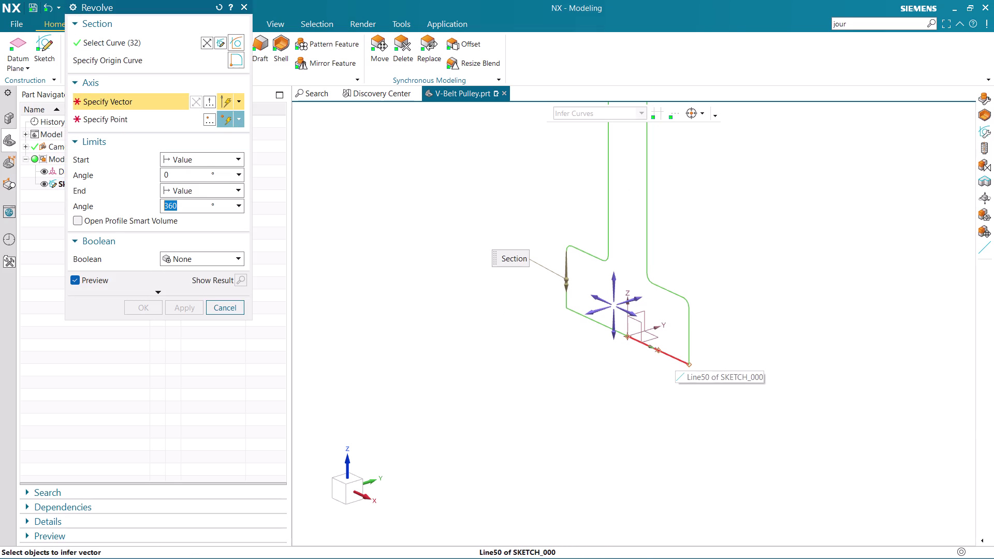
click(674, 358)
scroll(down, 3)
Orbit and zoom around the revolve preview to inspect the pulley grooves.
scroll(down, 3)
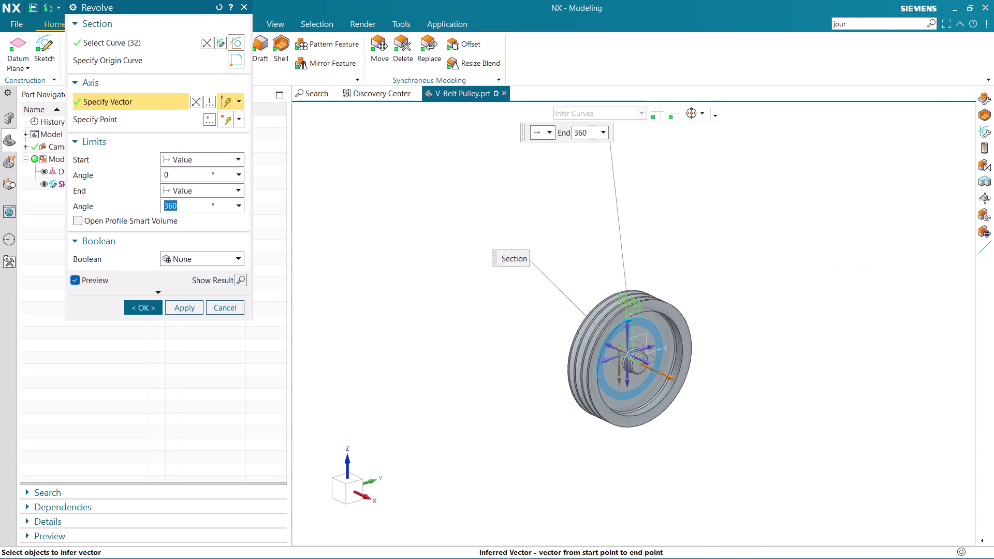
middle_drag(699, 396, 643, 370)
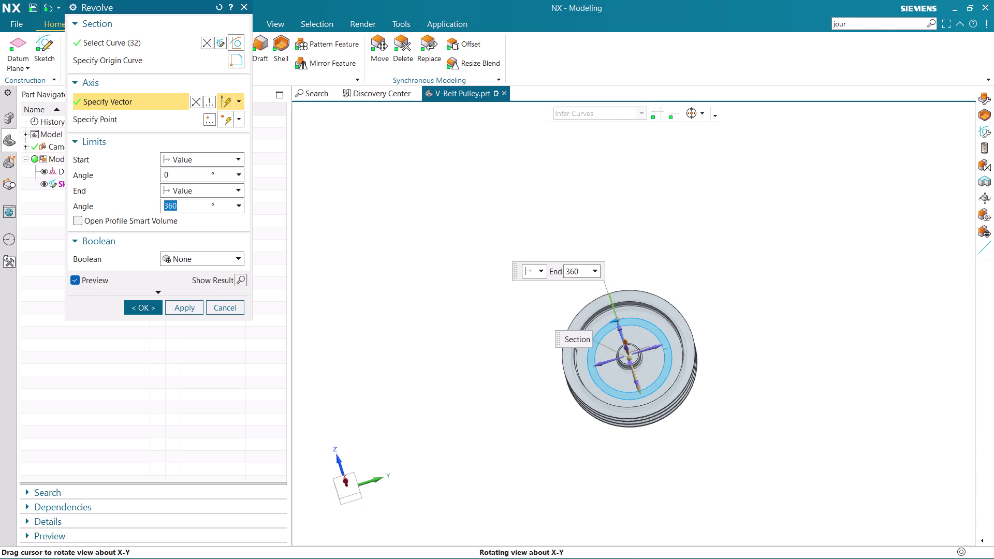
middle_drag(643, 370, 623, 406)
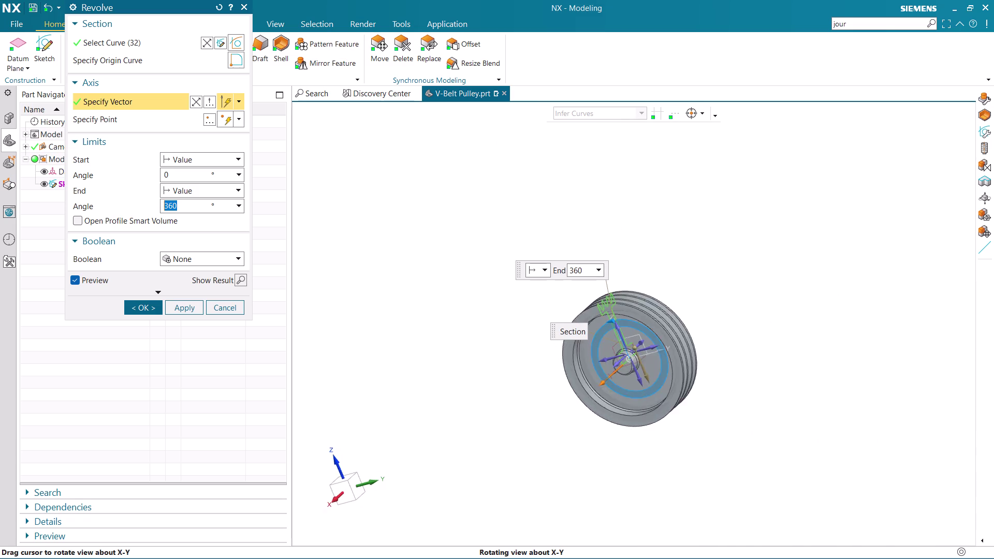
middle_drag(624, 405, 643, 357)
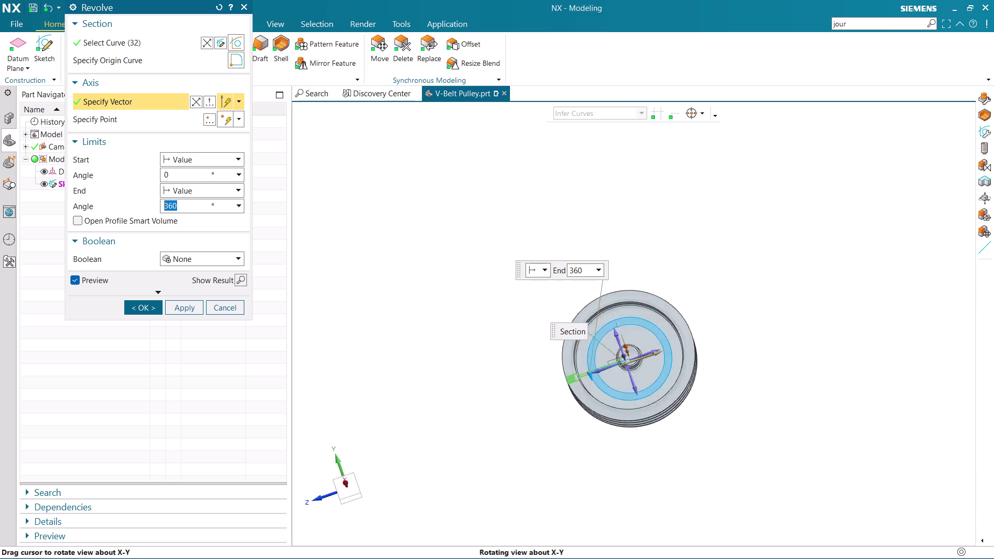
middle_drag(643, 357, 593, 369)
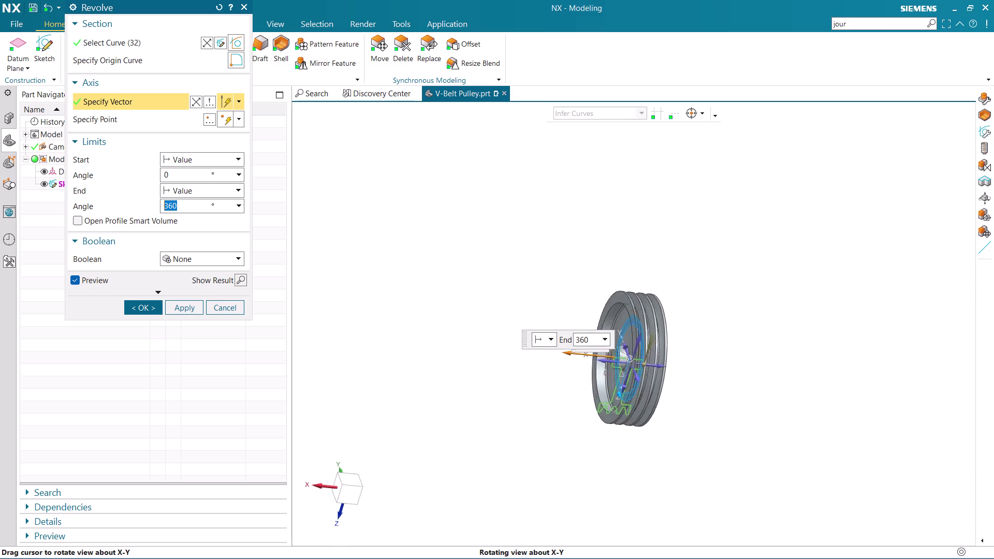
middle_drag(594, 369, 660, 338)
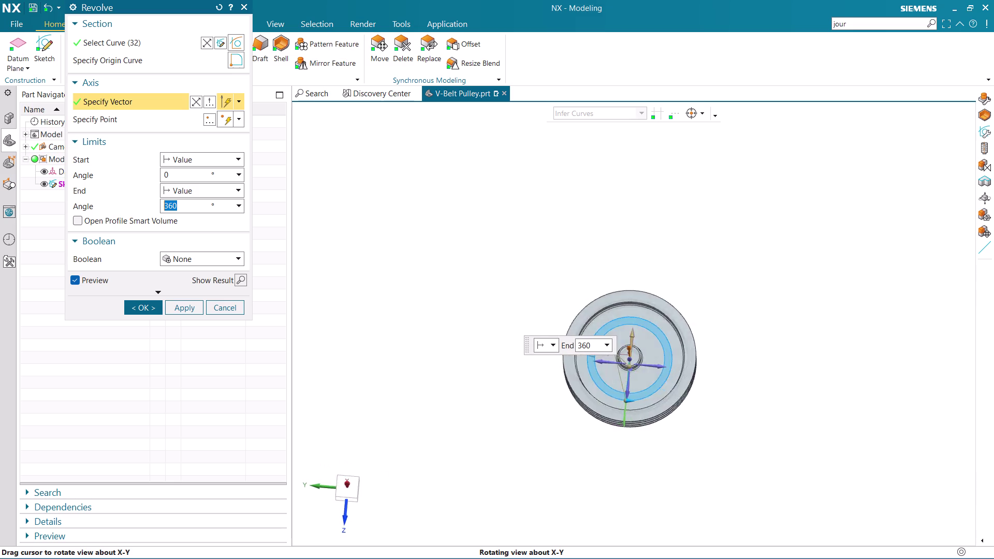
middle_drag(660, 338, 720, 313)
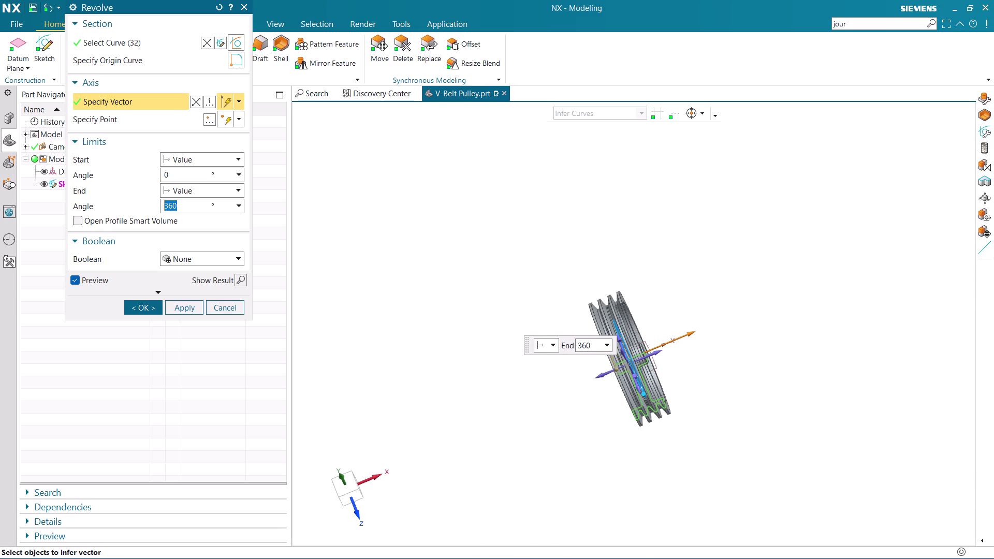
scroll(up, 3)
scroll(up, 3)
middle_drag(734, 270, 747, 264)
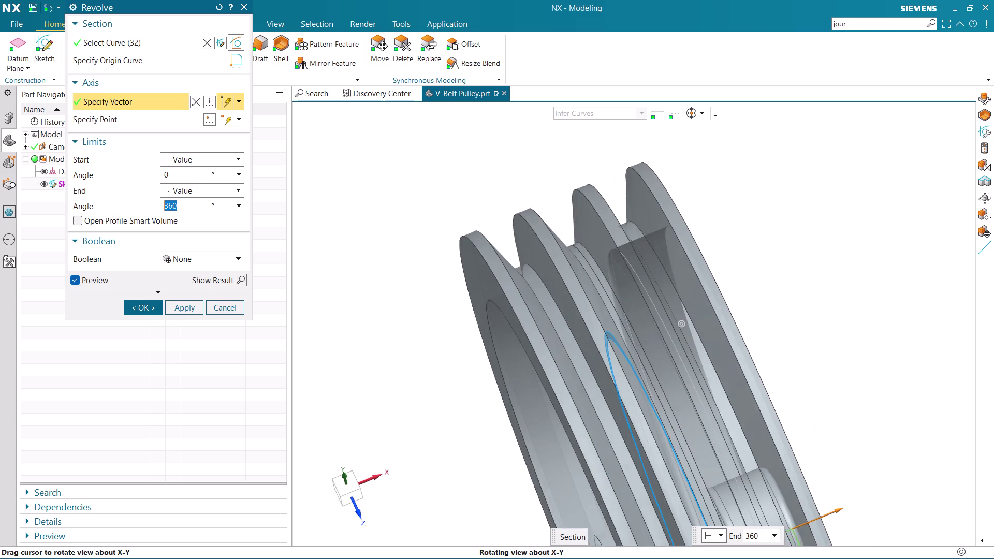
middle_drag(747, 264, 744, 262)
scroll(down, 3)
middle_drag(804, 305, 787, 302)
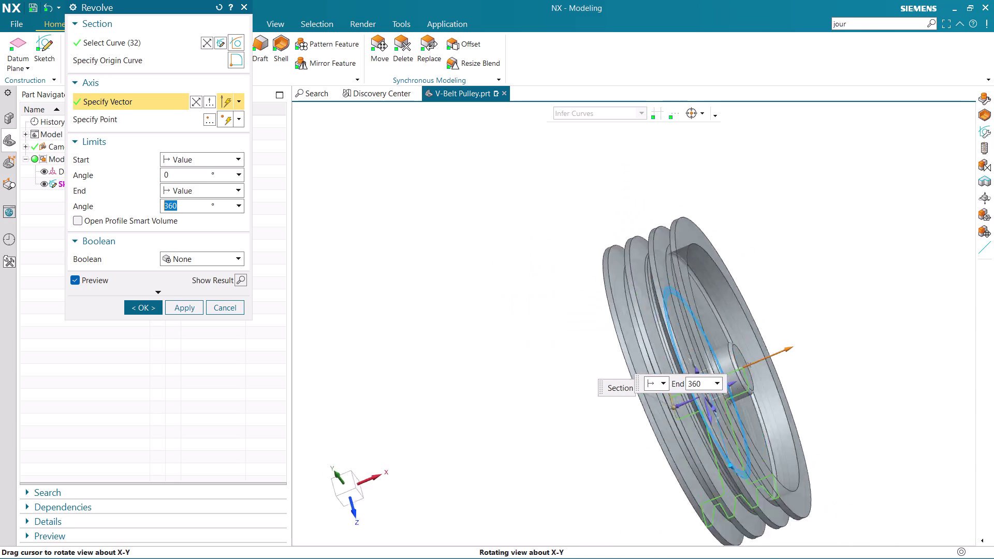
middle_drag(787, 303, 714, 317)
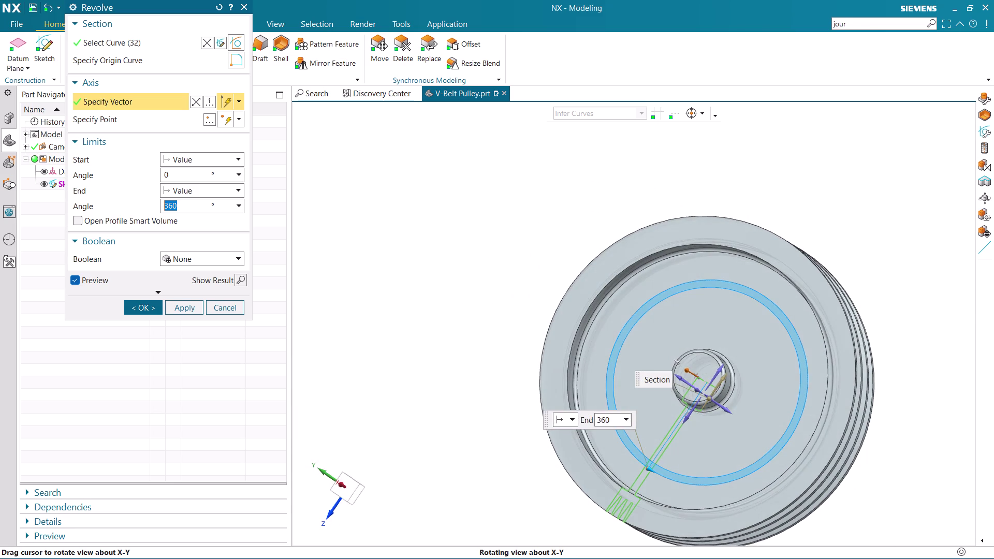
middle_drag(713, 317, 735, 320)
scroll(down, 3)
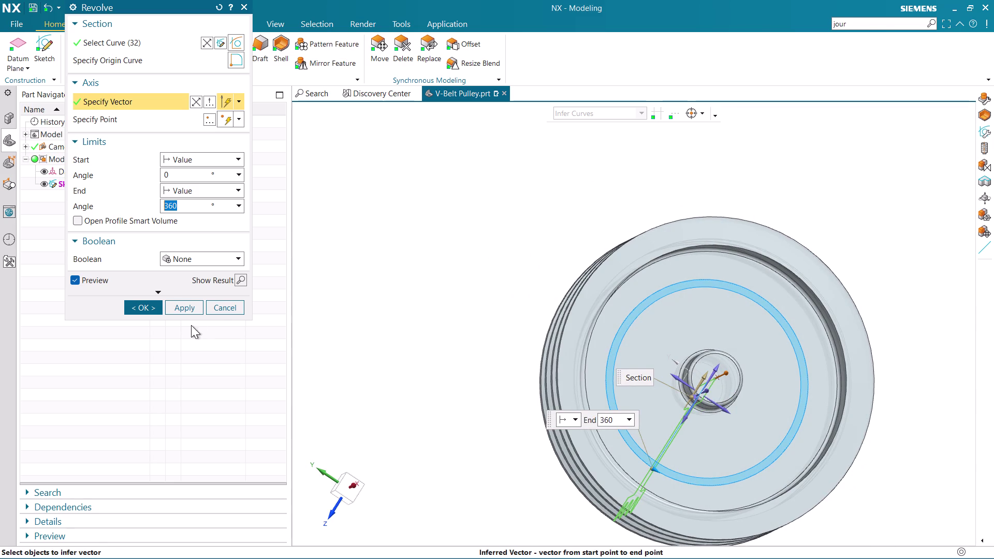
Confirm the revolve to create the Revolve (2) pulley solid.
click(148, 307)
scroll(down, 3)
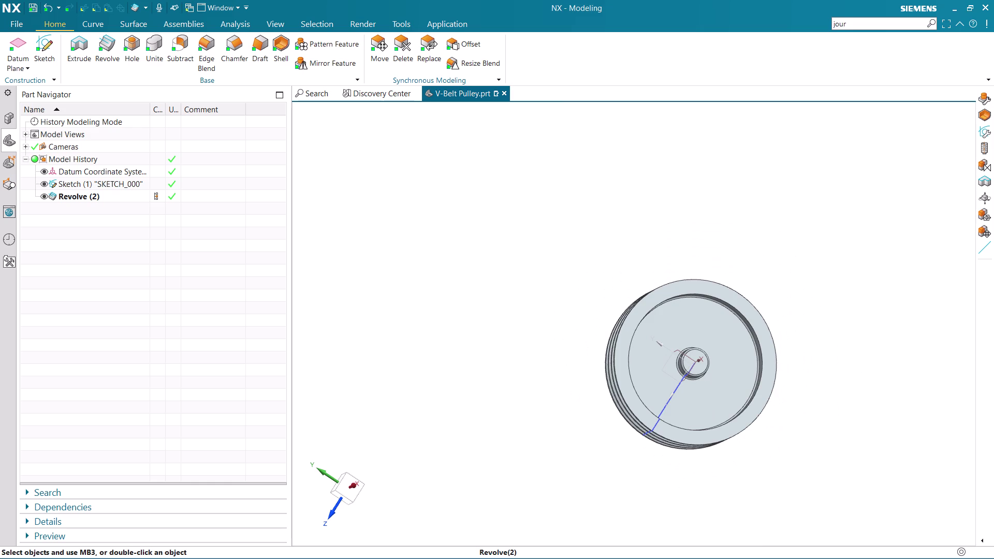
middle_drag(844, 355, 827, 355)
scroll(up, 3)
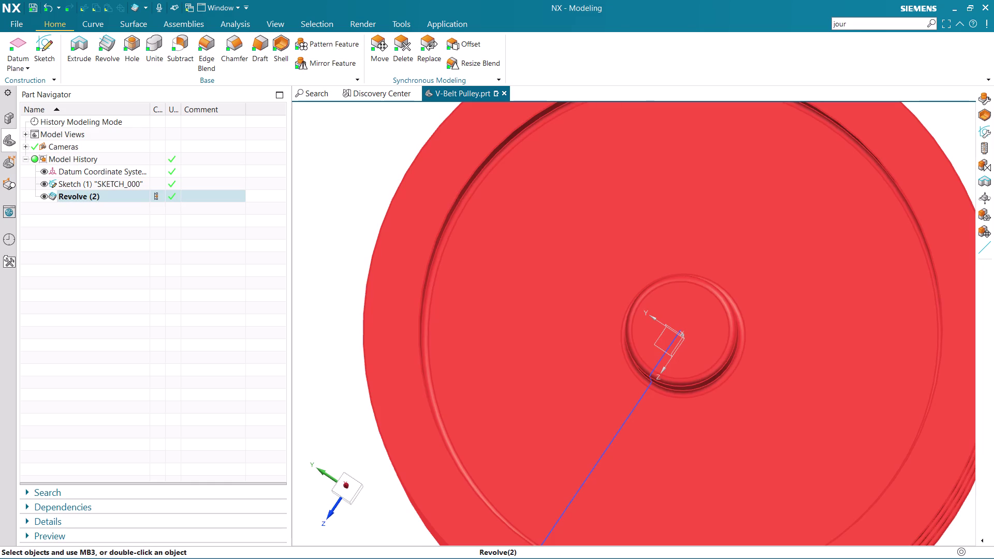
scroll(down, 3)
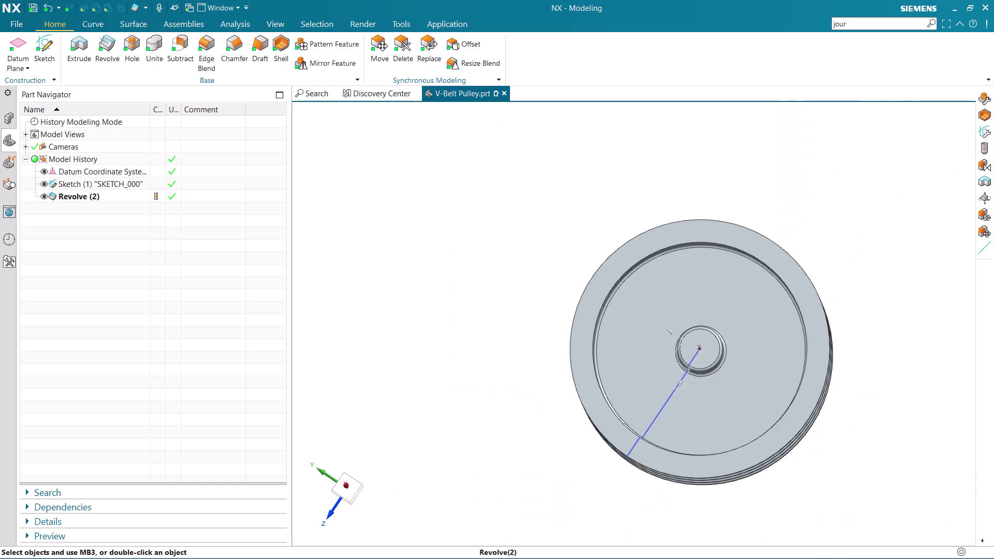
scroll(up, 3)
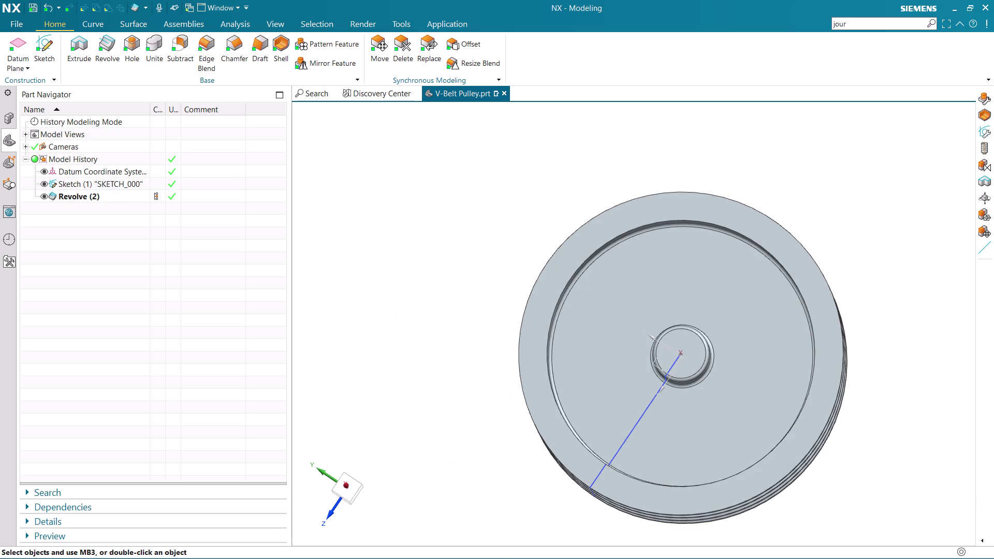
click(22, 45)
Create Datum Plane (3) on the pulley hub's end face.
click(695, 347)
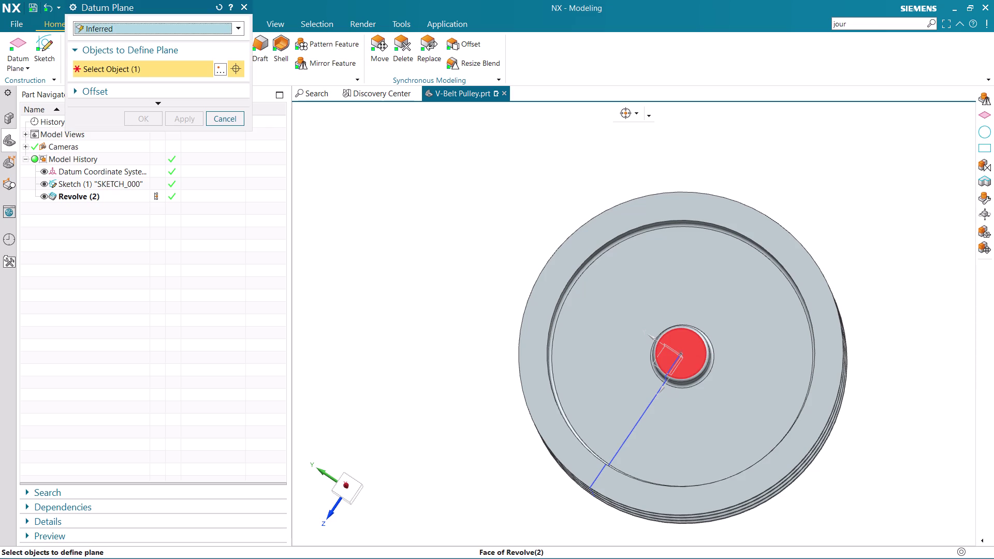
click(138, 160)
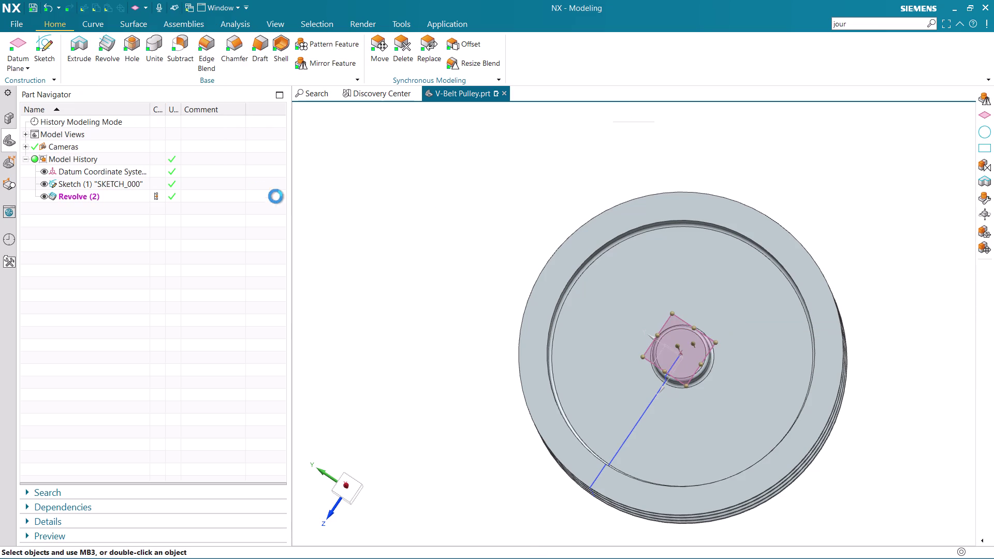
click(48, 45)
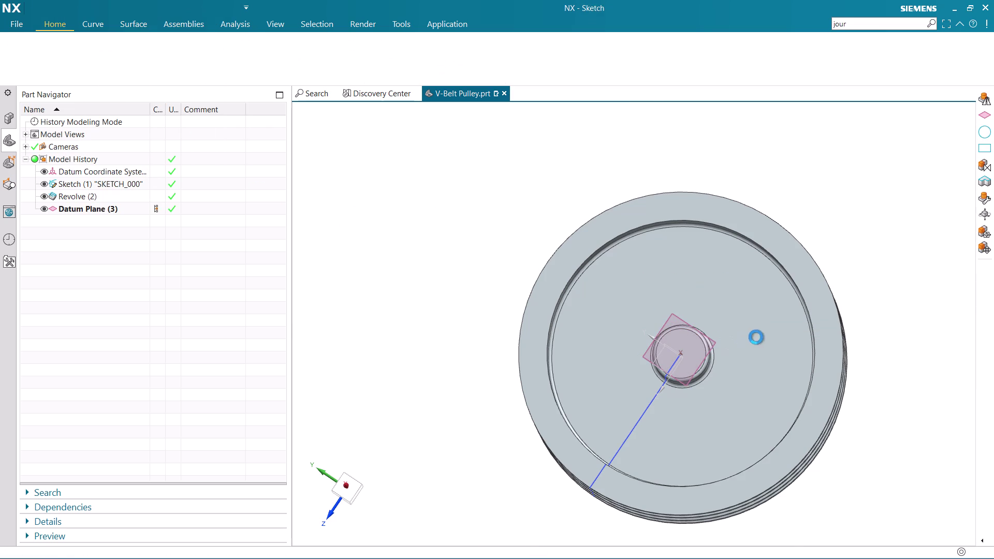
Create Sketch (4) on Datum Plane (3).
middle_drag(768, 313, 766, 313)
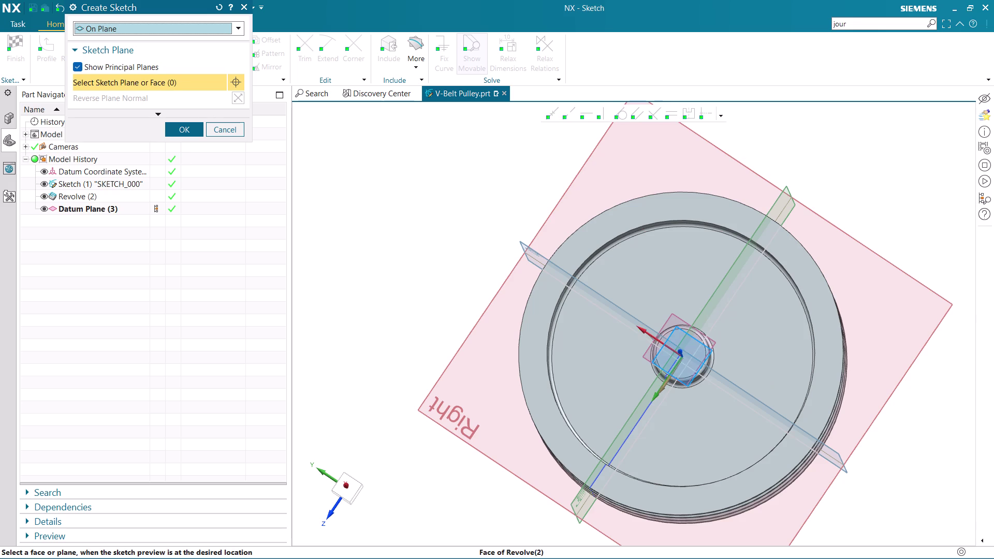
middle_drag(766, 313, 772, 301)
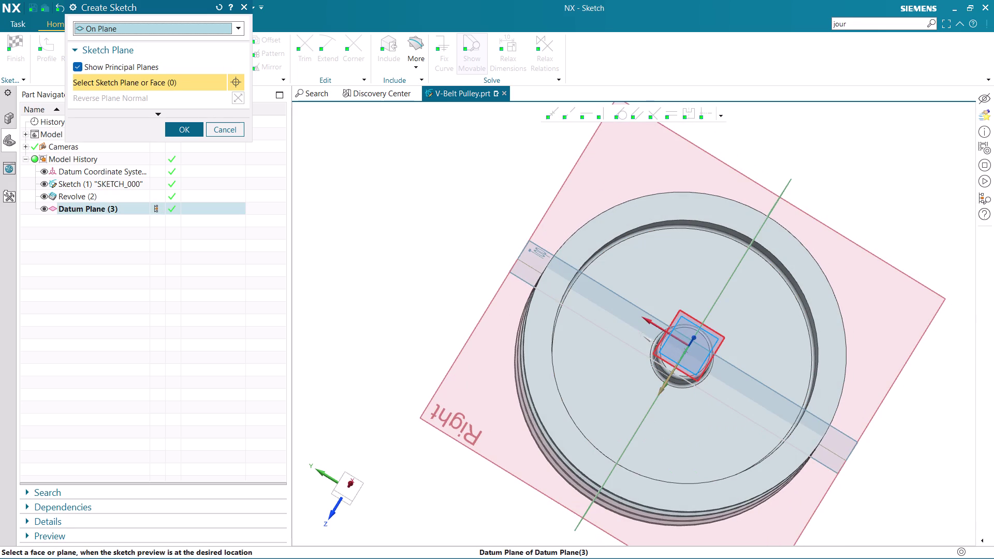
click(720, 333)
click(180, 131)
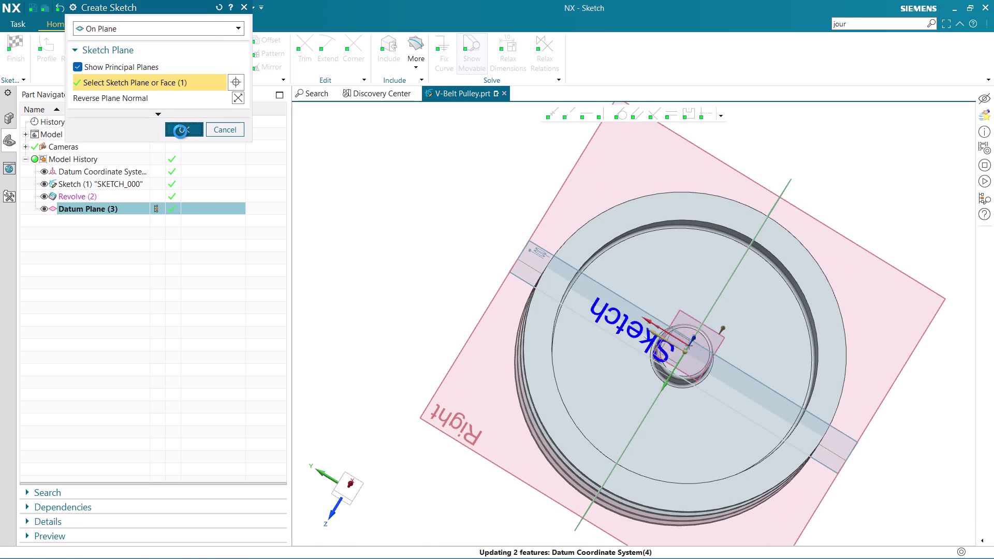
scroll(up, 3)
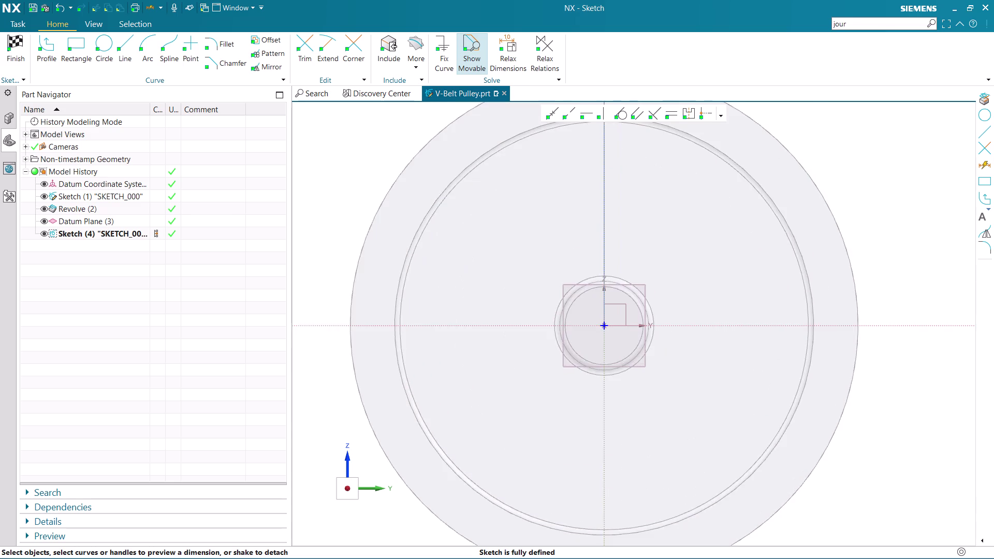
Draw a diameter 25 circle centred at the sketch origin, then exit Circle.
scroll(up, 3)
click(101, 46)
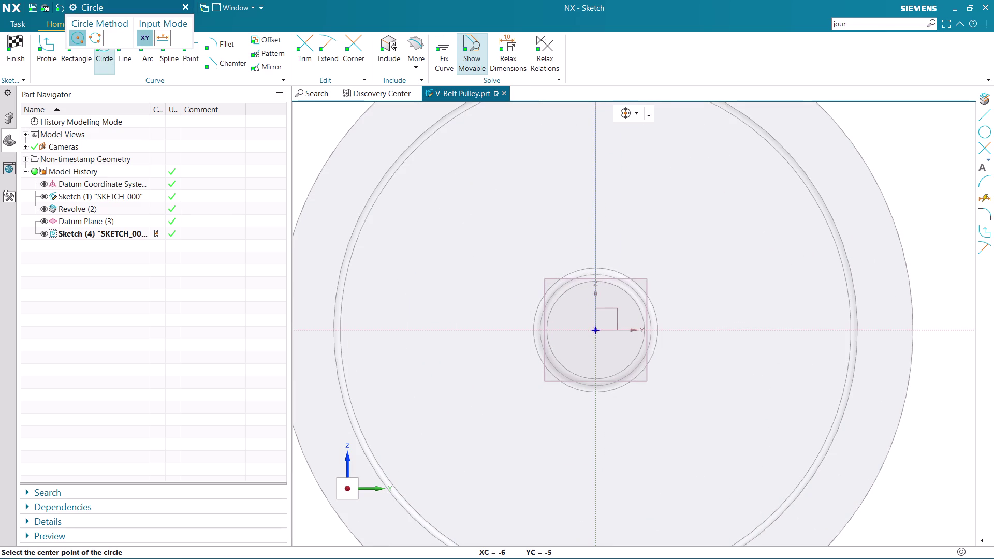
scroll(up, 3)
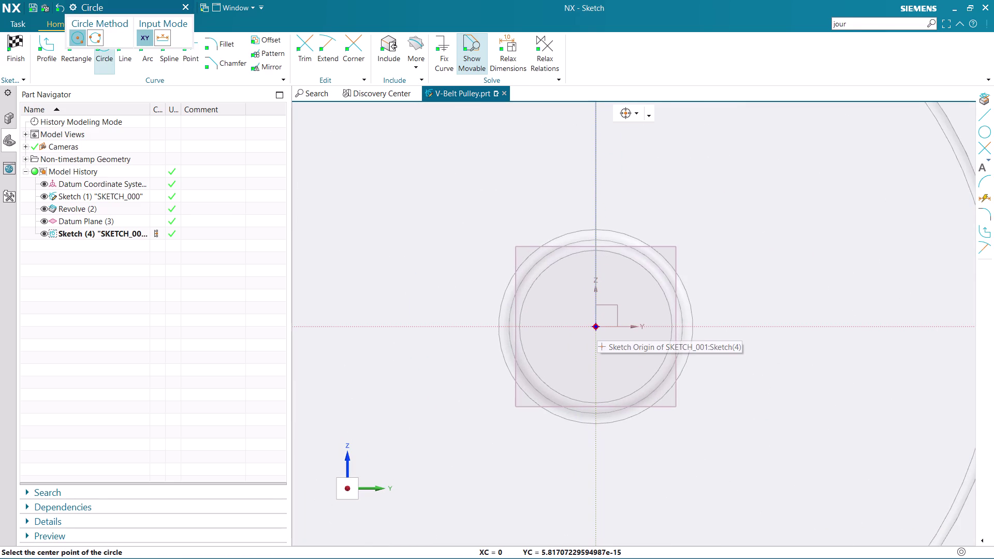
click(596, 328)
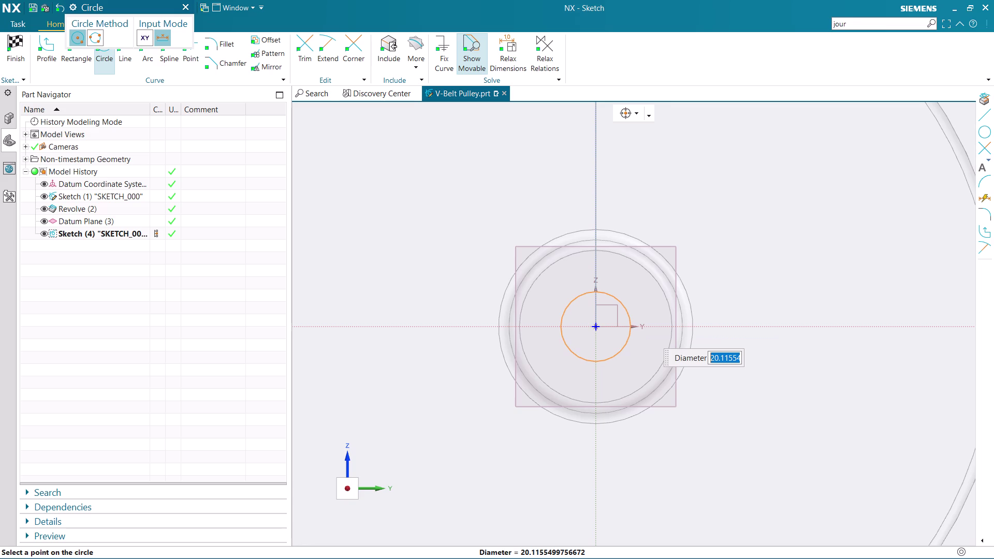
text(2)
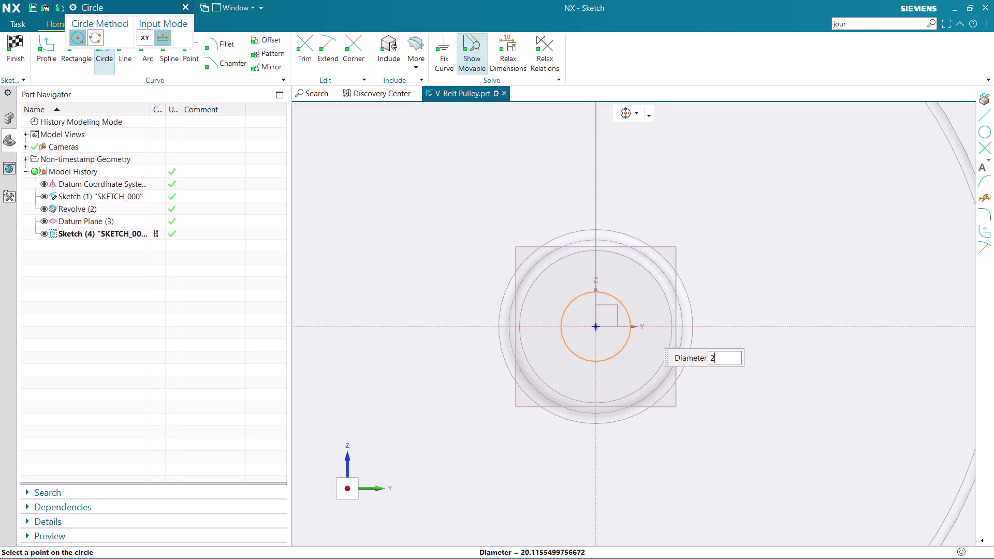
text(5)
key(Return)
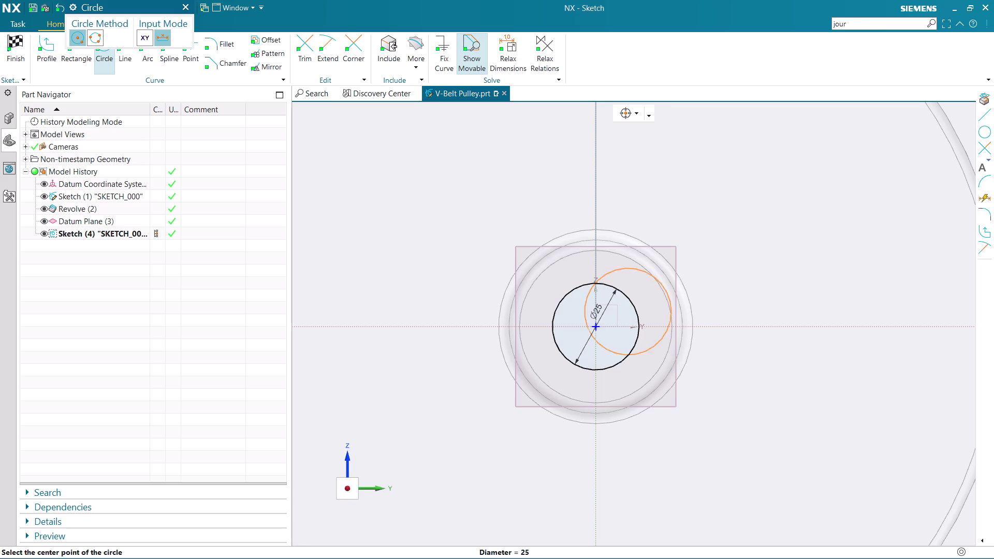
key(Escape)
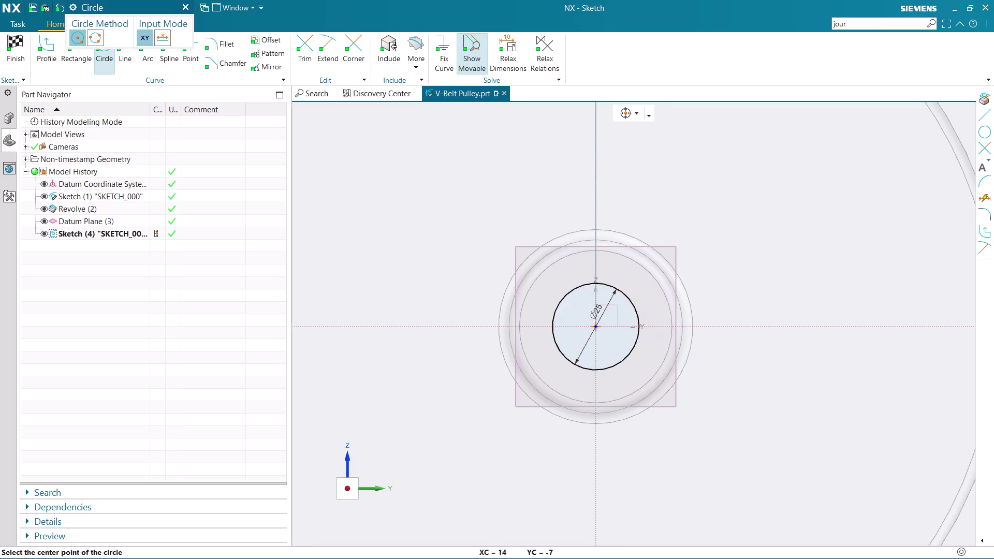
scroll(up, 3)
scroll(up, 3)
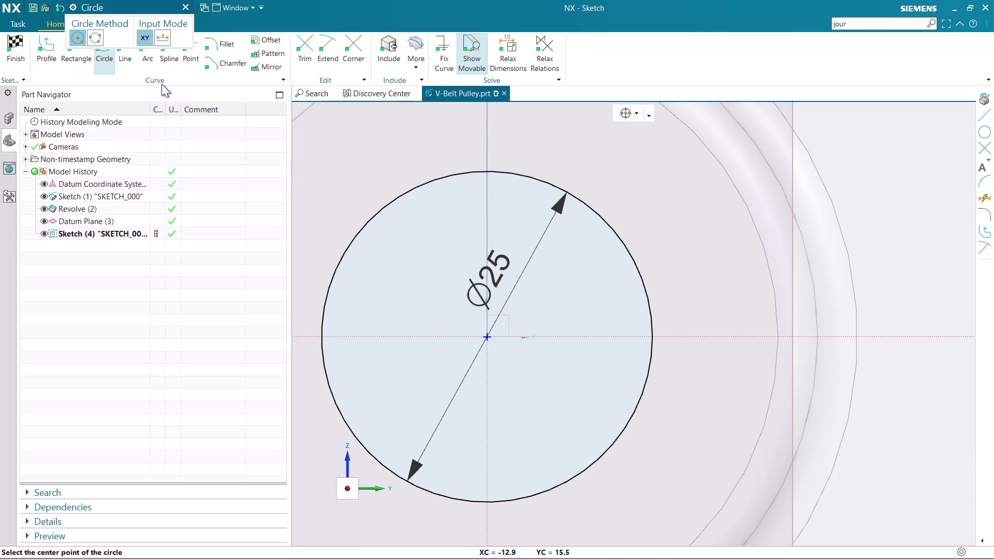
click(185, 8)
click(48, 39)
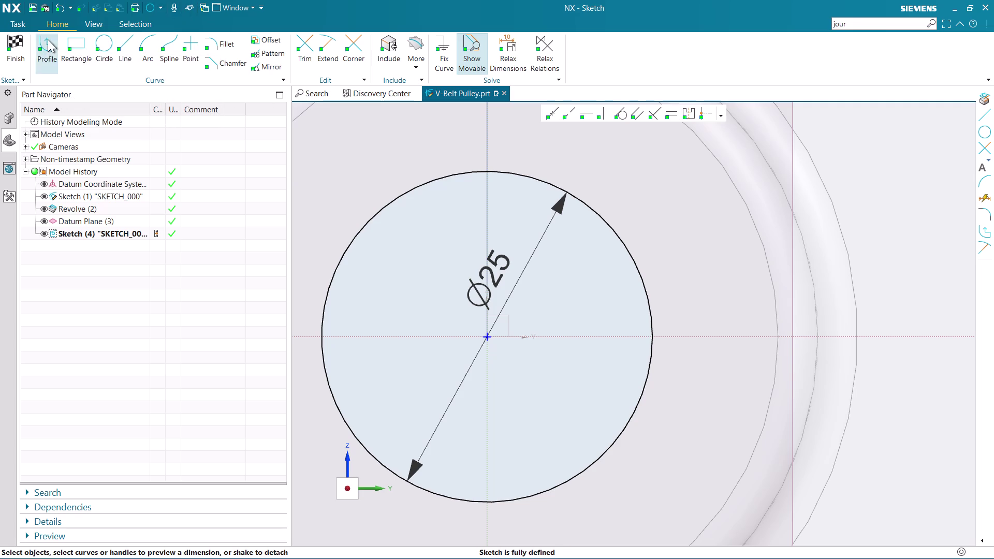
Draw a horizontal line from the circle centre past the circle edge.
click(652, 336)
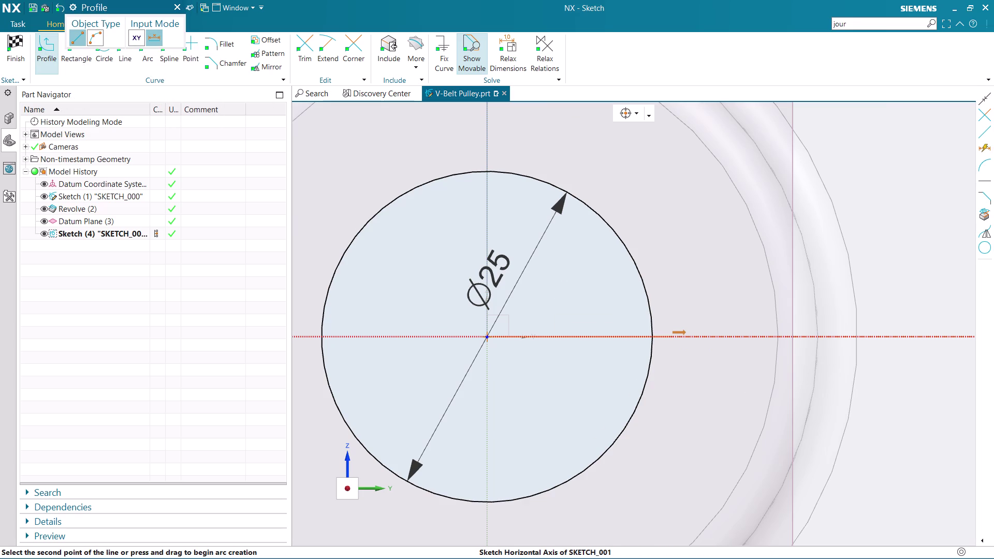
click(672, 334)
scroll(up, 3)
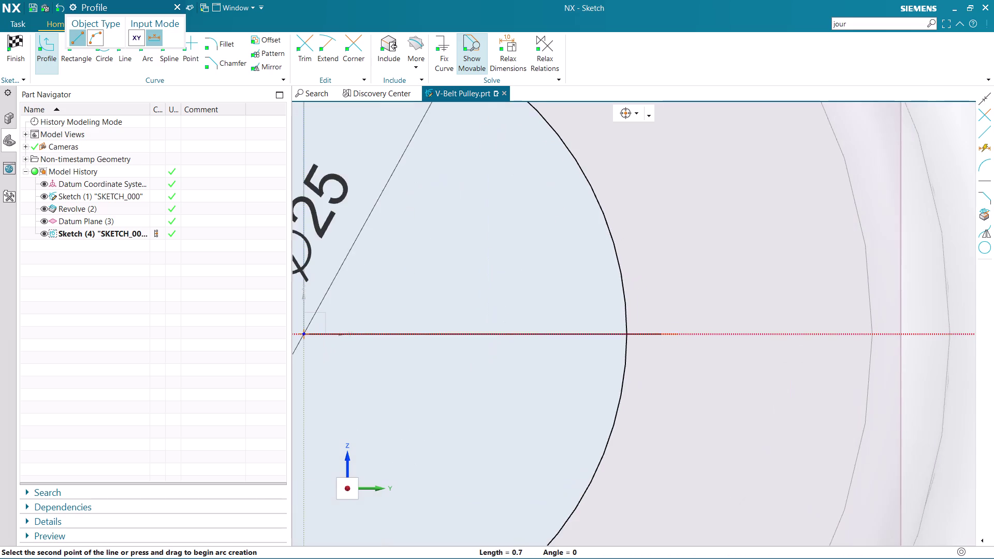
scroll(down, 3)
key(Escape)
scroll(up, 3)
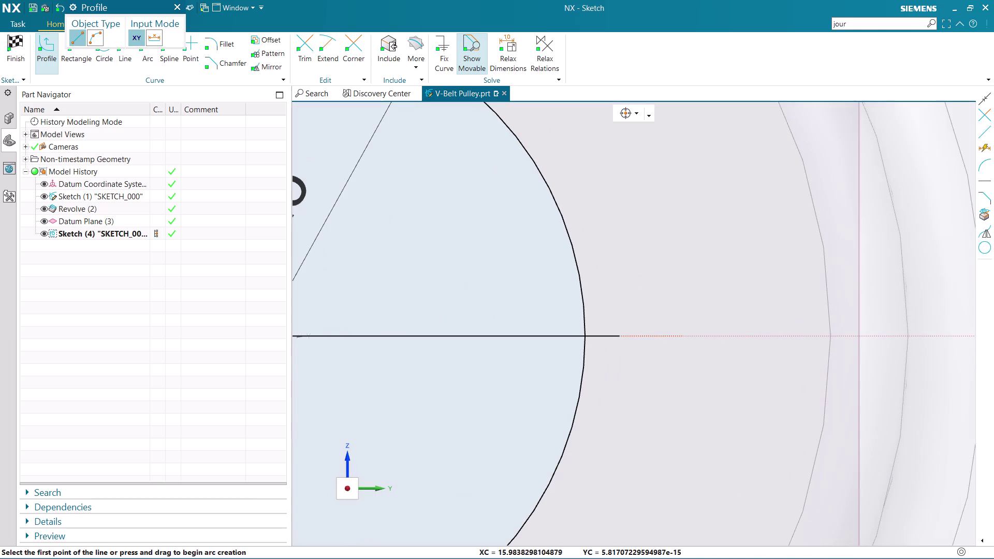
key(Escape)
scroll(down, 3)
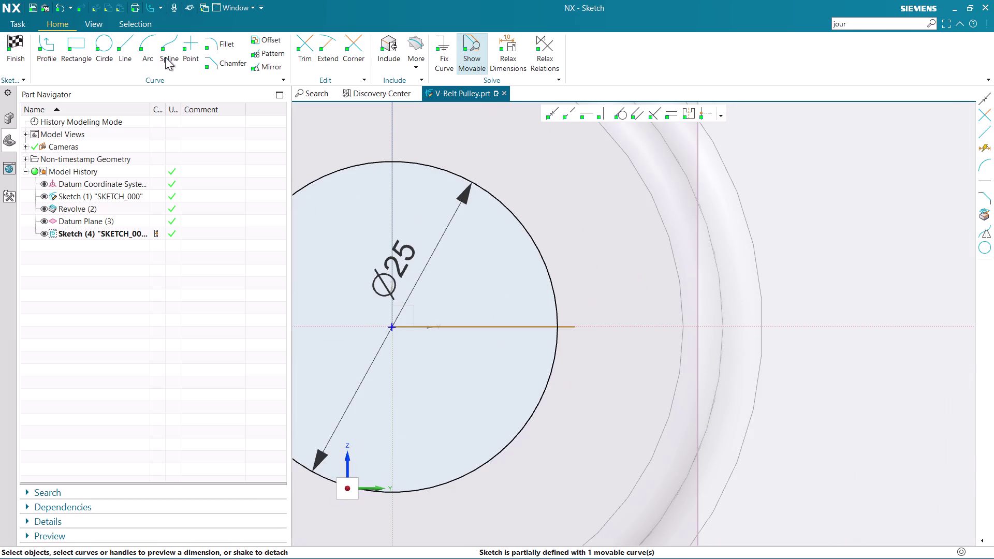
Trim away the line portion inside the Ø25 circle, leaving a short stub.
click(305, 49)
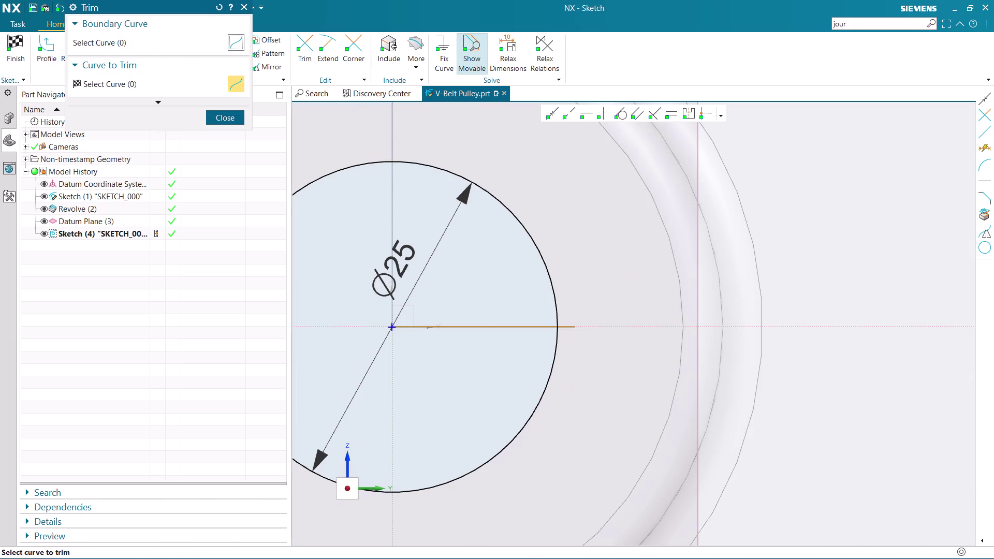
click(483, 329)
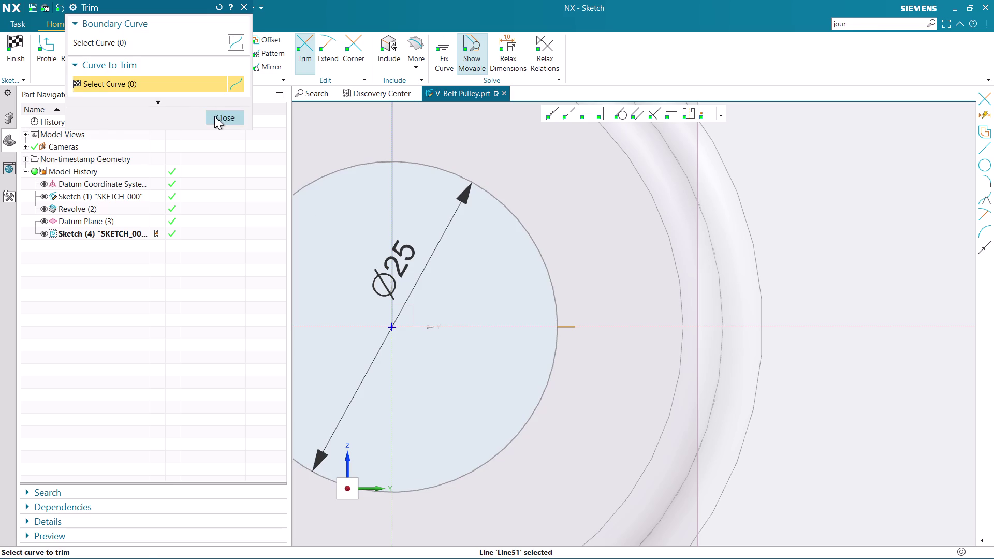
click(214, 116)
scroll(up, 3)
scroll(up, 3)
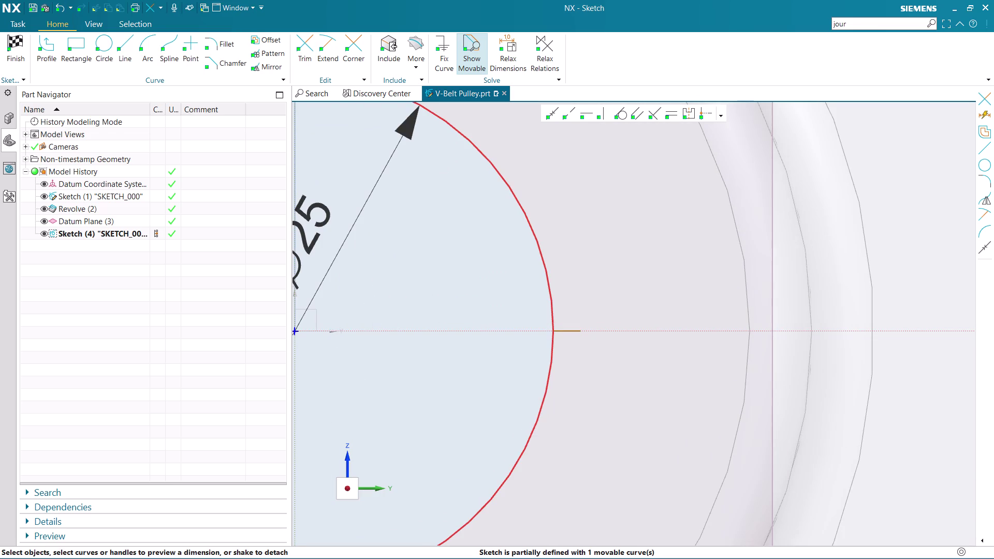
click(279, 36)
click(574, 329)
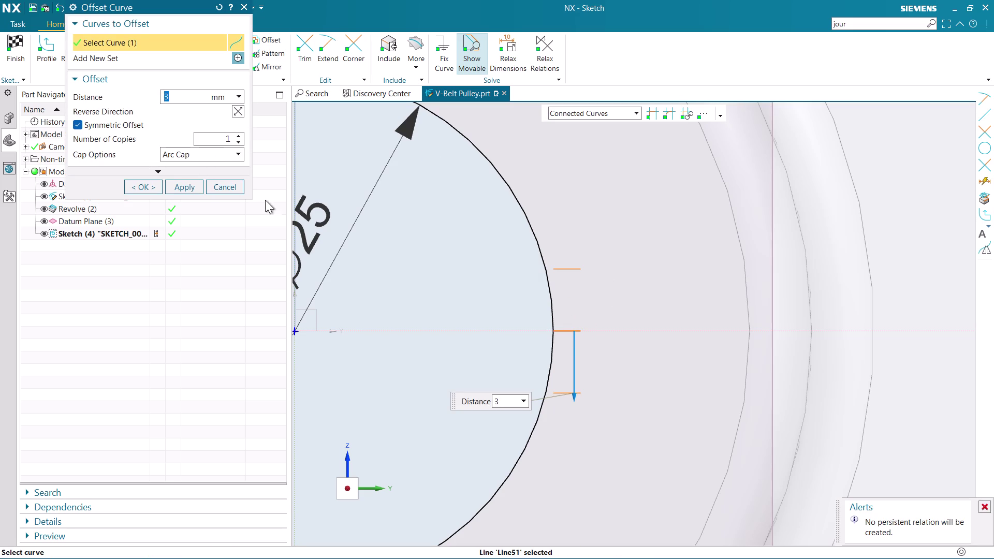
scroll(down, 3)
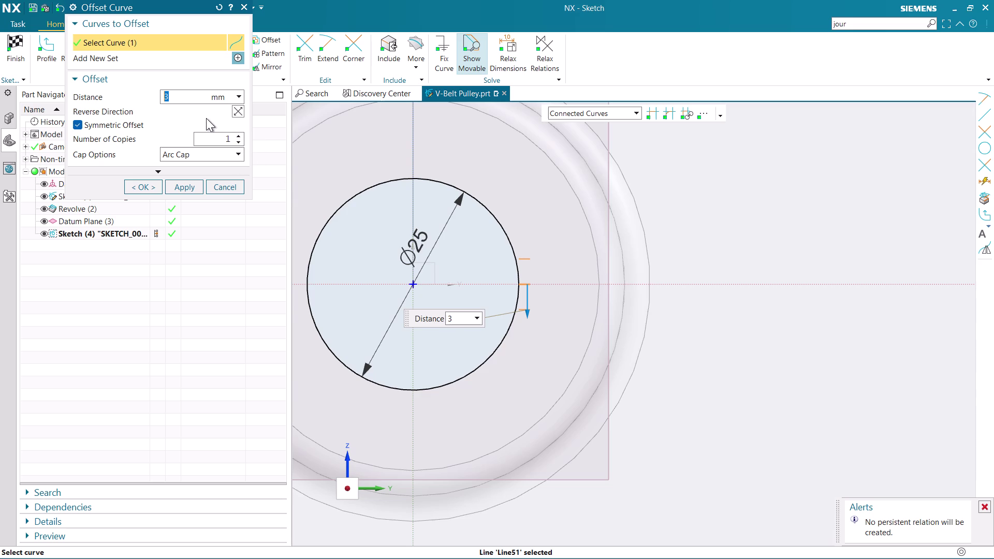
key(BackSpace)
text(1.)
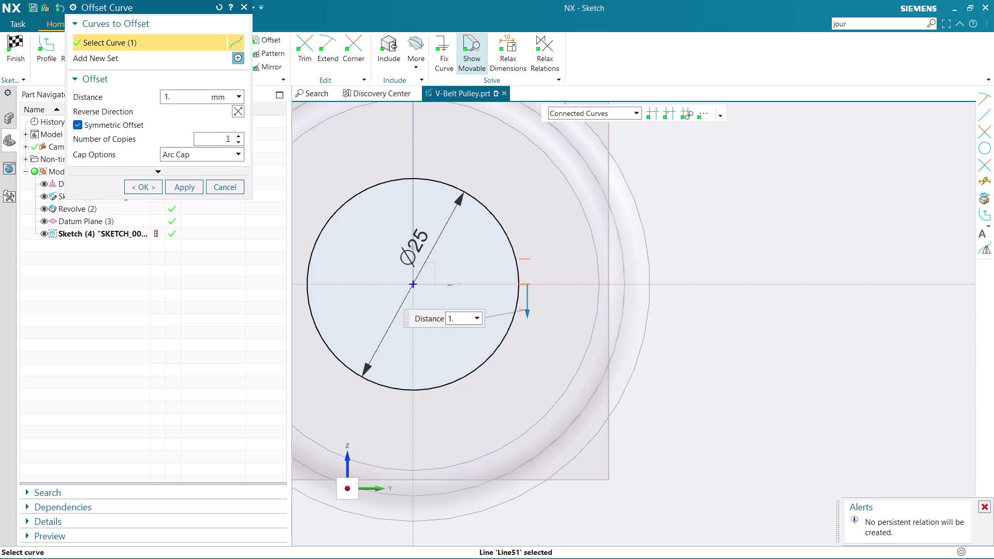
key(5)
key(Return)
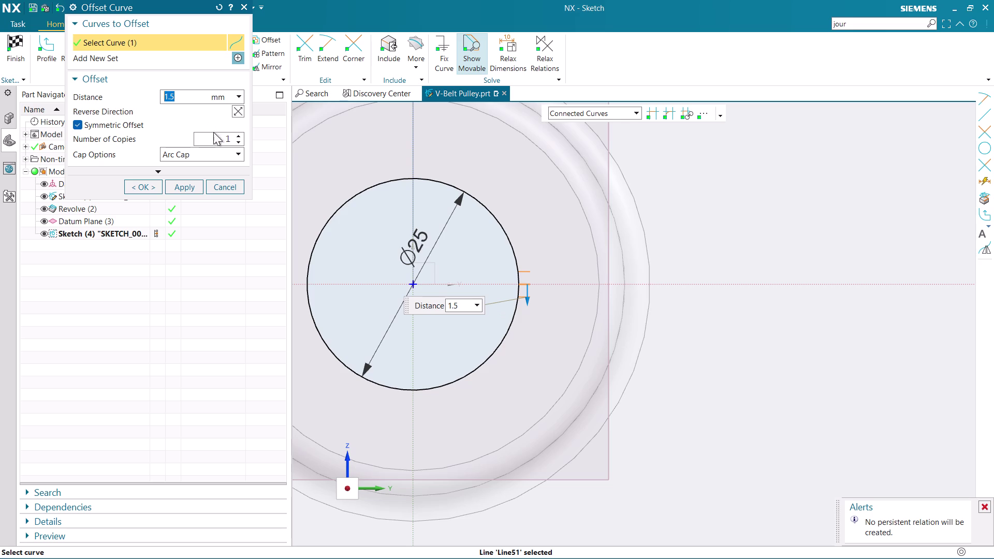
scroll(up, 3)
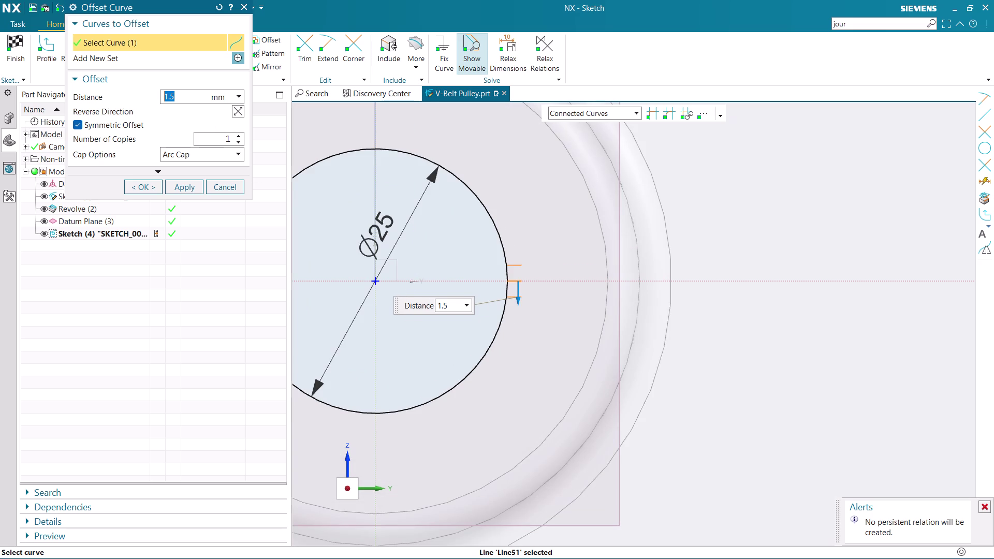
scroll(up, 3)
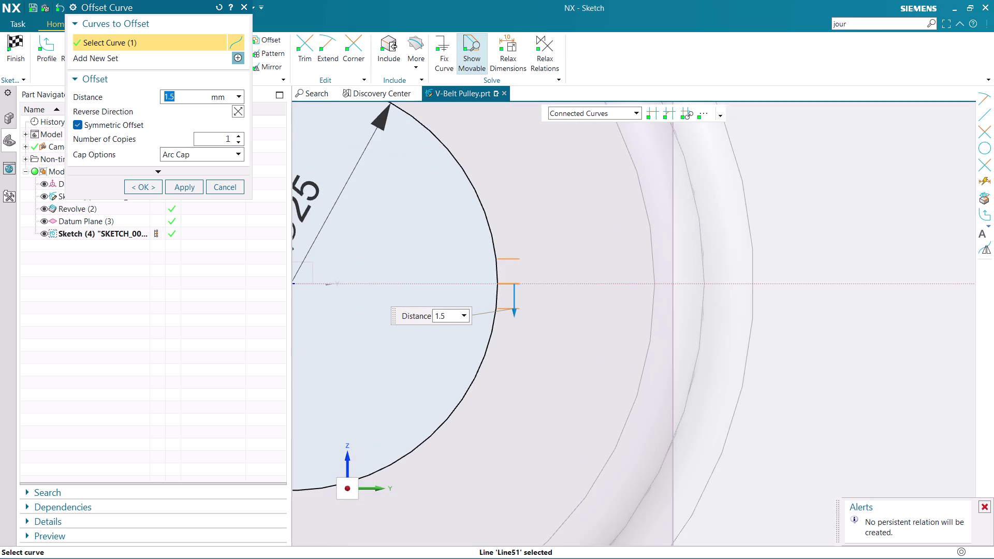
scroll(up, 3)
click(223, 188)
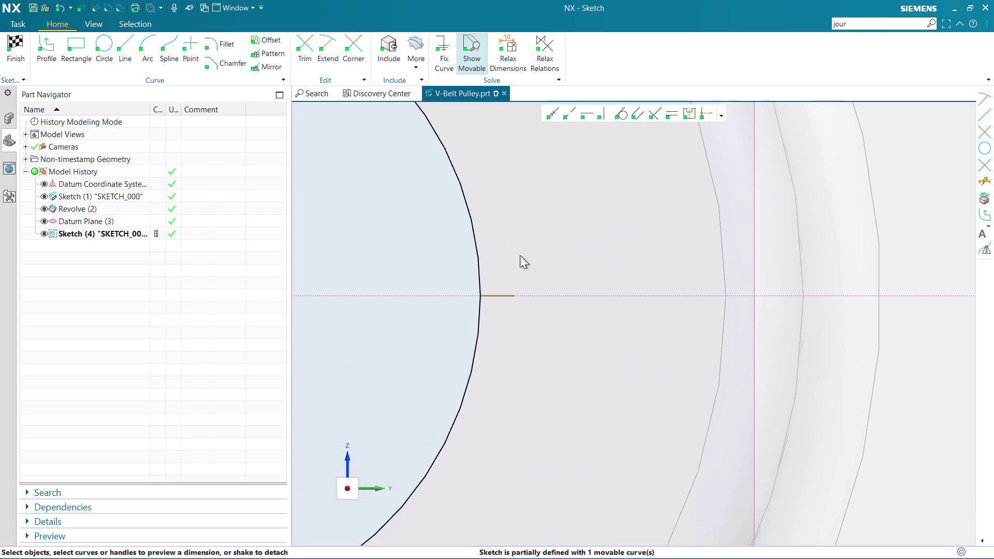
key(ctrl+z)
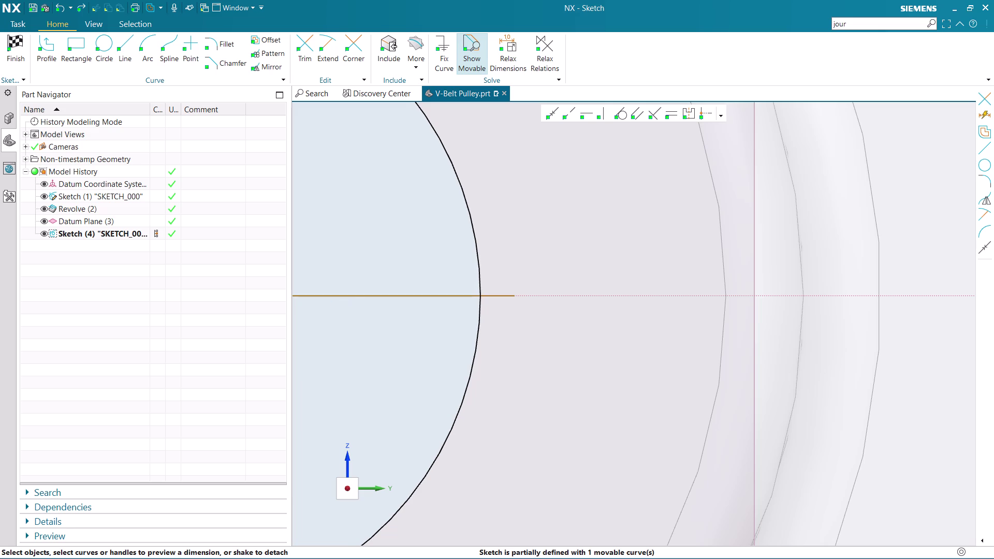
key(ctrl+y)
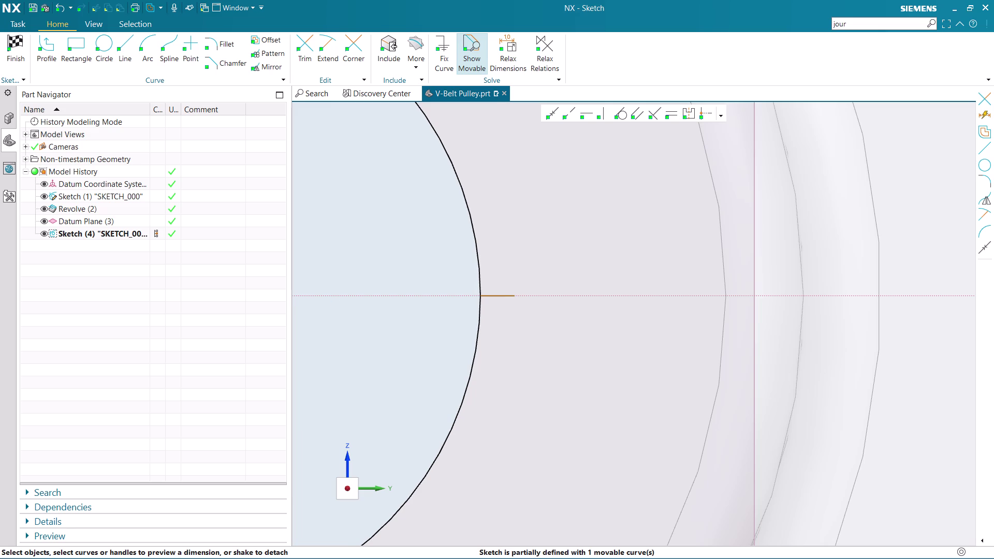